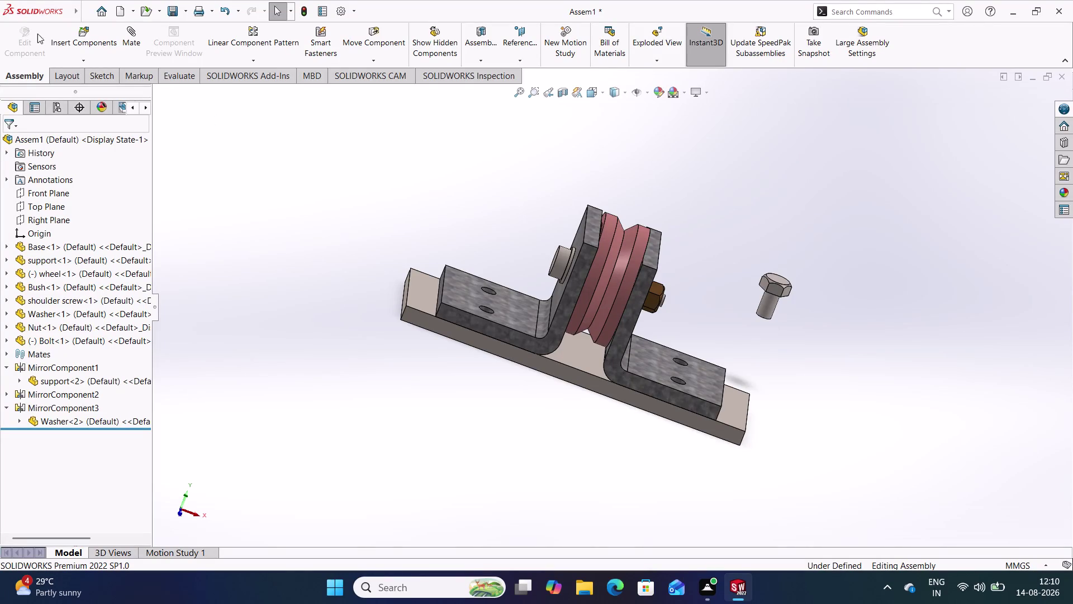
Mate the bolt shank concentric with the support flange hole.
click(142, 36)
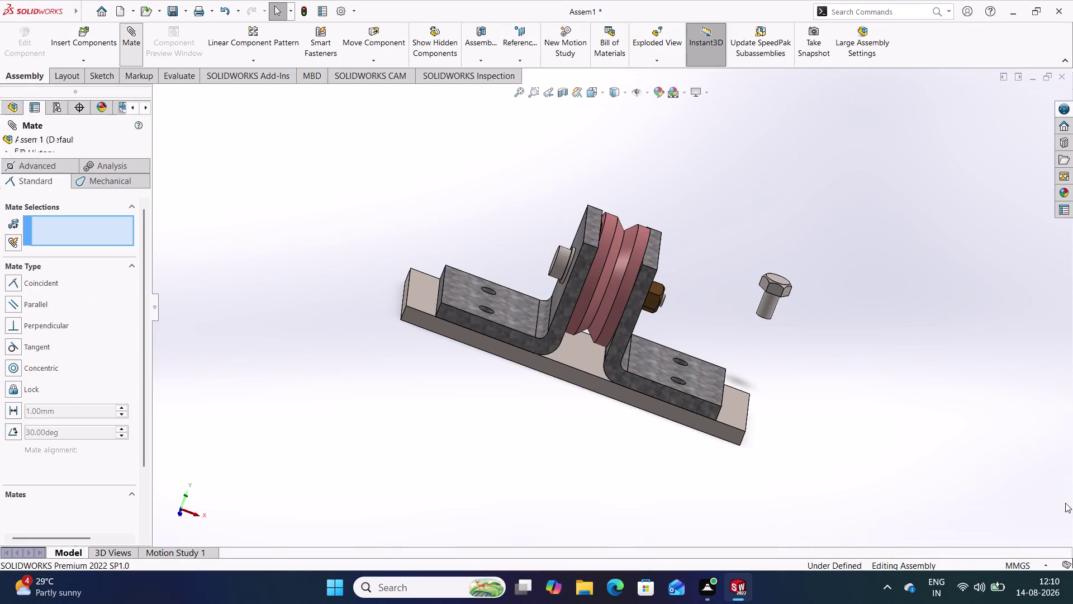
click(769, 309)
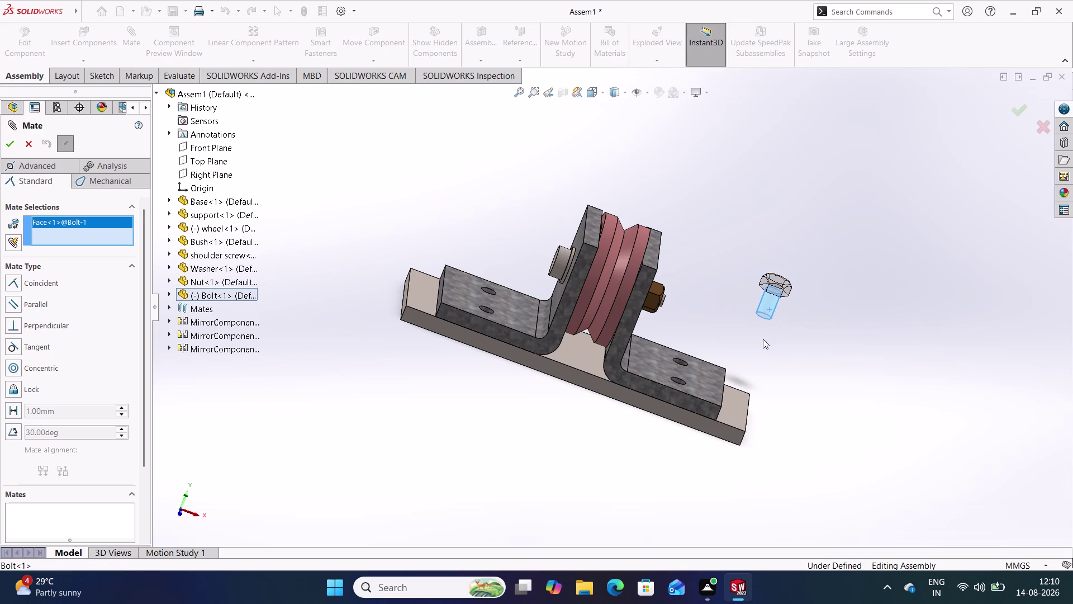
middle_drag(767, 373, 704, 418)
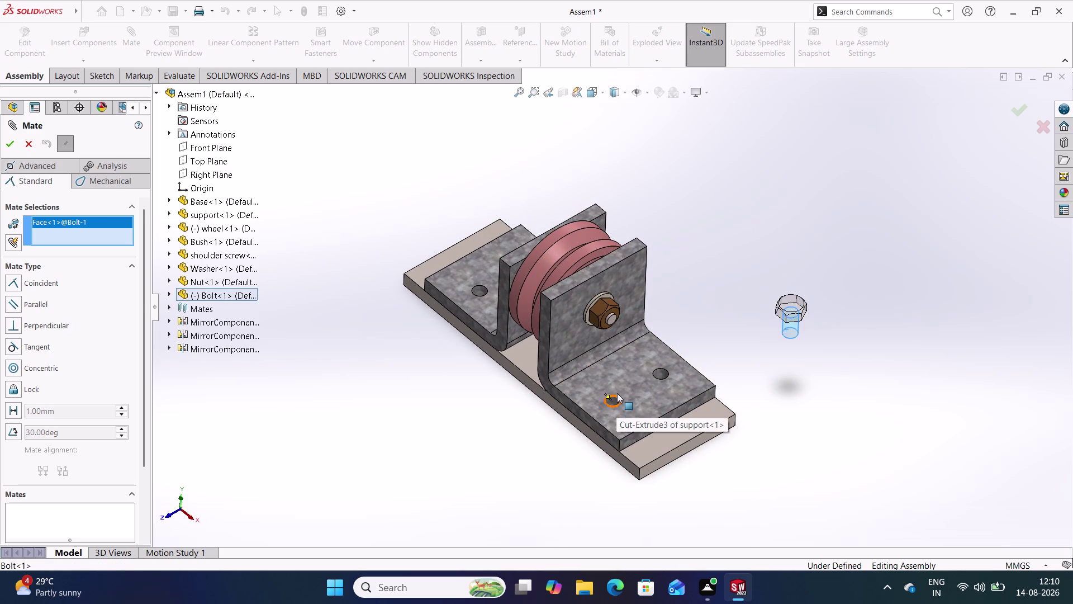
click(616, 401)
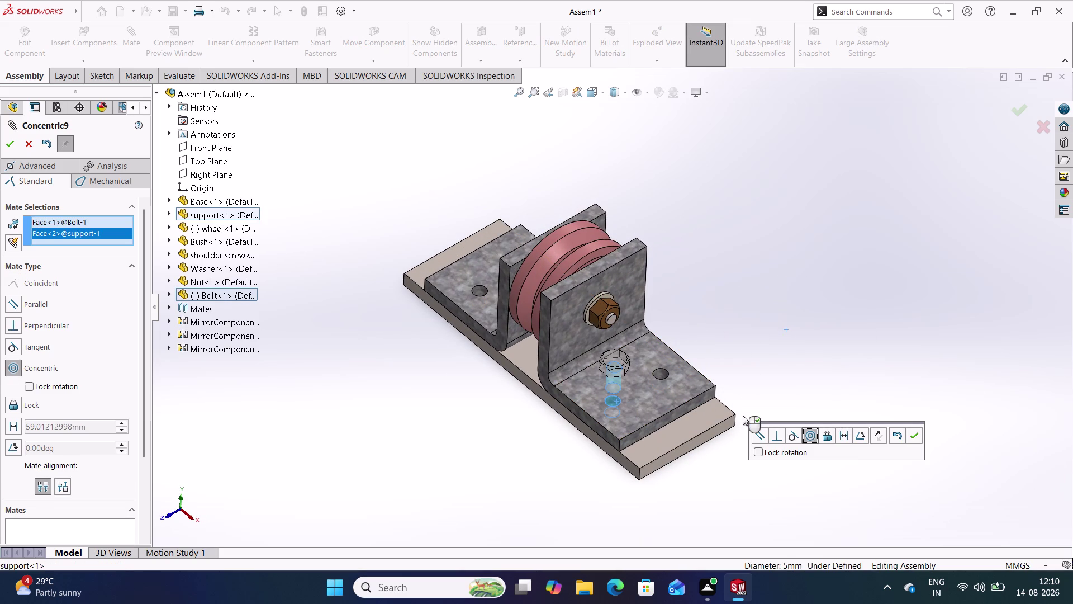
click(918, 437)
Mate the bolt head underside coincident with the flange top face.
middle_drag(567, 442, 633, 256)
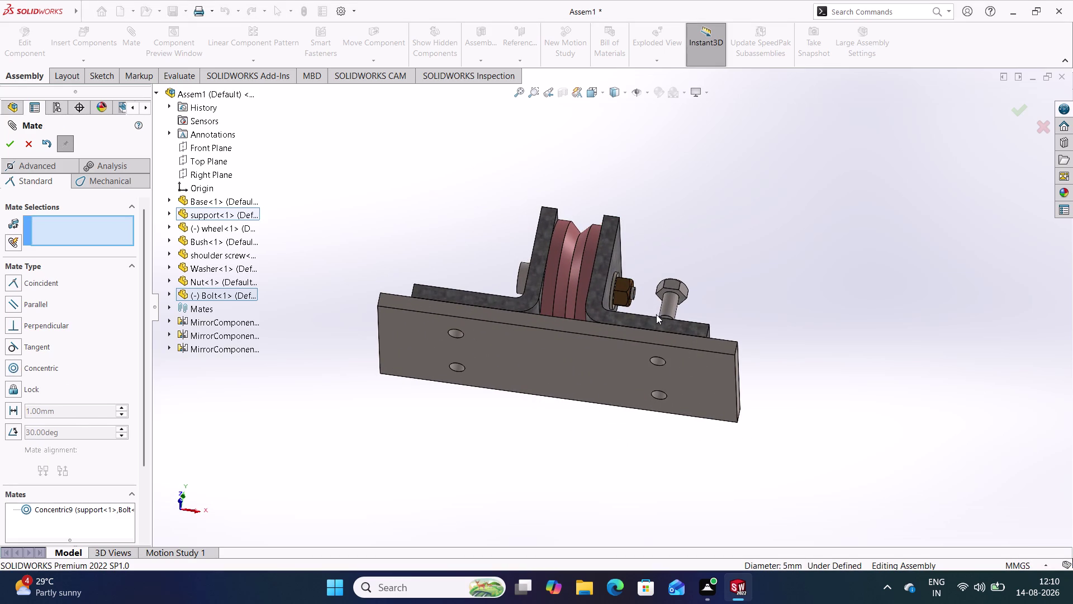
click(683, 297)
middle_drag(761, 280, 697, 432)
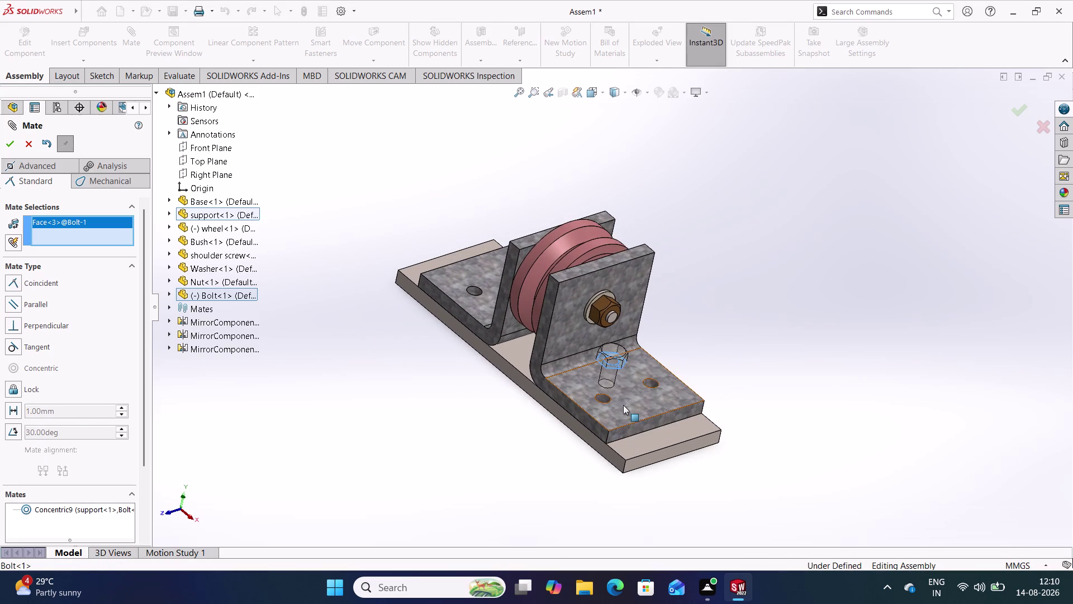
click(626, 405)
click(861, 385)
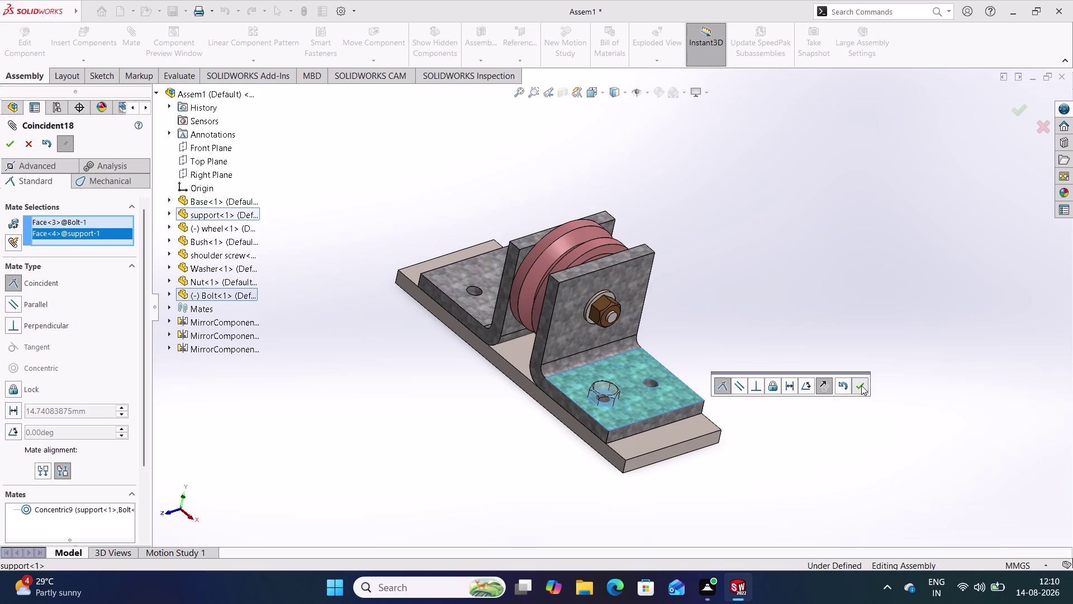
Make the bolt's Front Plane parallel to the assembly Front Plane and close Mate.
middle_drag(488, 454, 512, 461)
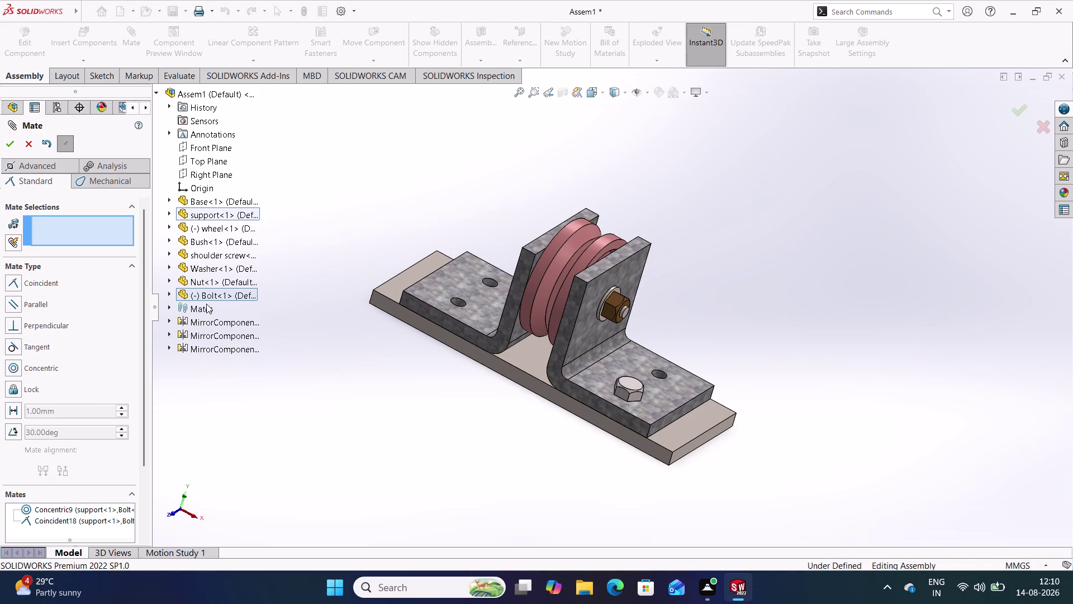
click(167, 291)
click(169, 294)
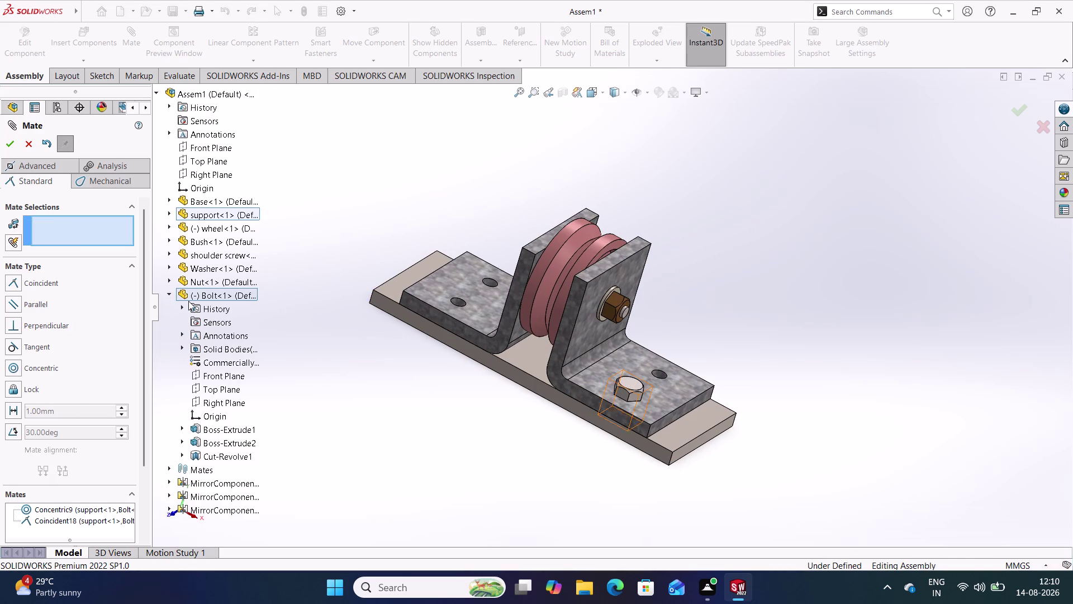
click(227, 376)
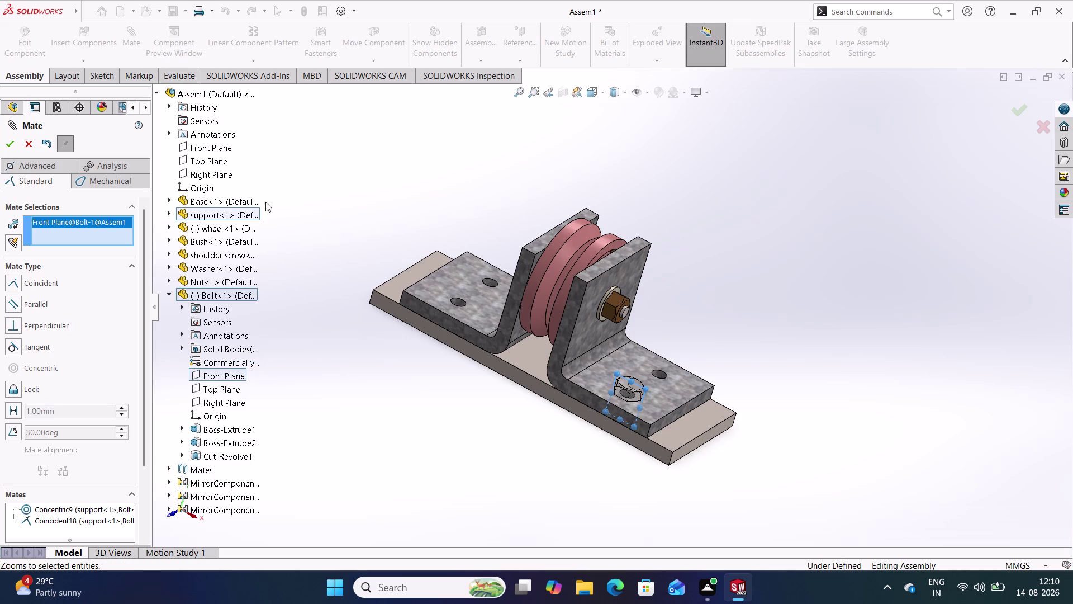
click(225, 150)
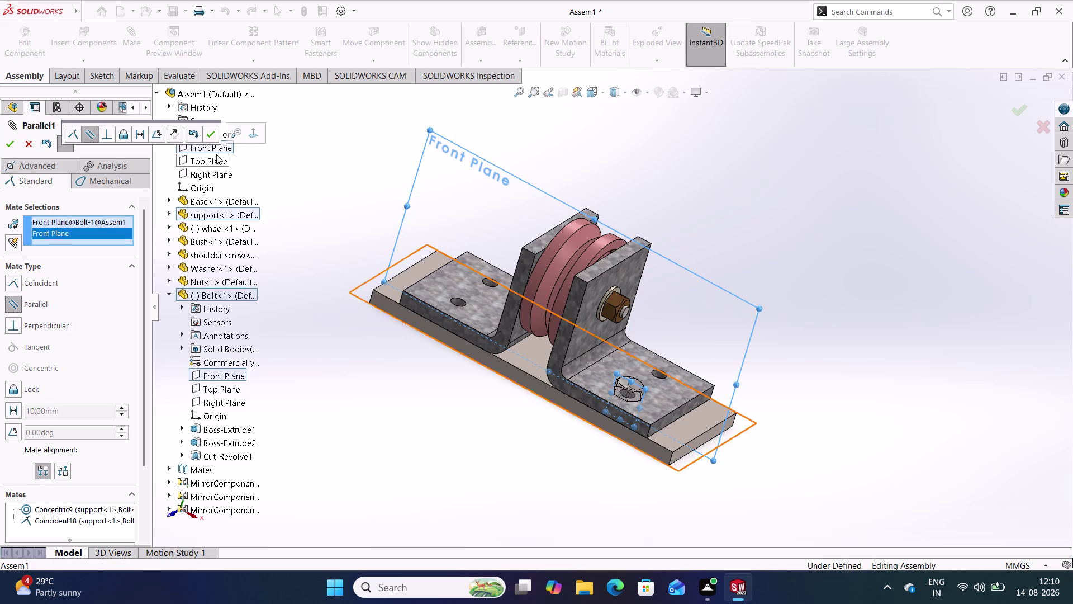
click(210, 129)
click(209, 133)
click(306, 162)
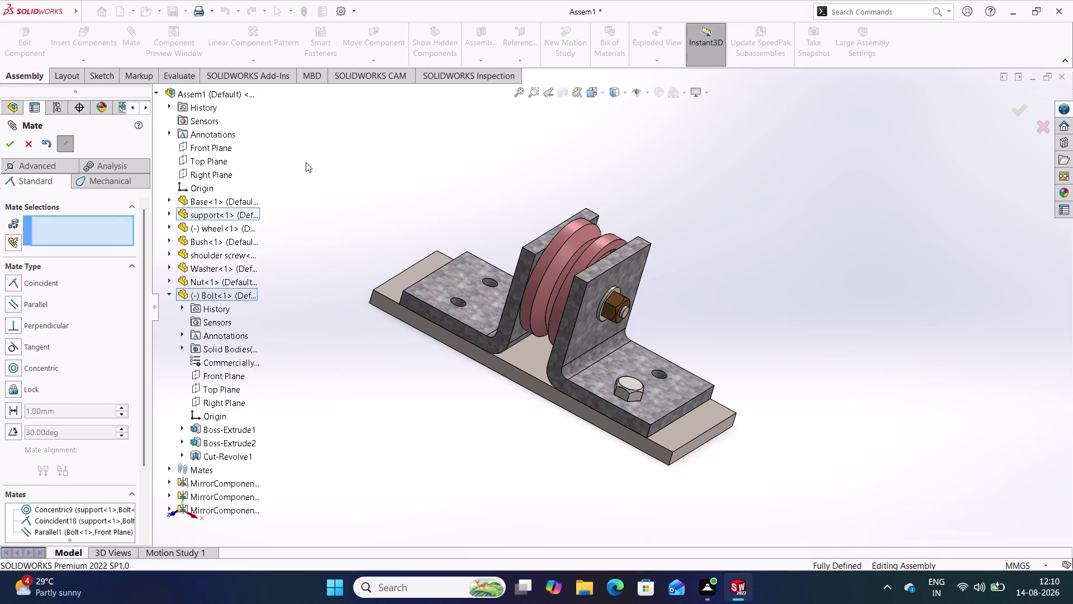
click(170, 297)
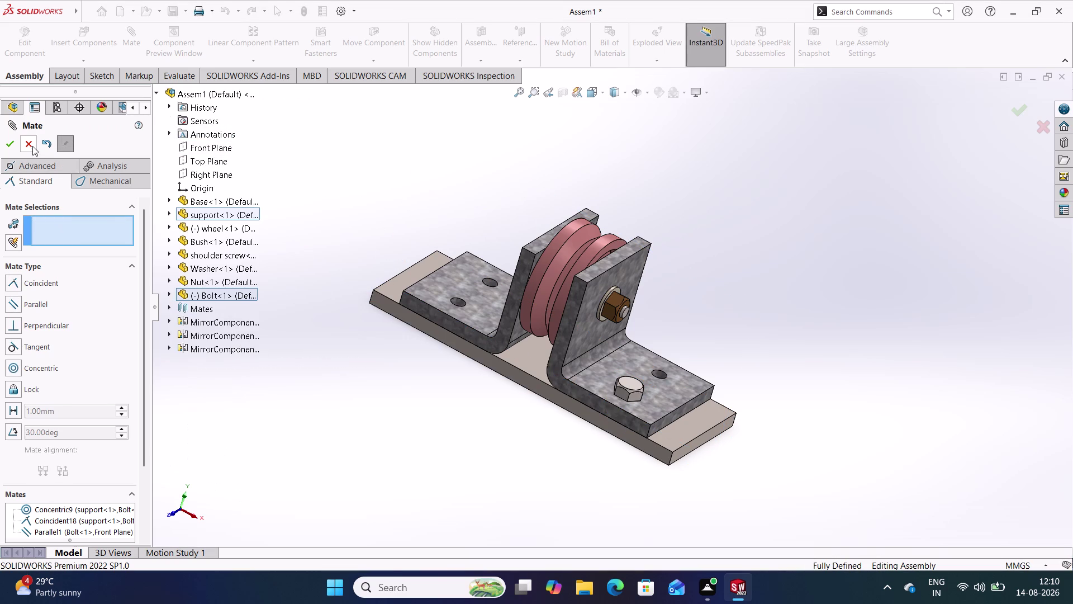
click(33, 146)
click(250, 298)
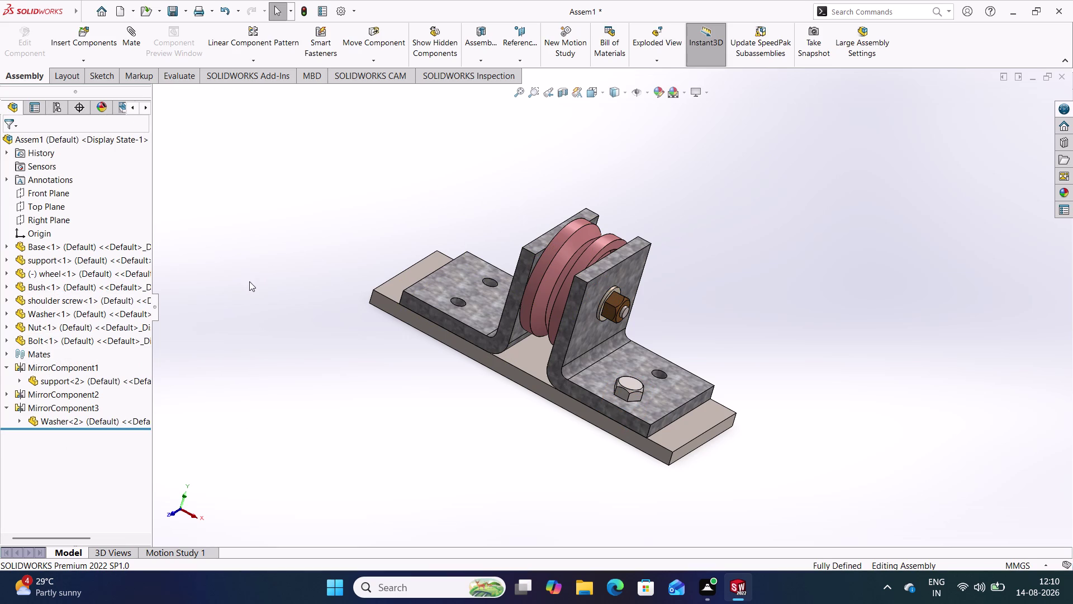
Collapse MirrorComponent1 and MirrorComponent3, then start Insert Components > Copy with Mates.
click(8, 365)
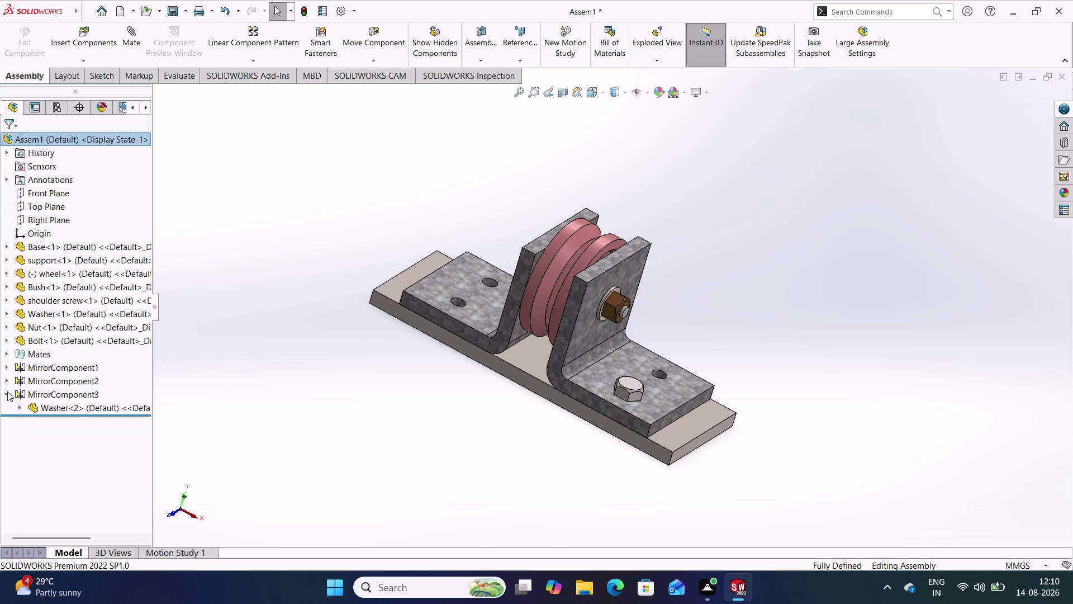
click(8, 391)
middle_drag(293, 222, 284, 256)
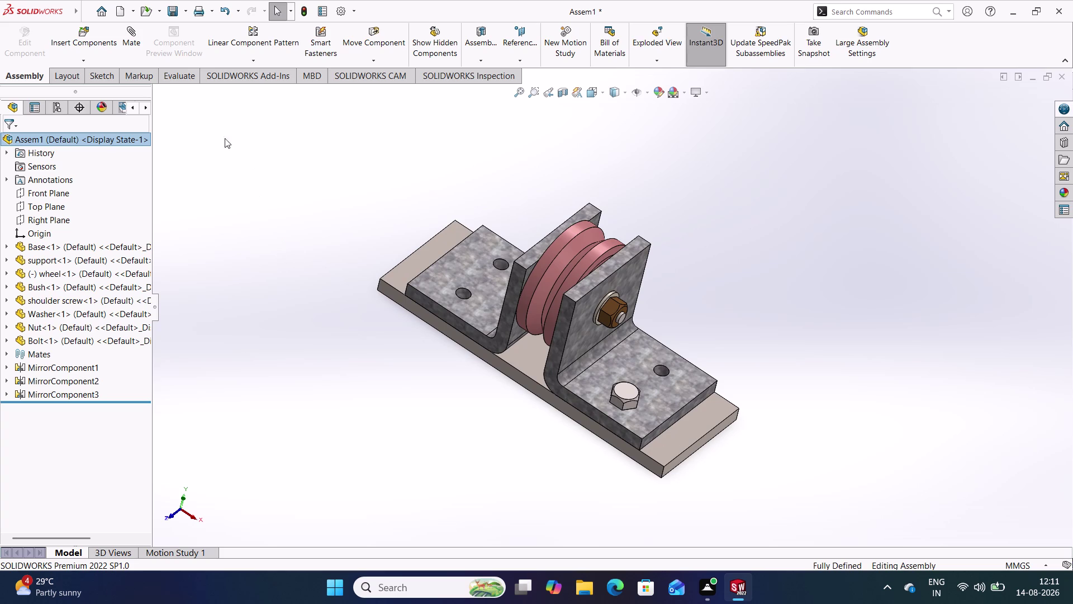
click(91, 64)
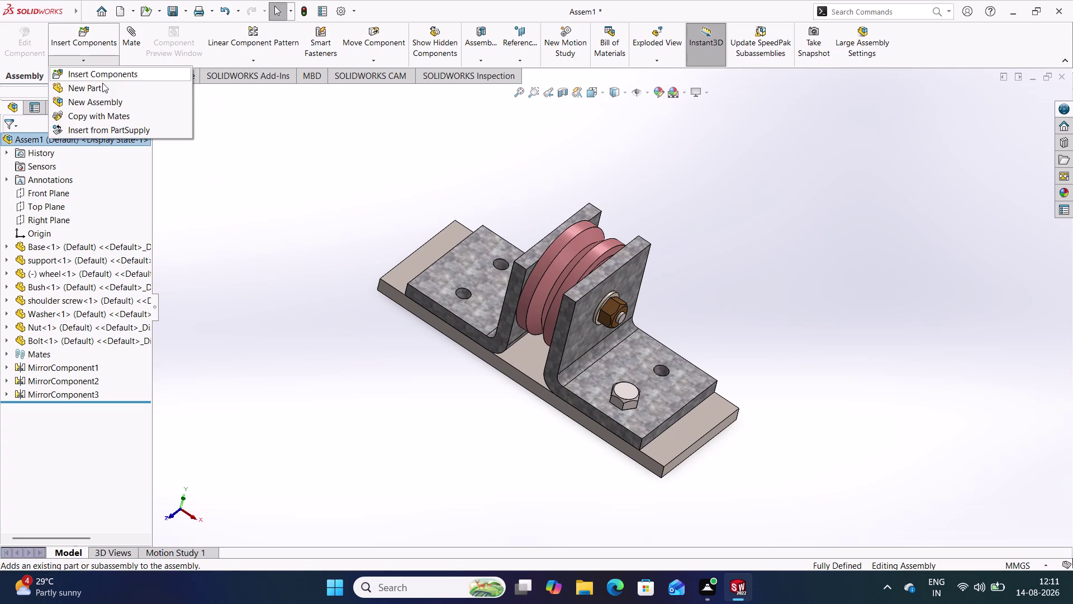
click(105, 118)
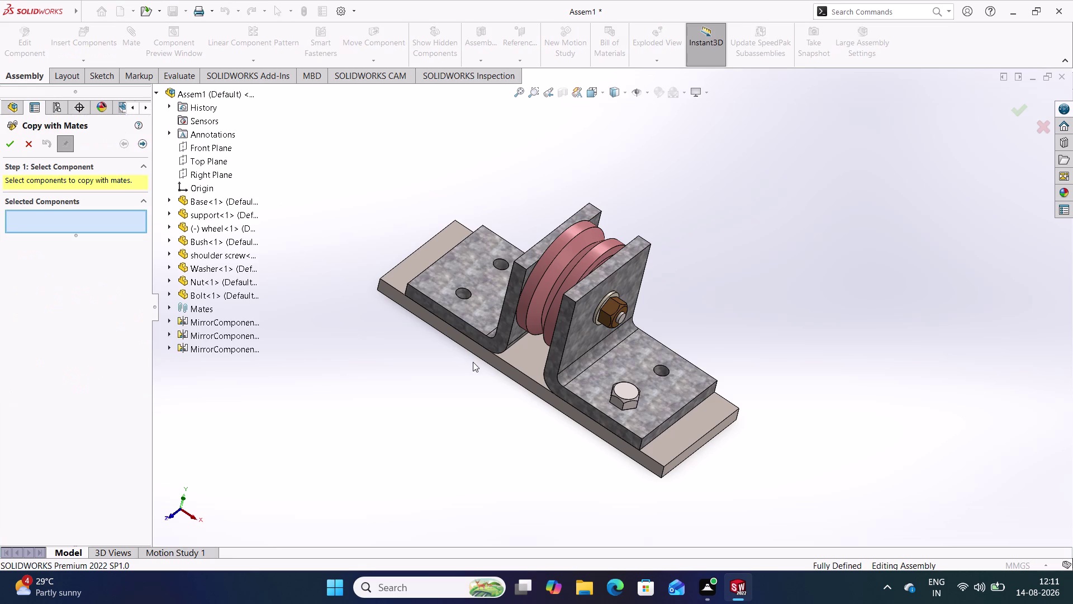
Copy Bolt<1> into the second hole, re-referencing hole, flange top face and Front Plane.
click(622, 390)
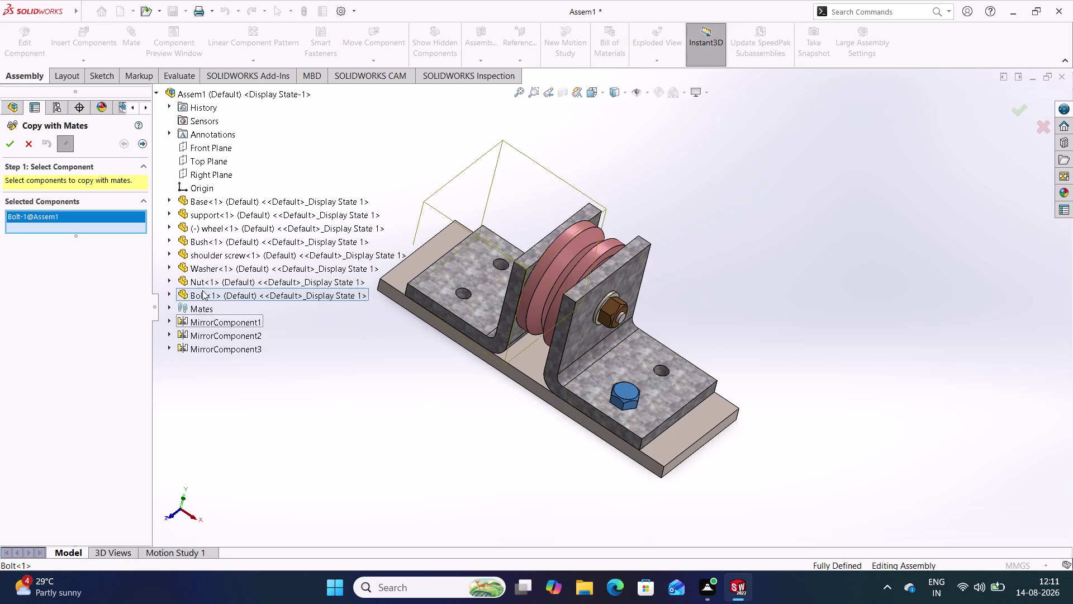
click(141, 143)
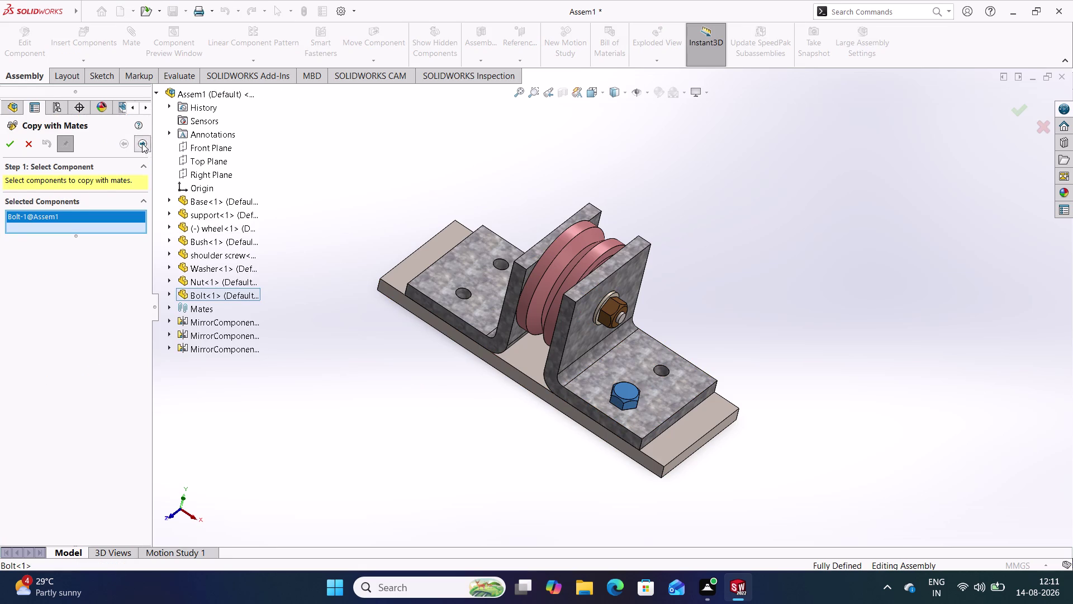
click(663, 373)
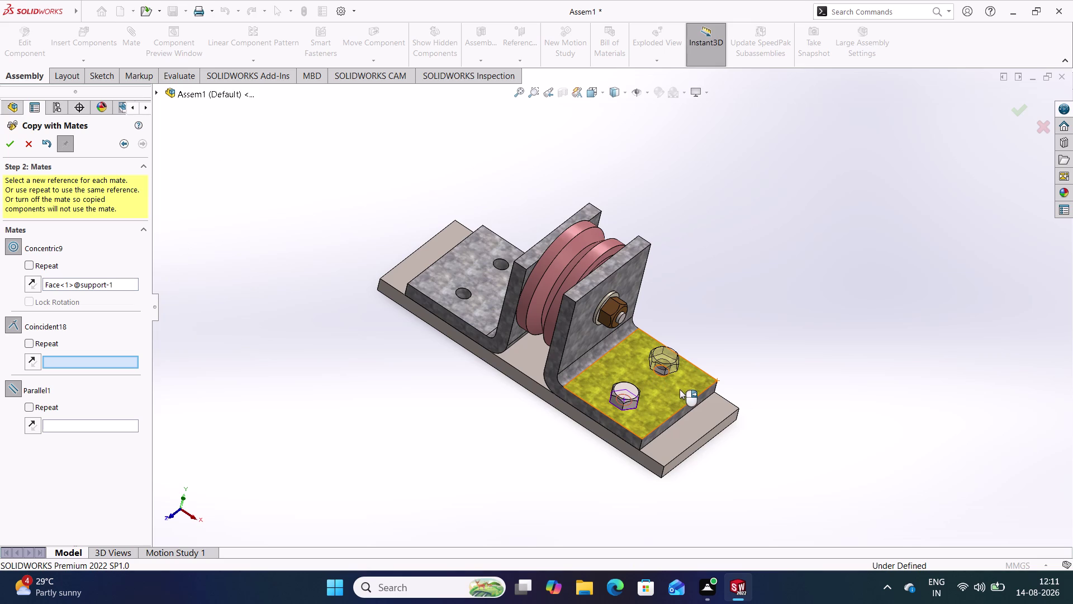
click(661, 393)
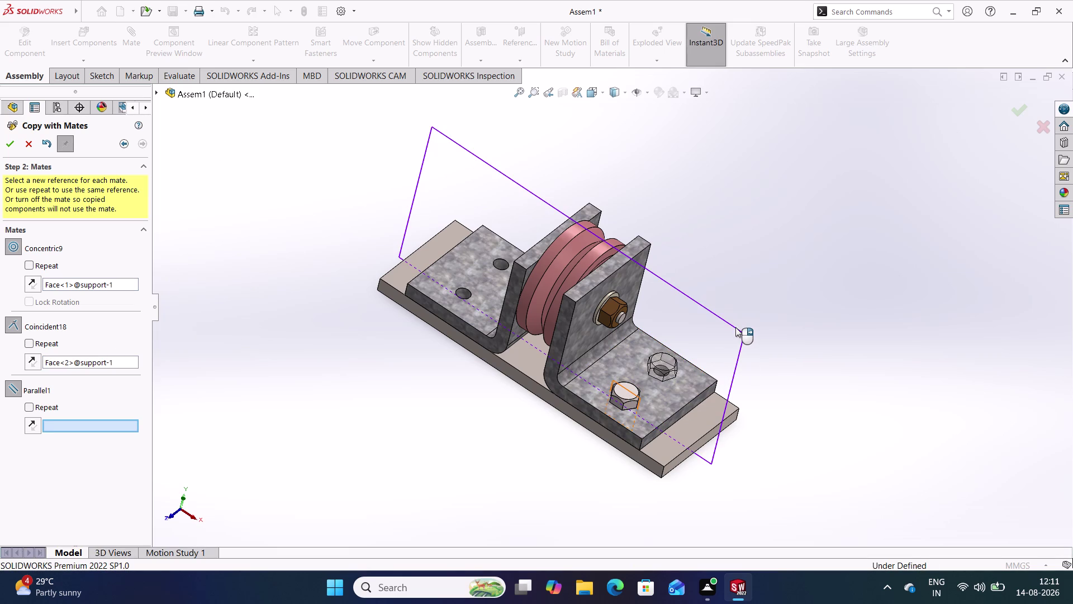
click(736, 327)
click(738, 352)
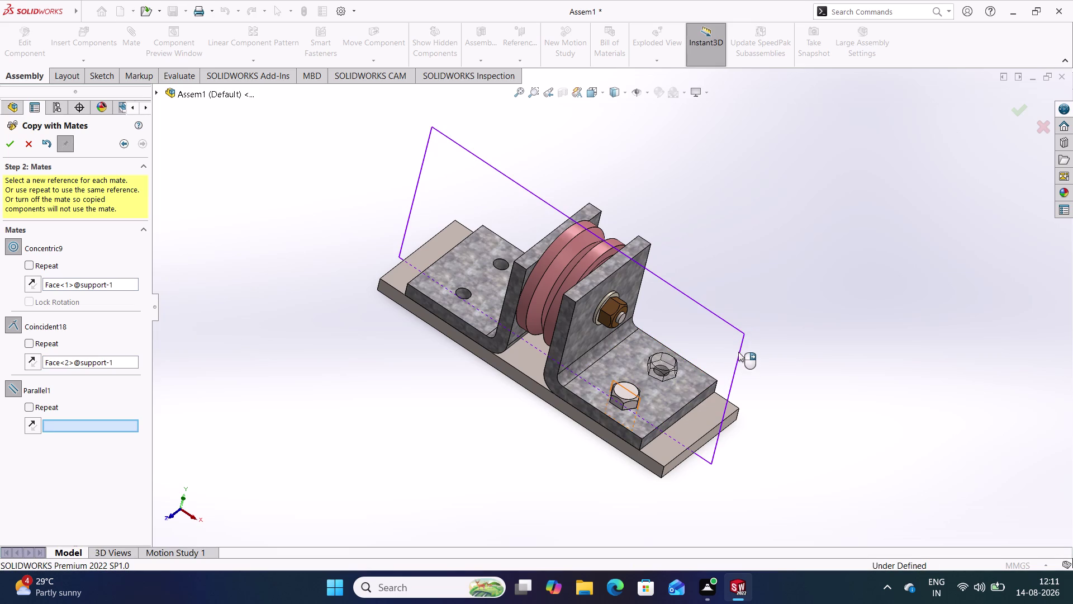
click(640, 398)
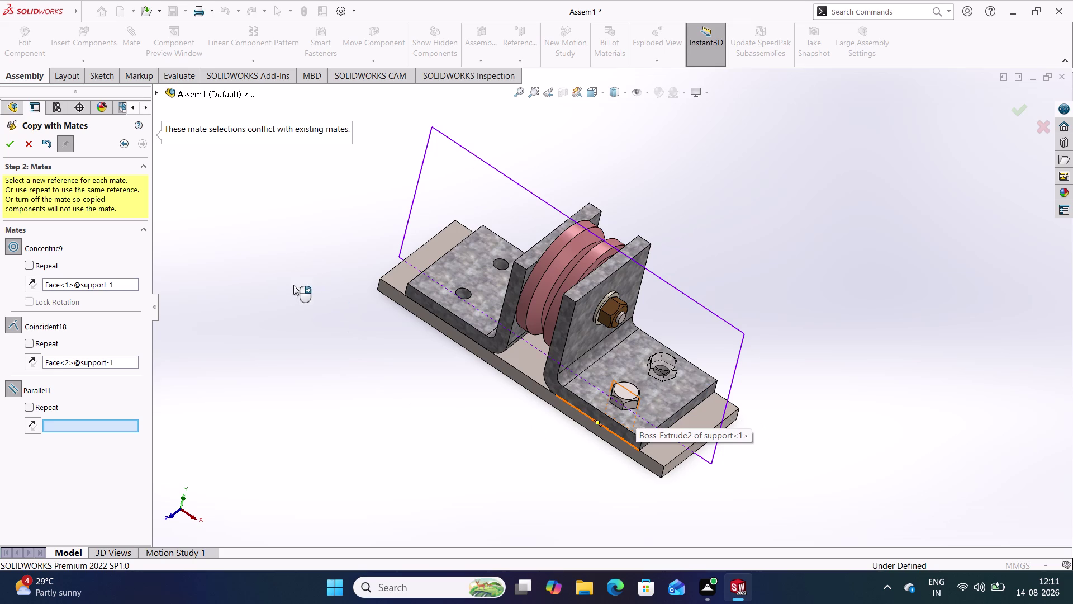
click(157, 94)
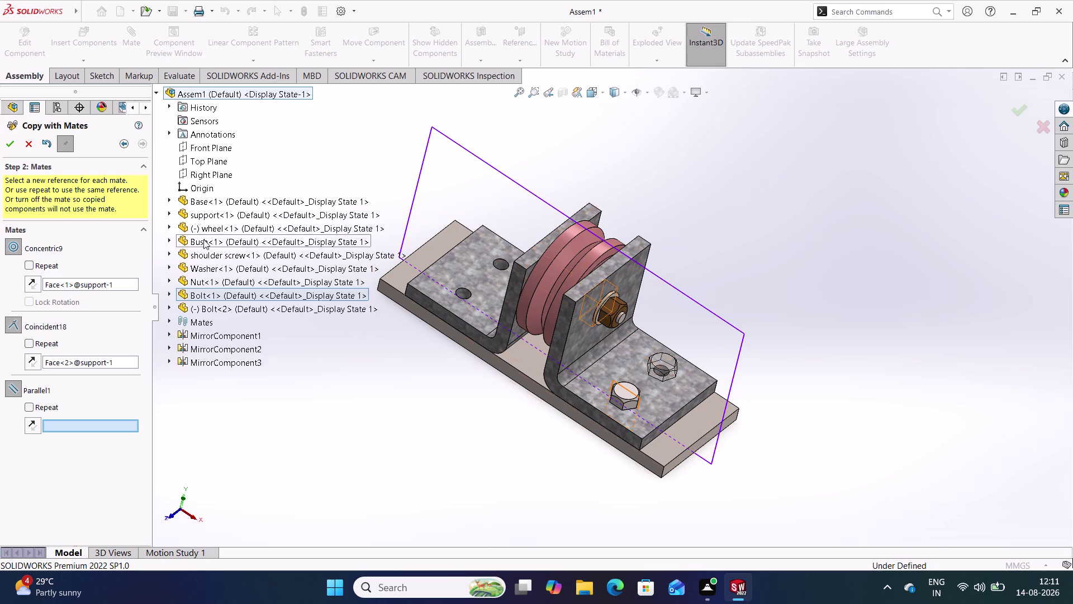
click(215, 147)
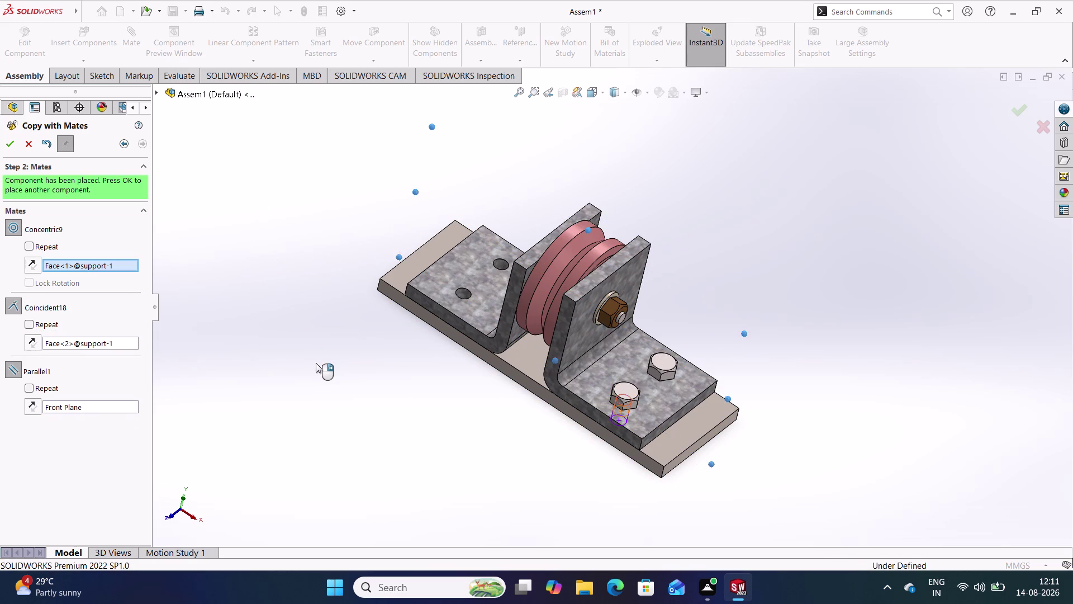
middle_drag(316, 363, 332, 309)
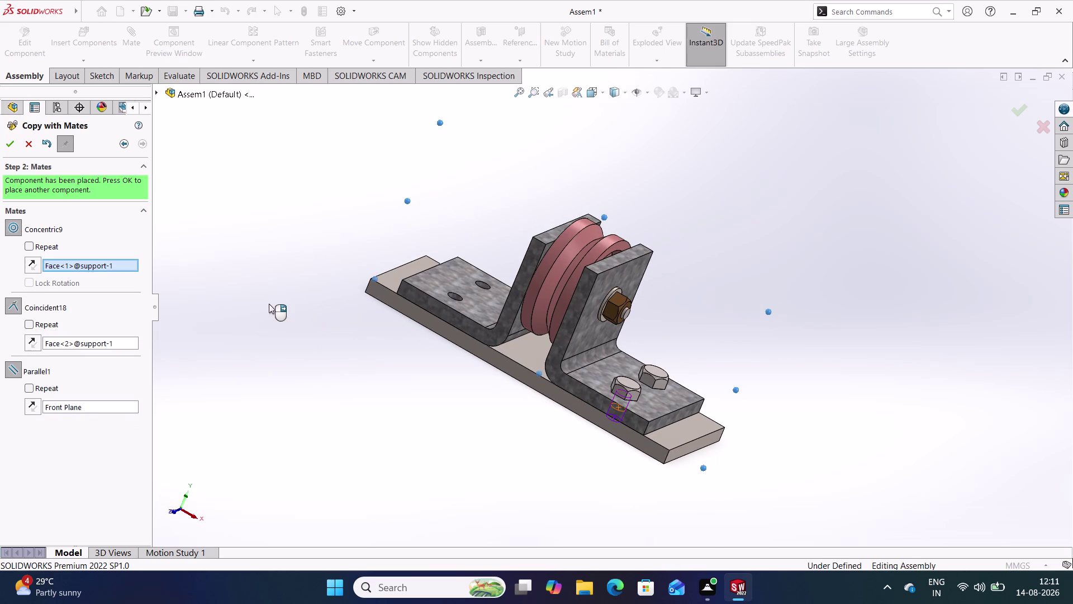
click(11, 149)
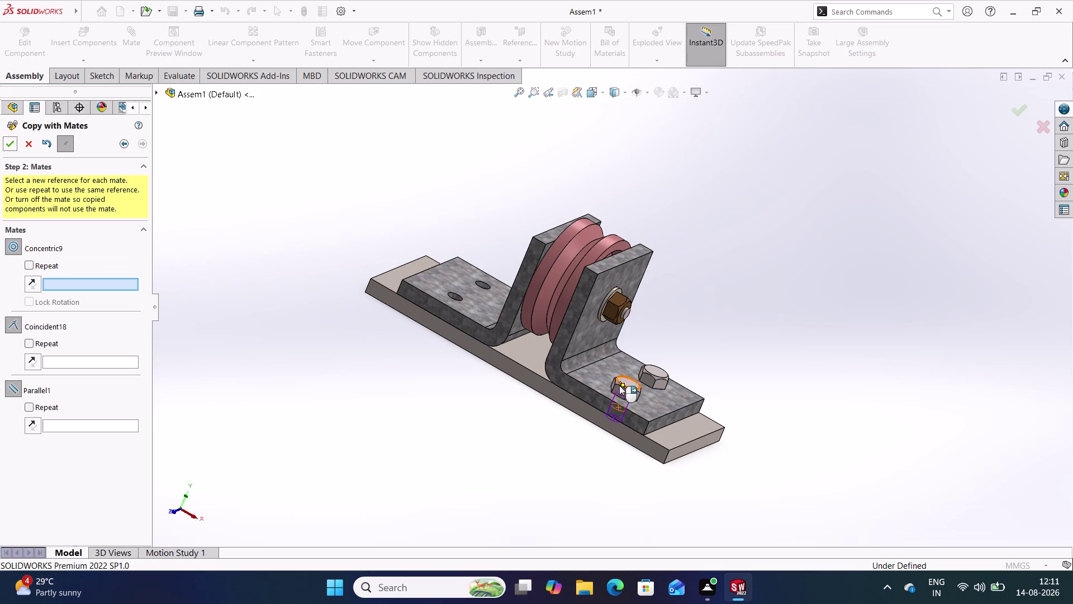
Place a copied bolt in another hole, mated to its hole, support face and Front Plane.
middle_drag(367, 348, 365, 447)
scroll(down, 3)
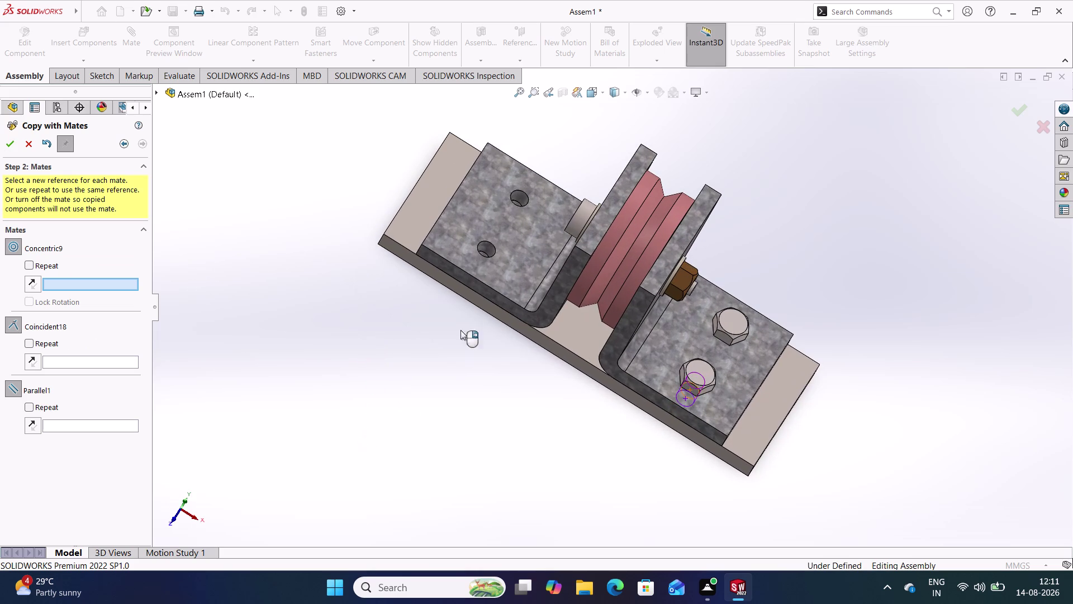
click(488, 248)
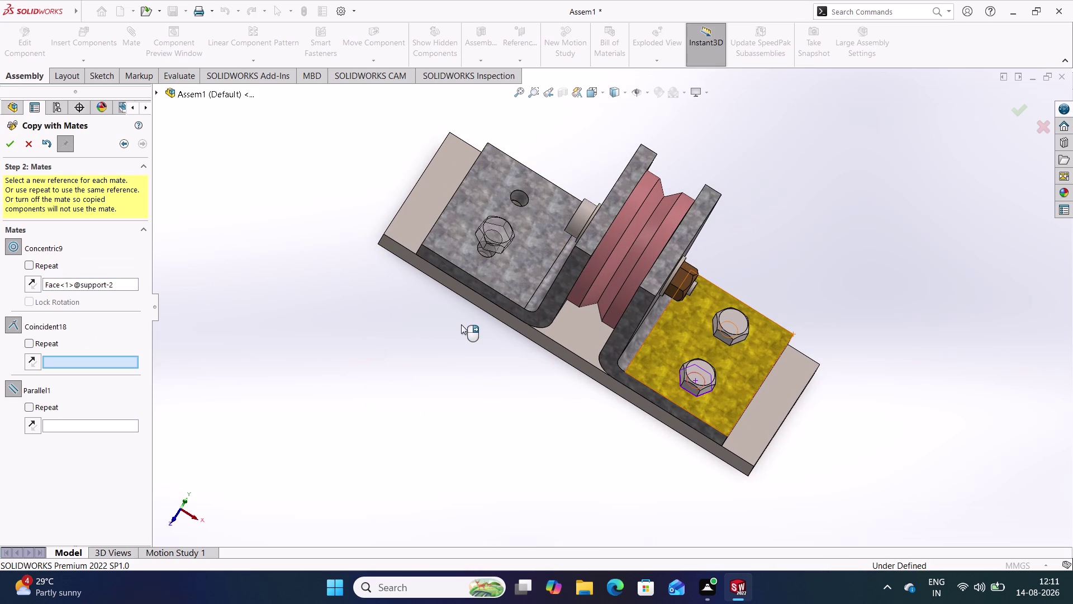
click(524, 264)
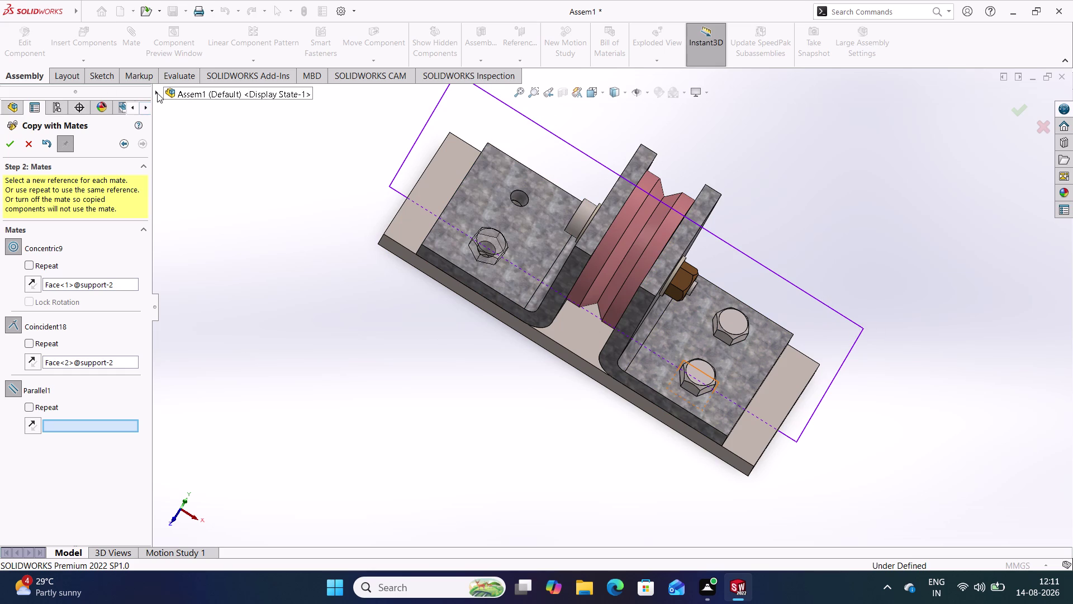
click(426, 123)
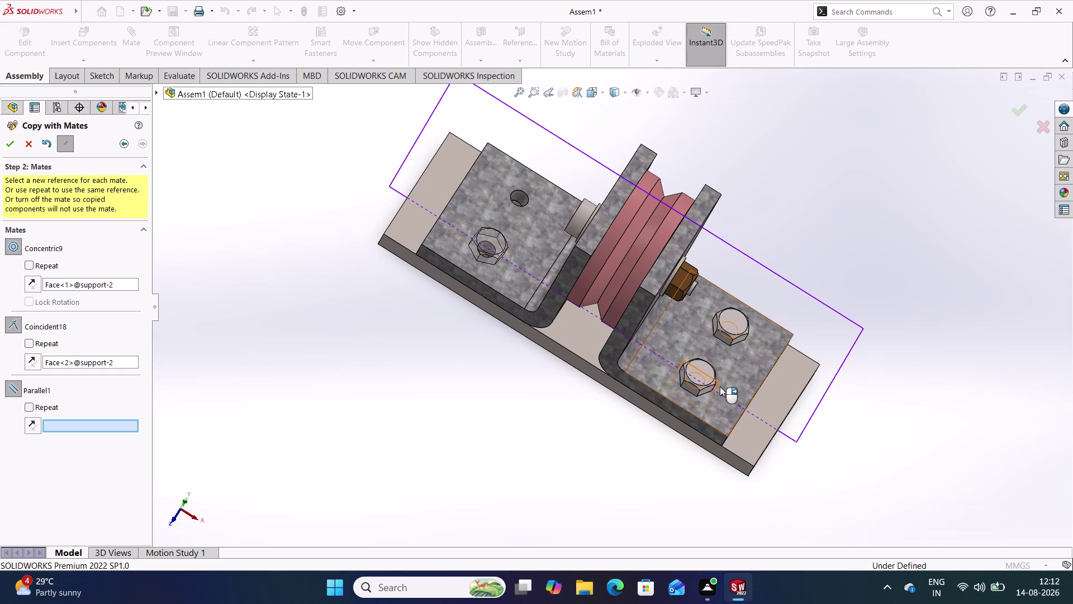
click(157, 92)
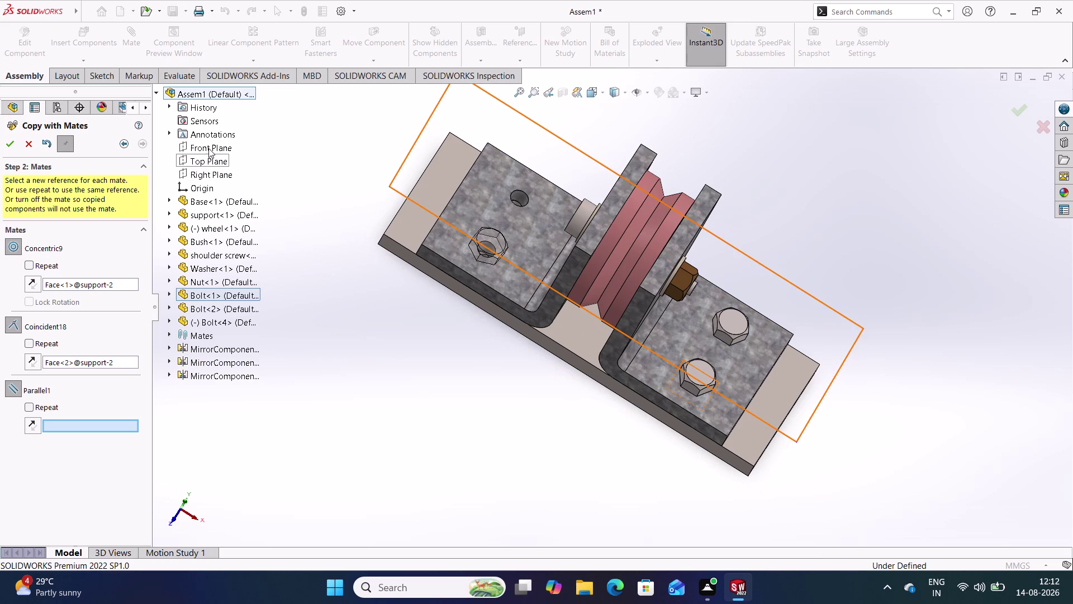
click(208, 149)
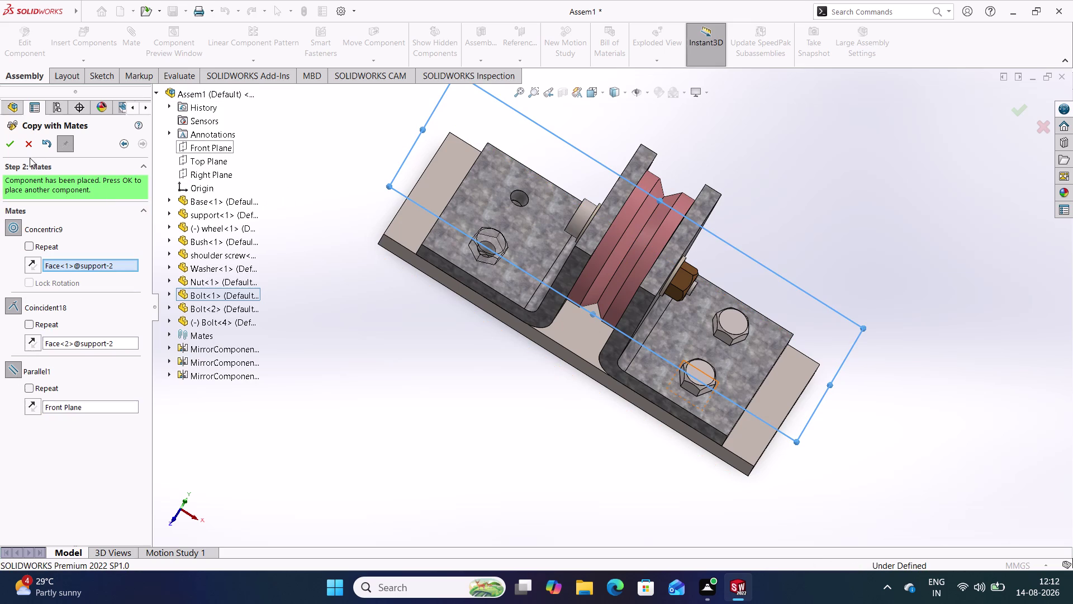
click(11, 144)
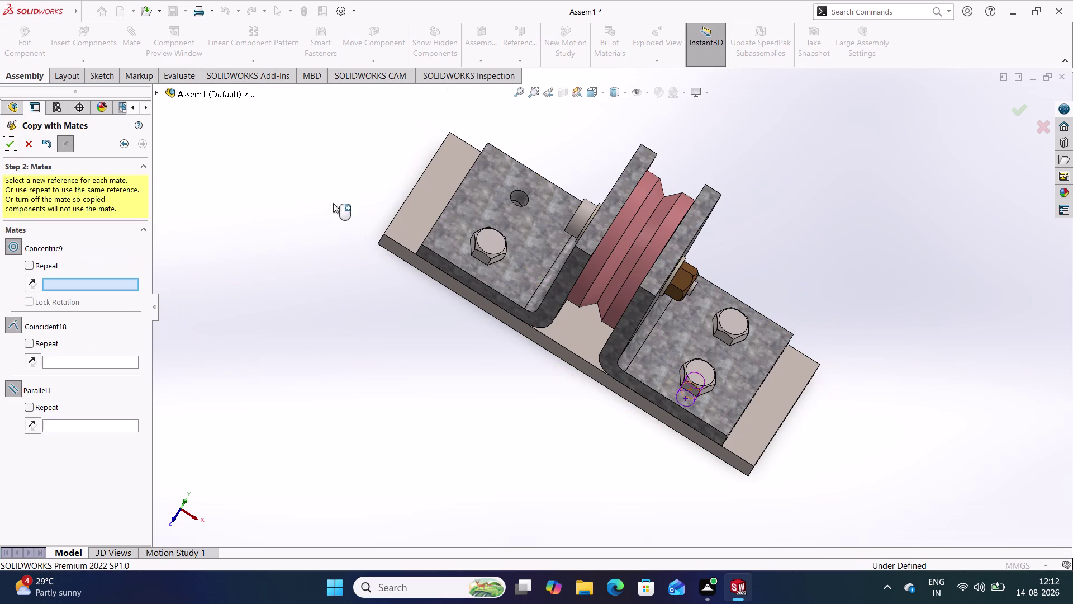
Place another copied bolt in the empty left-support hole with the same references.
click(521, 197)
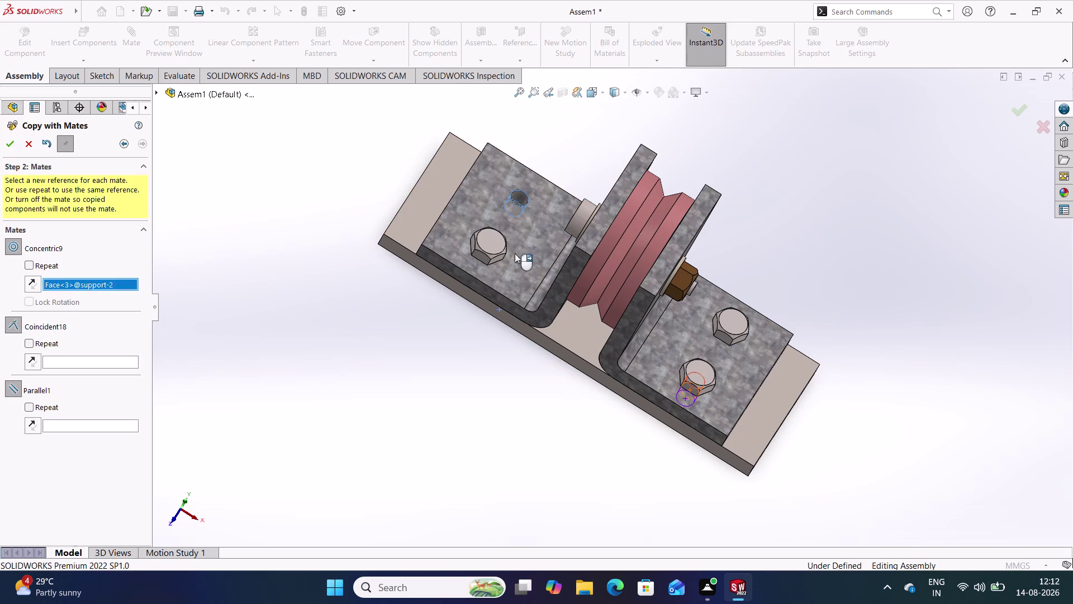
click(533, 236)
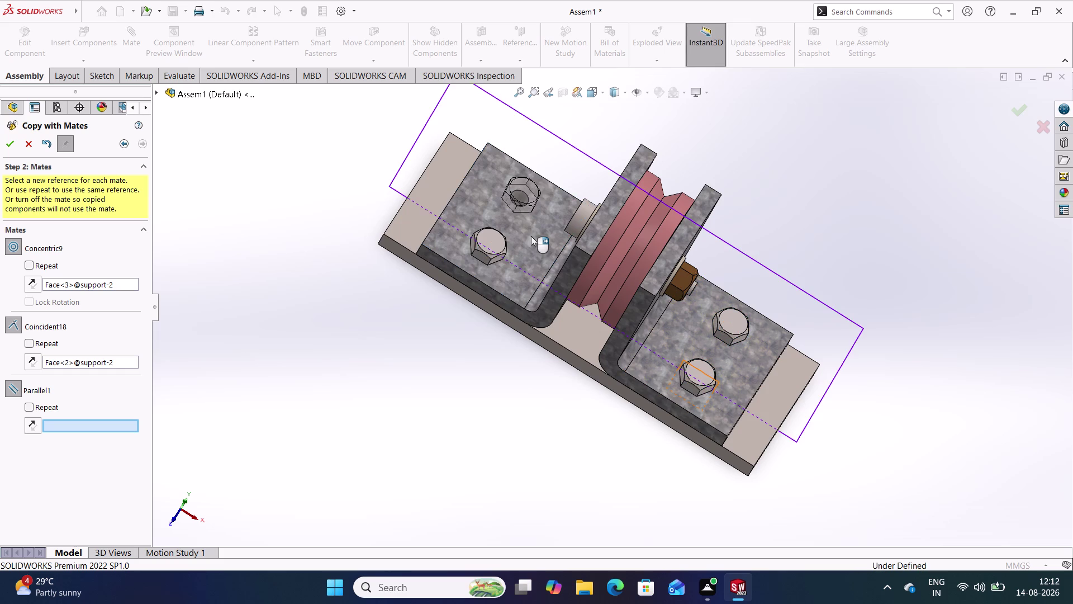
click(156, 92)
click(215, 148)
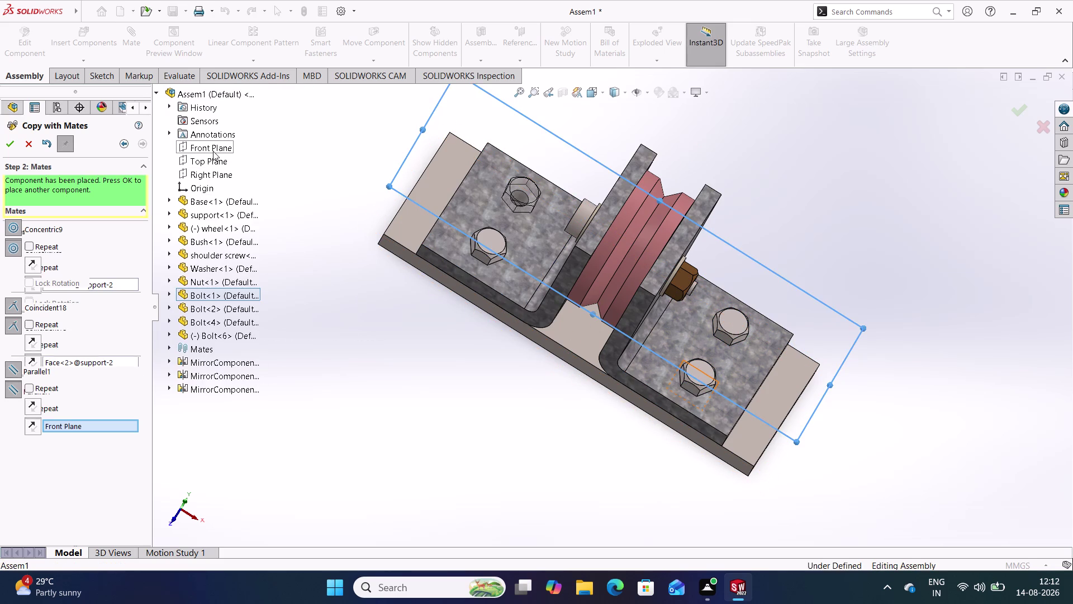
click(11, 145)
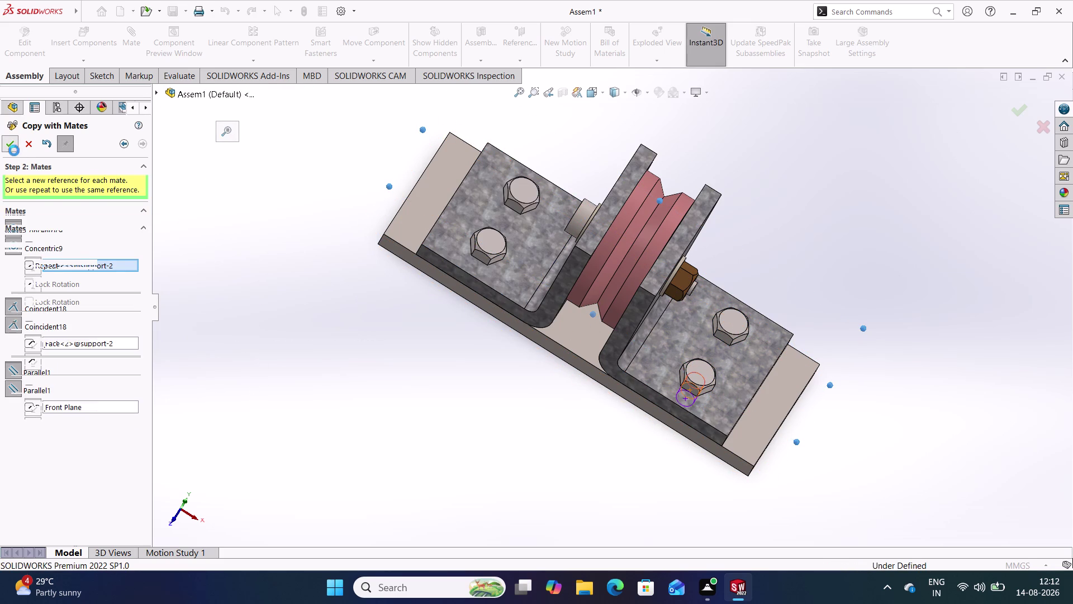
click(32, 145)
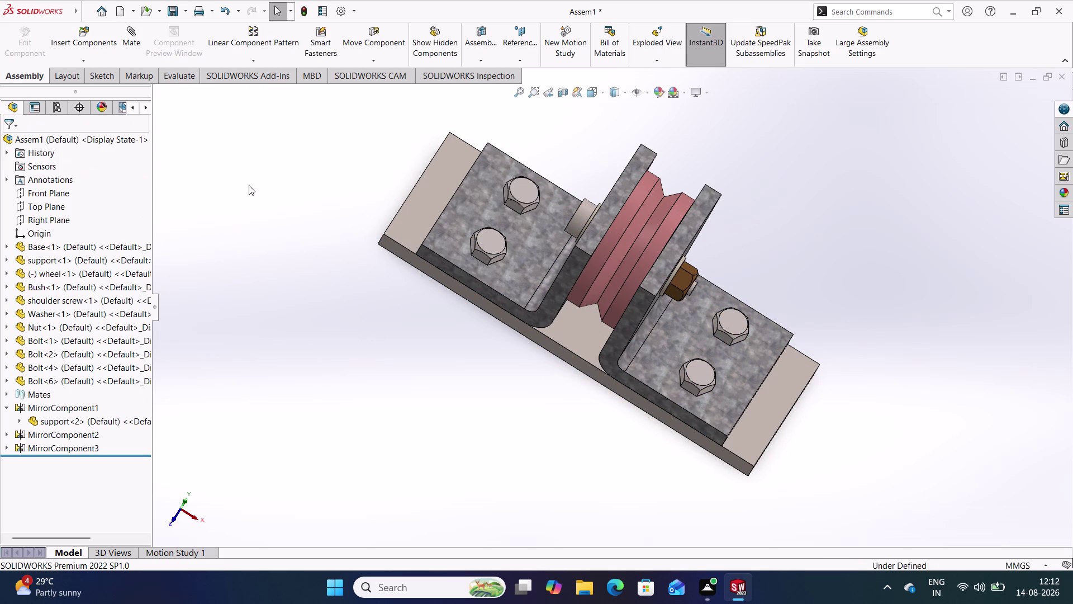
Expand and collapse the mirrored support components in the feature tree.
click(249, 185)
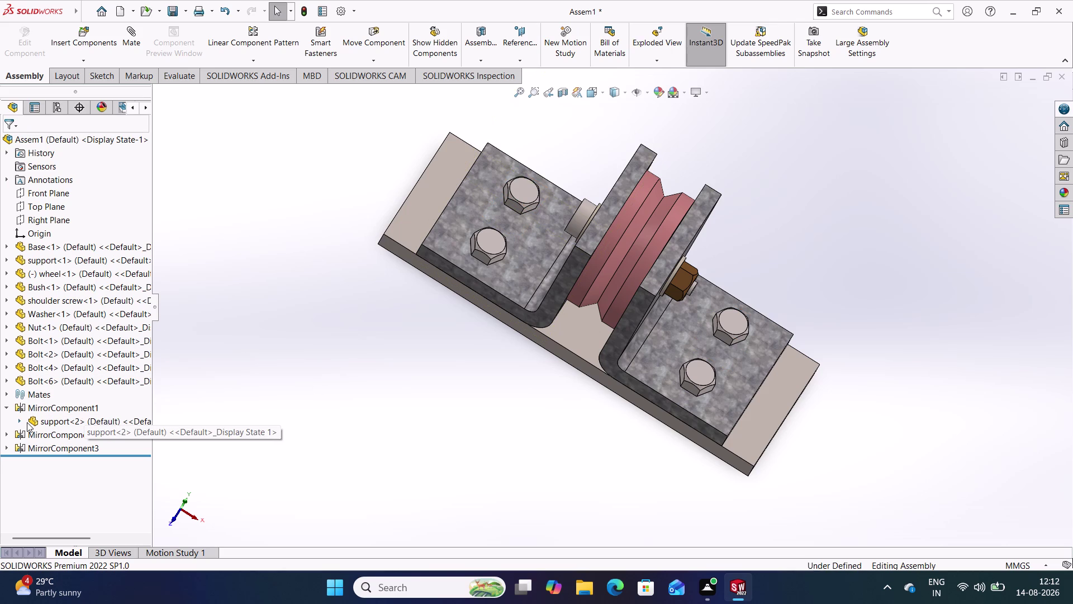
click(19, 415)
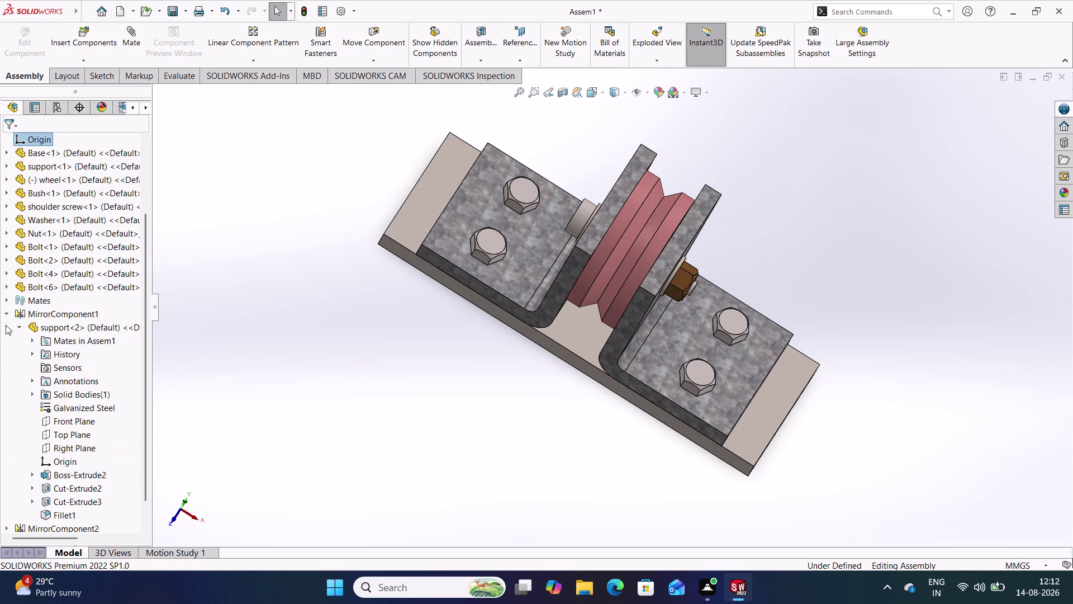
click(8, 312)
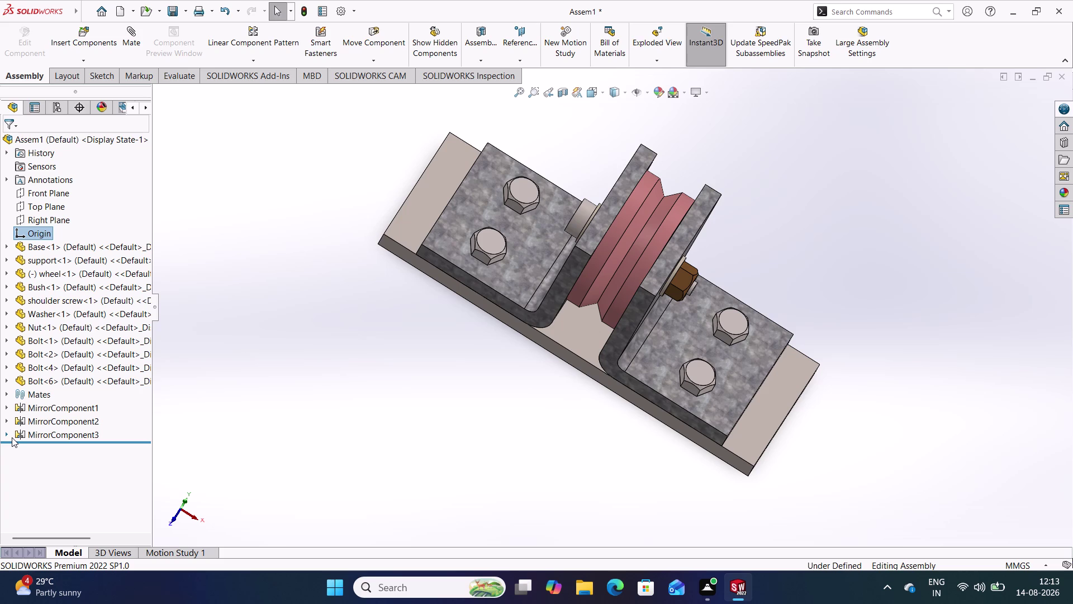
Orbit to inspect the bolts and base, snap to isometric, and open Save As.
middle_drag(543, 402, 582, 202)
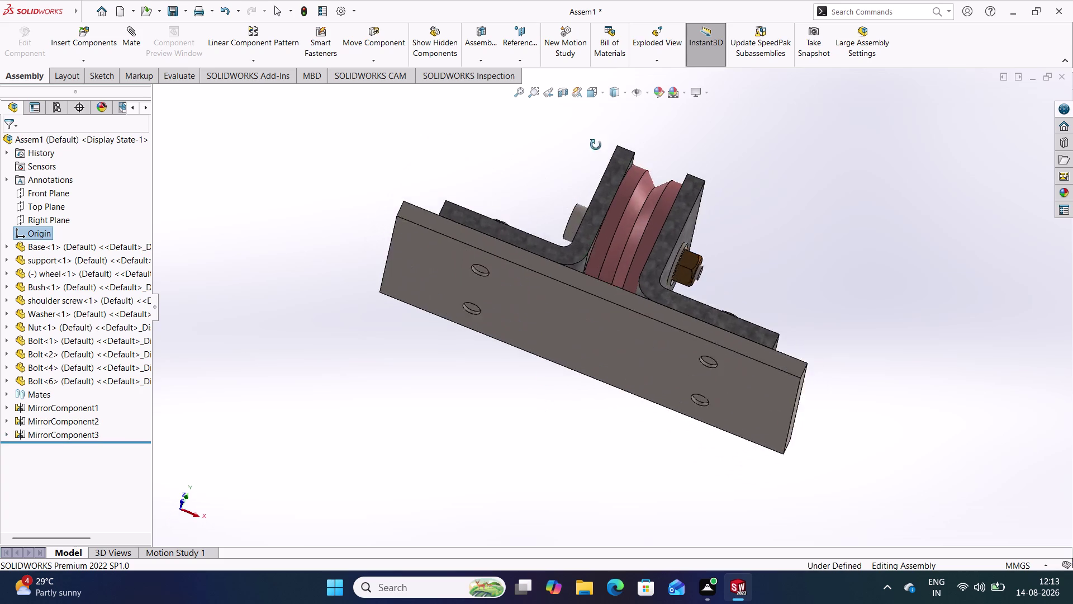
middle_drag(582, 203, 590, 253)
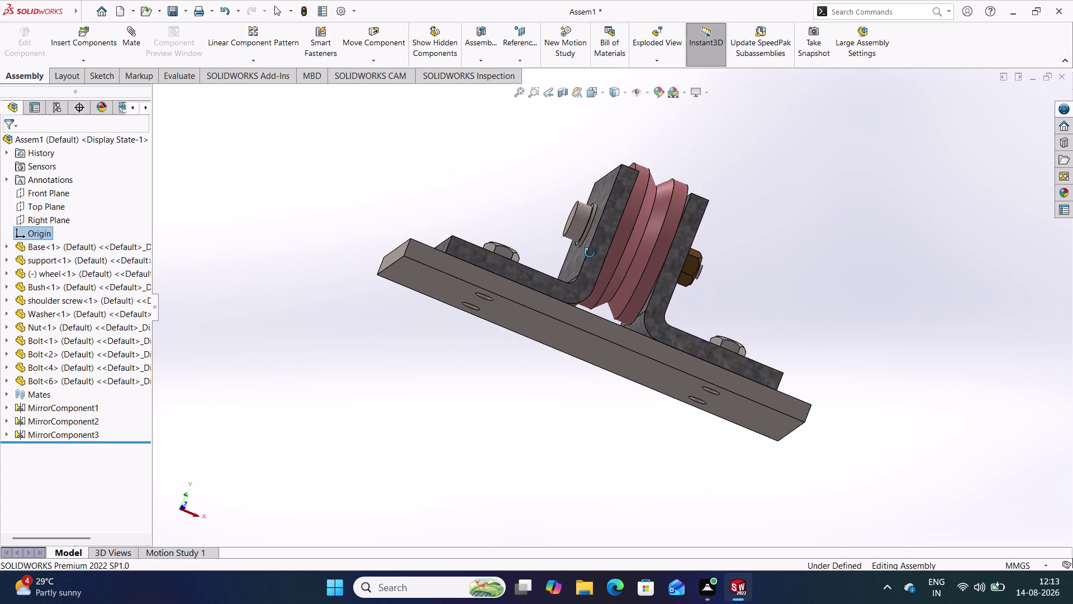
middle_drag(590, 253, 560, 271)
middle_click(503, 380)
scroll(up, 3)
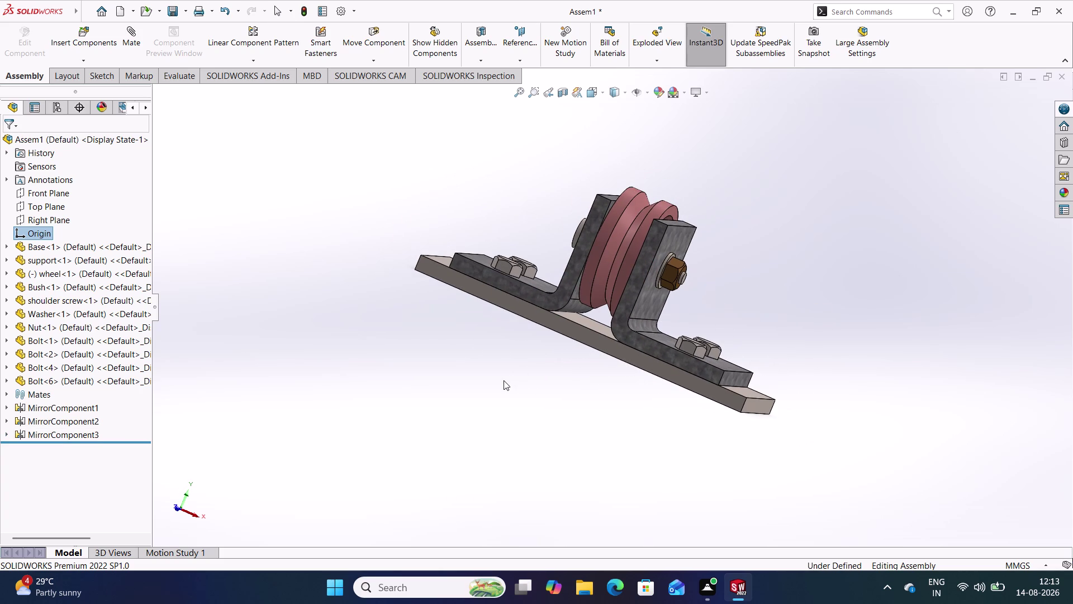
scroll(down, 3)
middle_drag(489, 357, 524, 288)
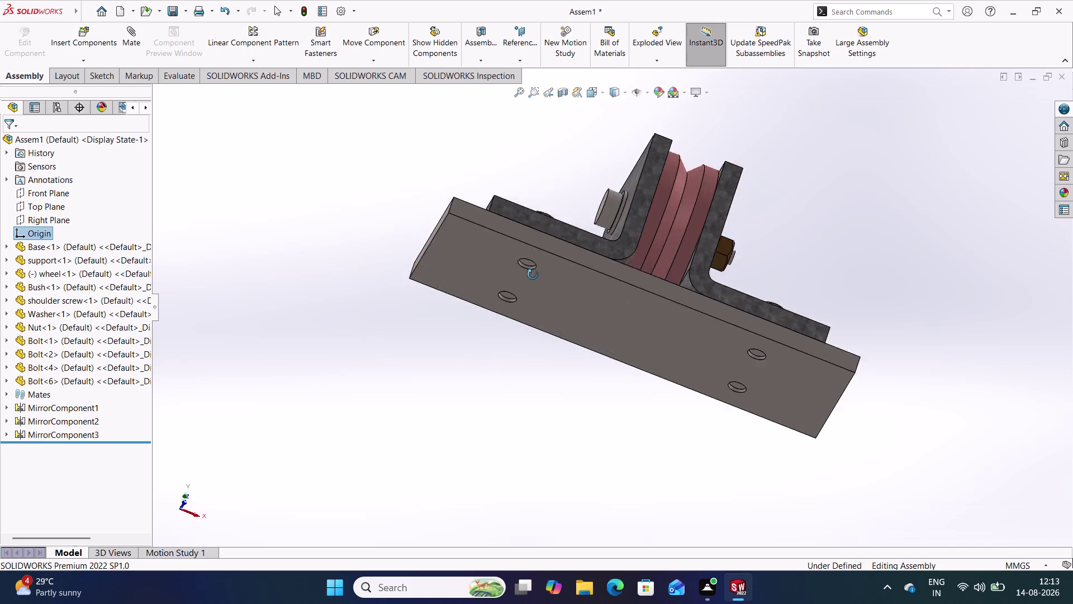
middle_drag(525, 289, 464, 332)
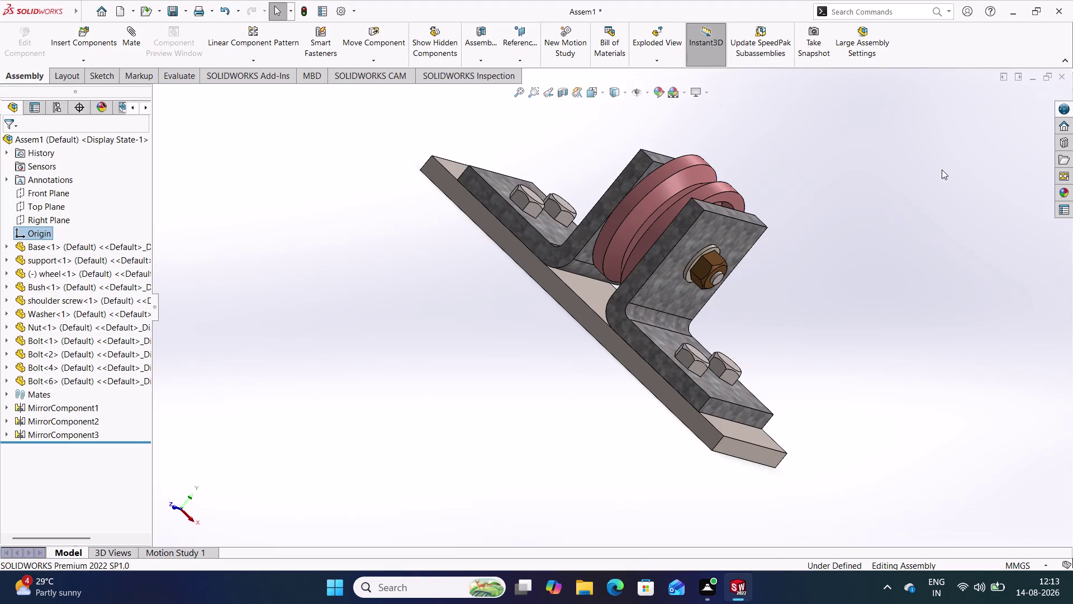
middle_drag(850, 234, 772, 157)
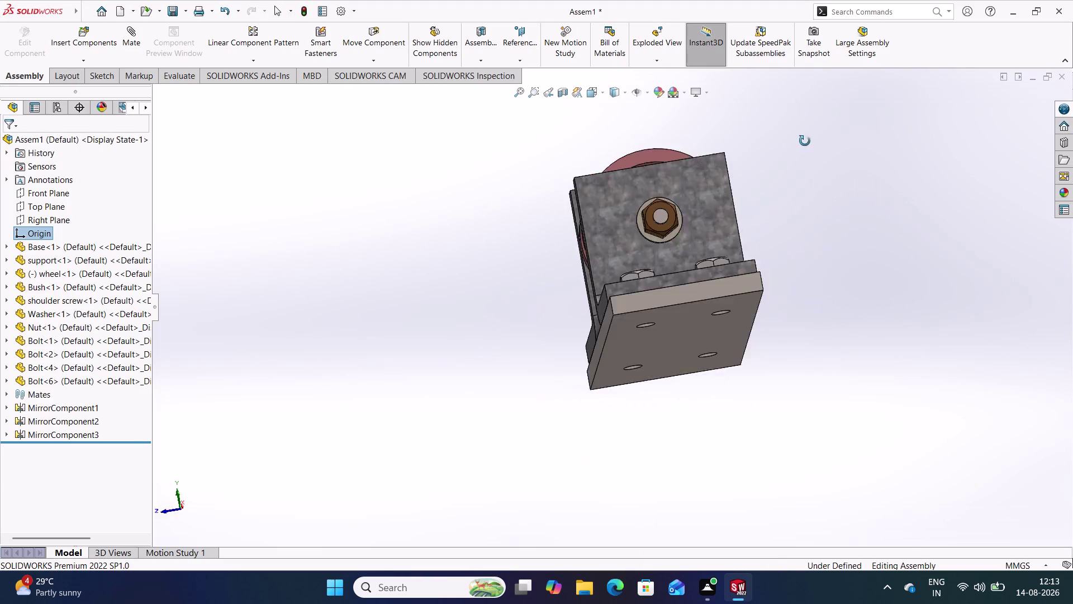
middle_drag(772, 158, 850, 216)
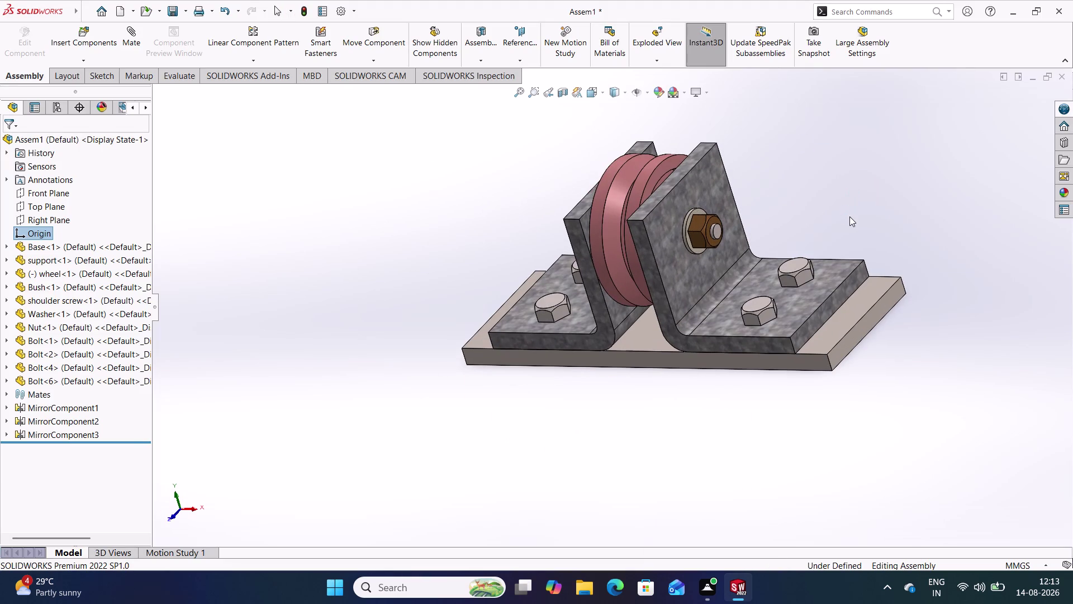
key(ctrl+7)
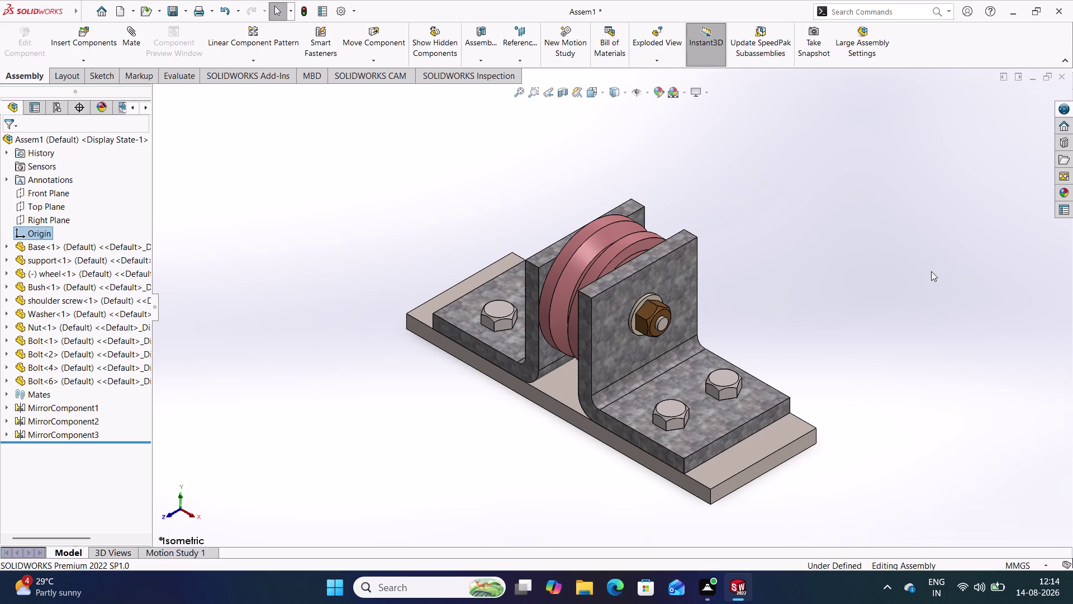
key(ctrl+s)
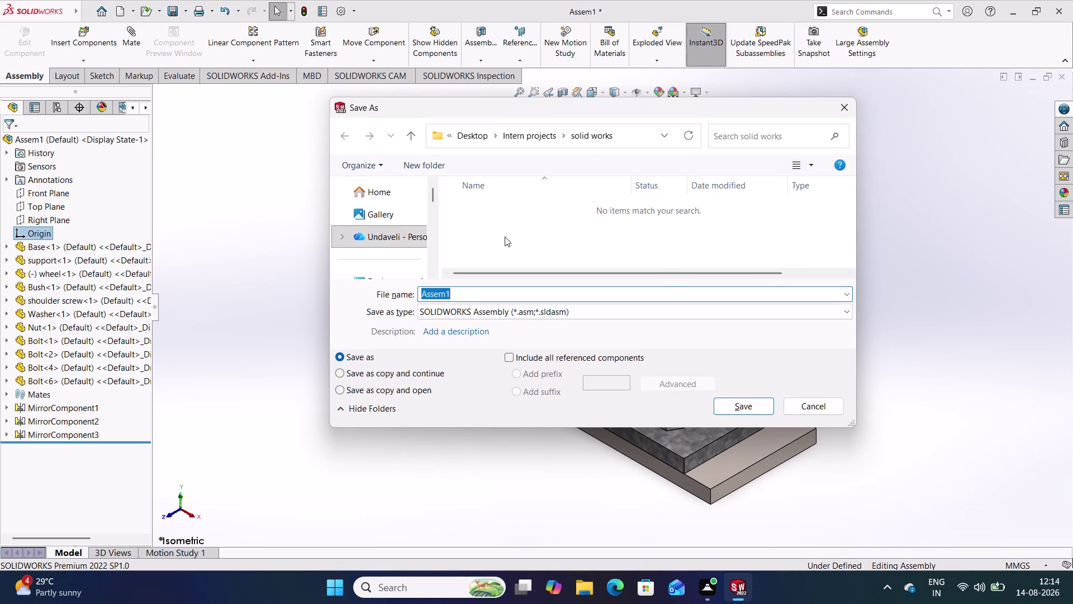
Browse to the Desktop > Intern projects > solid works folder.
scroll(down, 3)
click(389, 233)
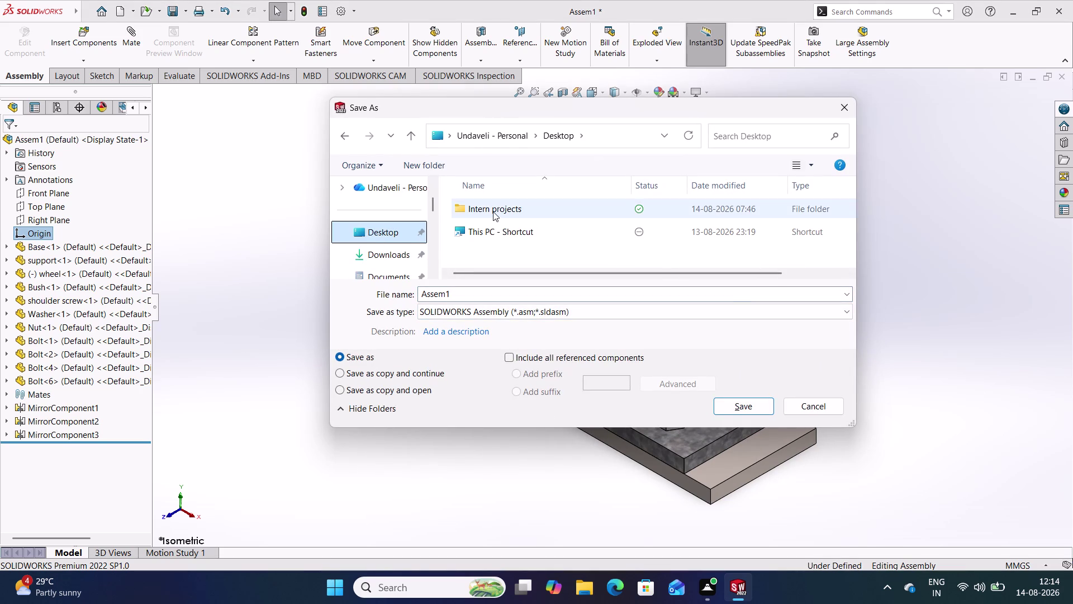
double_click(492, 211)
double_click(490, 231)
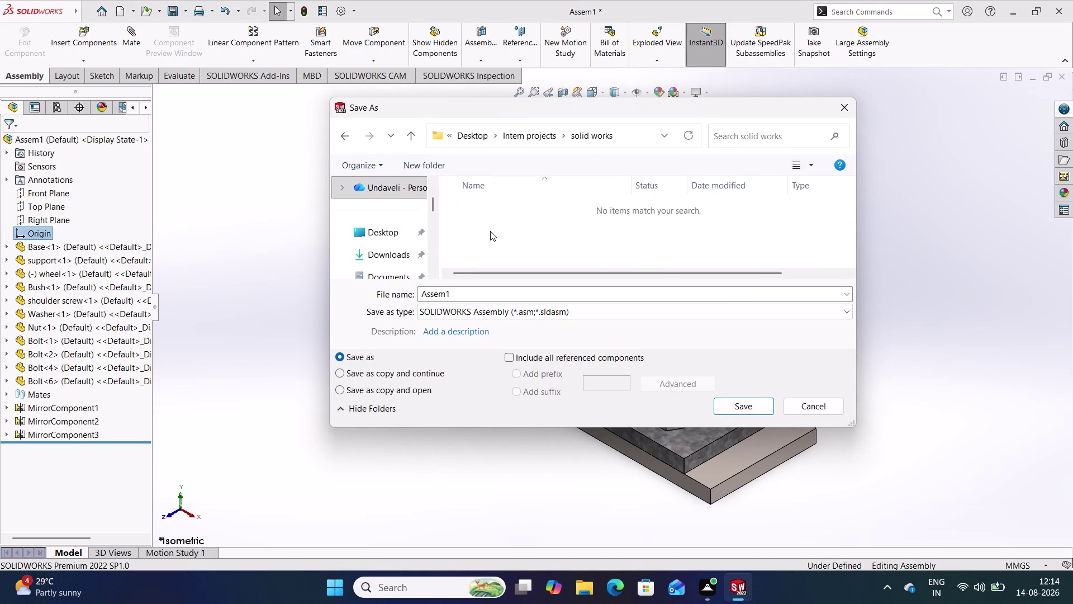
Name the file 'Wheel support Assembly' and save it.
click(468, 295)
click(468, 294)
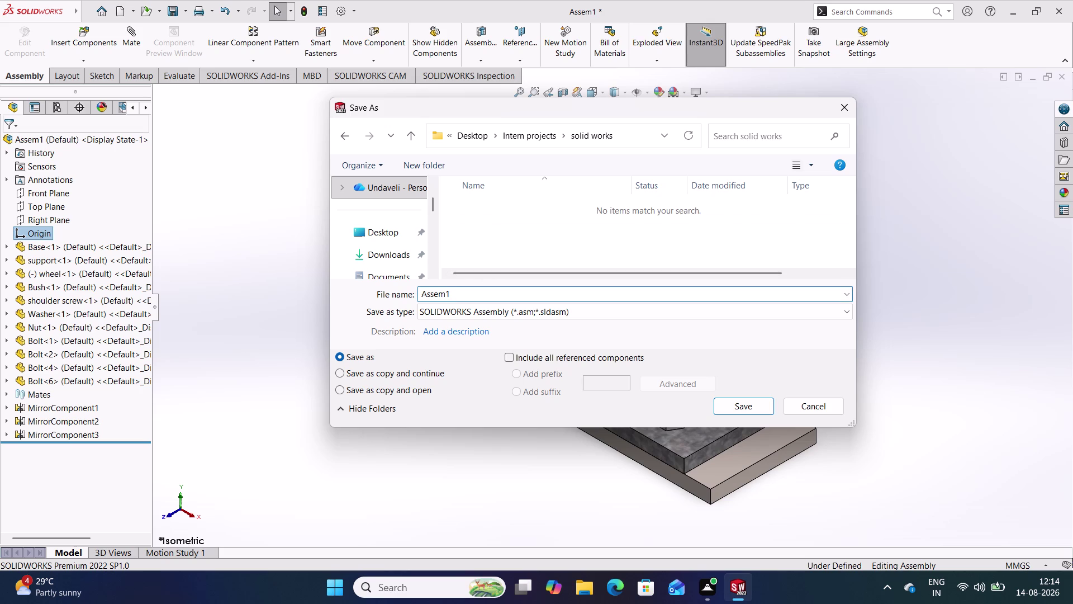
key(BackSpace)
drag(450, 287, 413, 289)
click(419, 291)
key(space)
text(Wh)
text(ee)
text(l supp)
text(ort)
key(space)
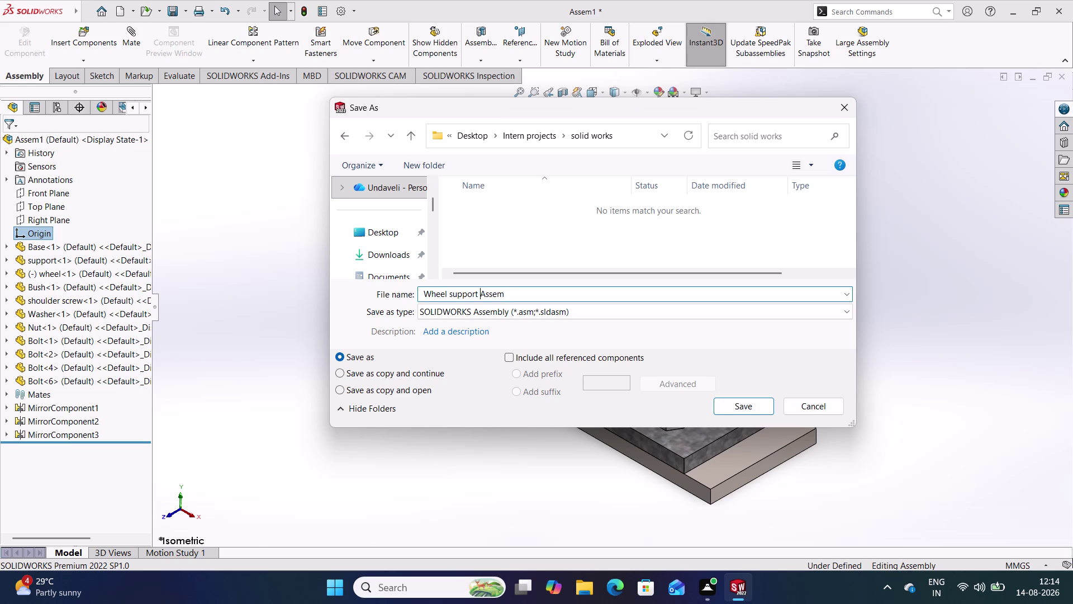
click(503, 292)
text(bl)
text(y)
click(749, 404)
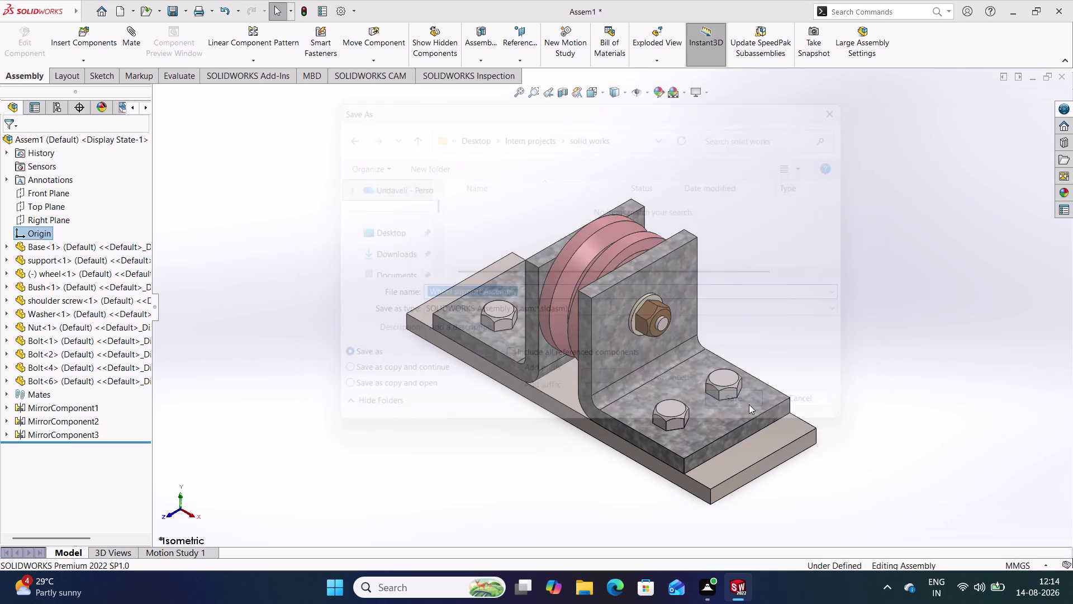
Orbit the wheel support assembly to inspect every side, then return to isometric.
middle_drag(544, 236, 648, 171)
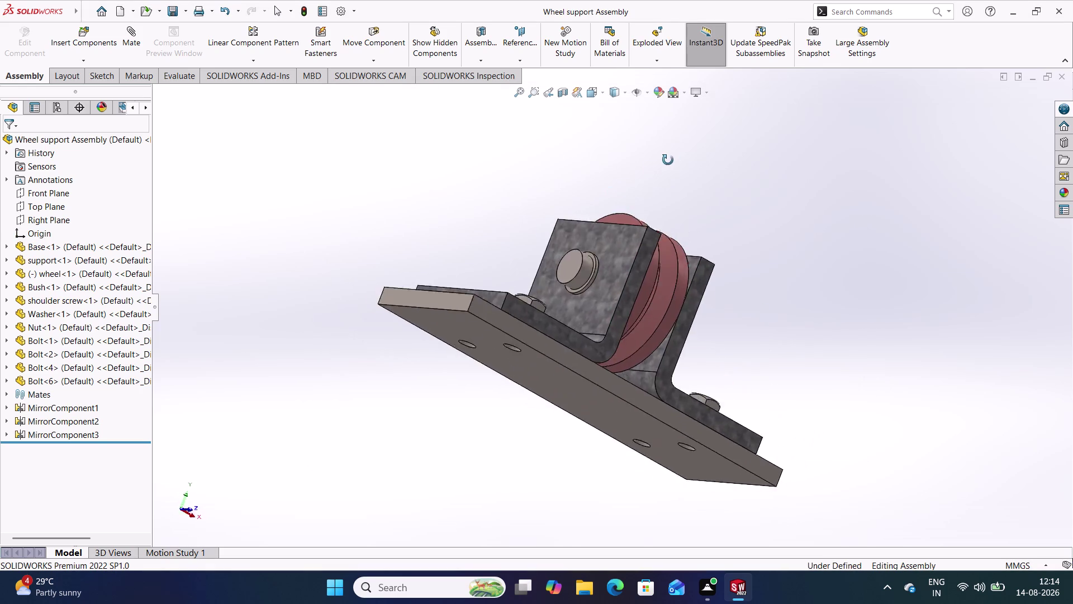
middle_drag(649, 171, 573, 250)
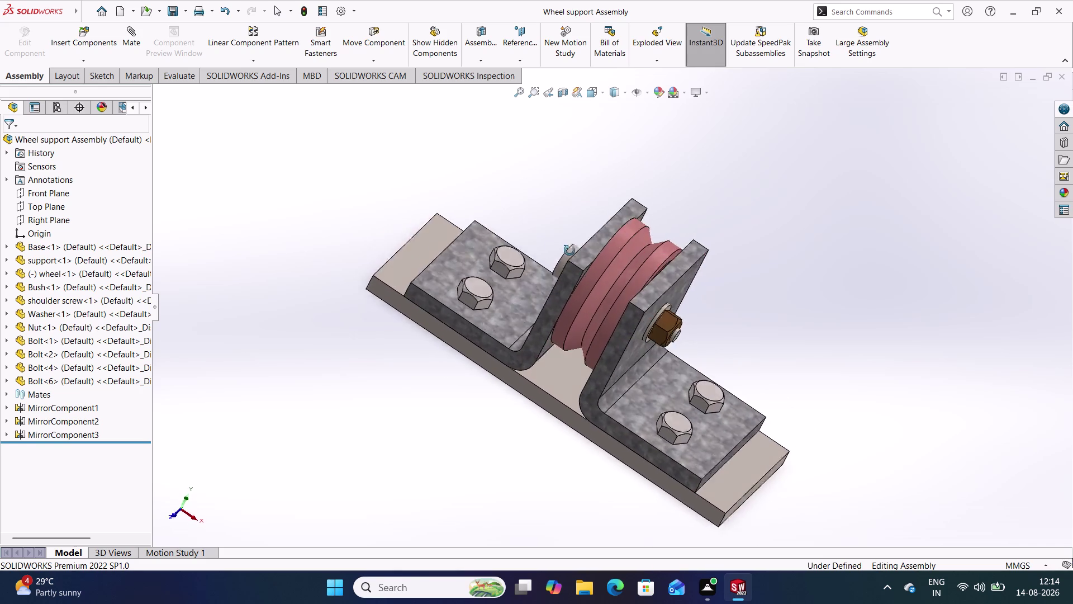
middle_drag(573, 250, 510, 259)
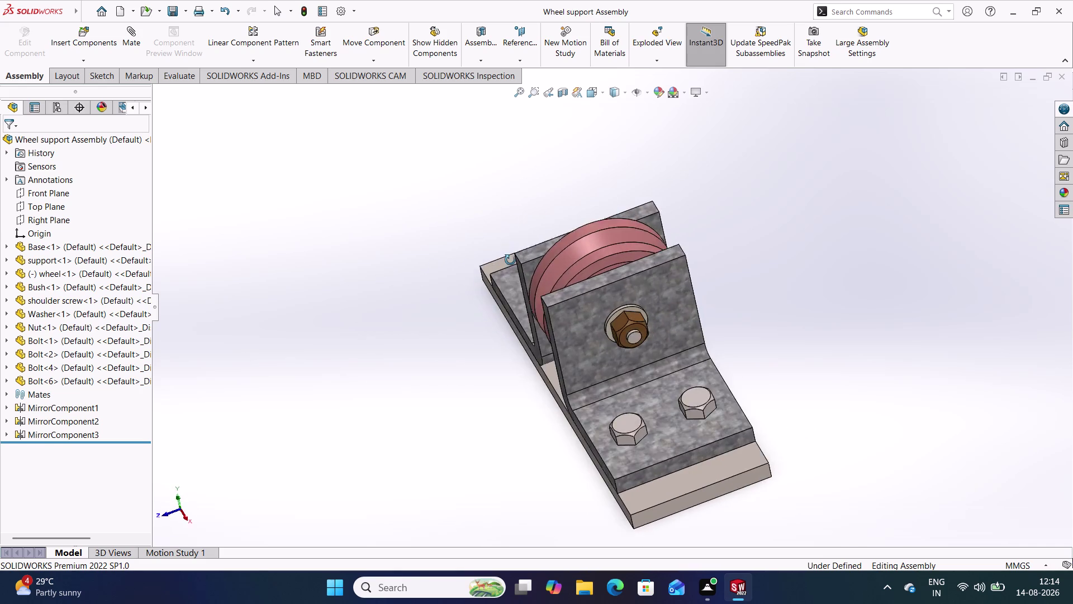
middle_drag(510, 259, 577, 159)
middle_drag(693, 203, 685, 335)
scroll(down, 3)
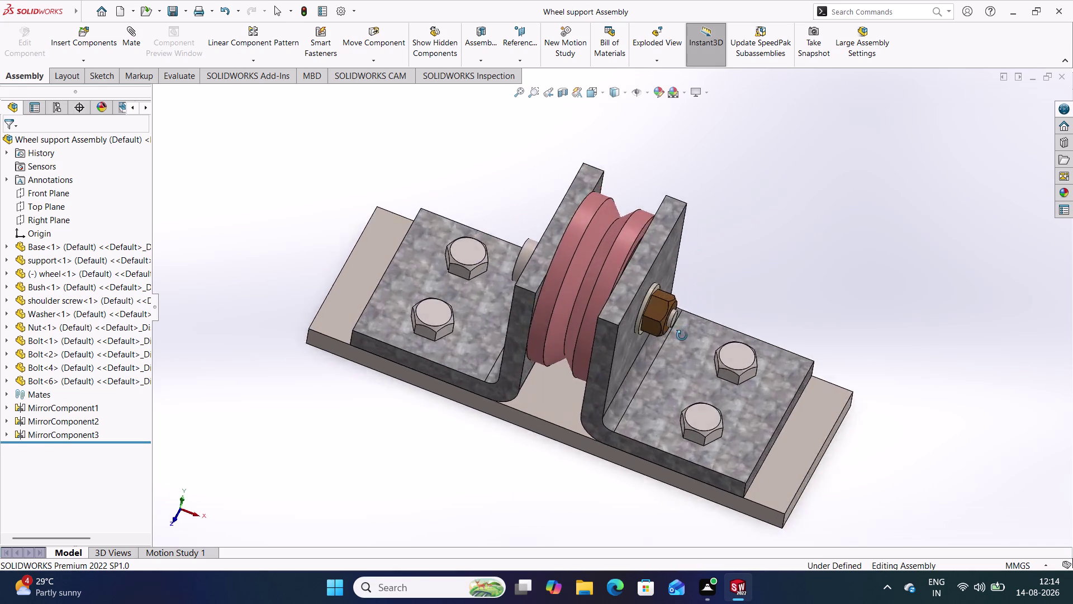
middle_drag(685, 336, 610, 344)
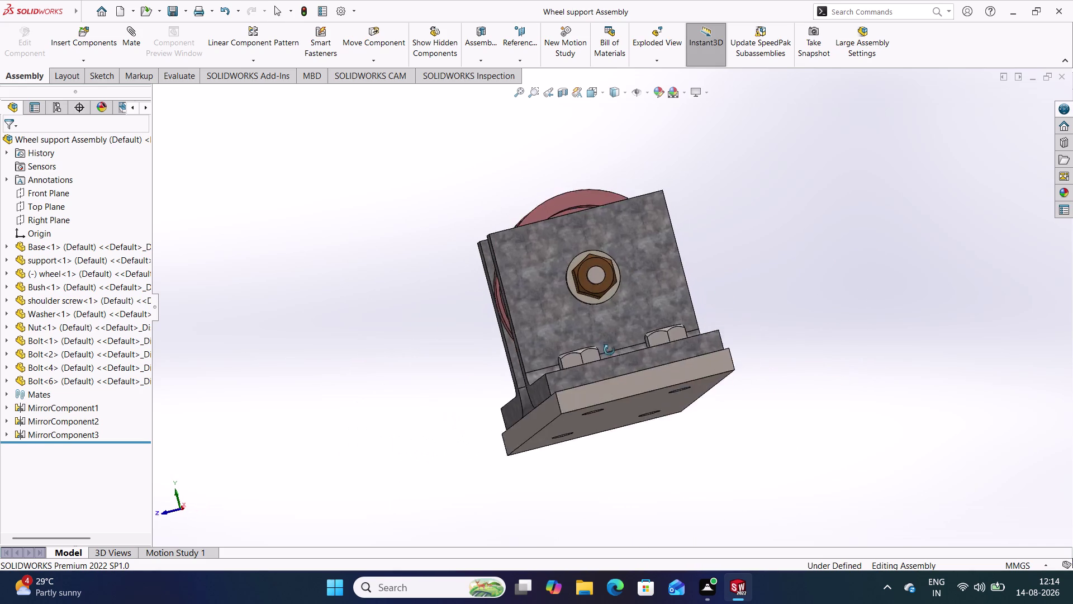
middle_drag(610, 345, 627, 383)
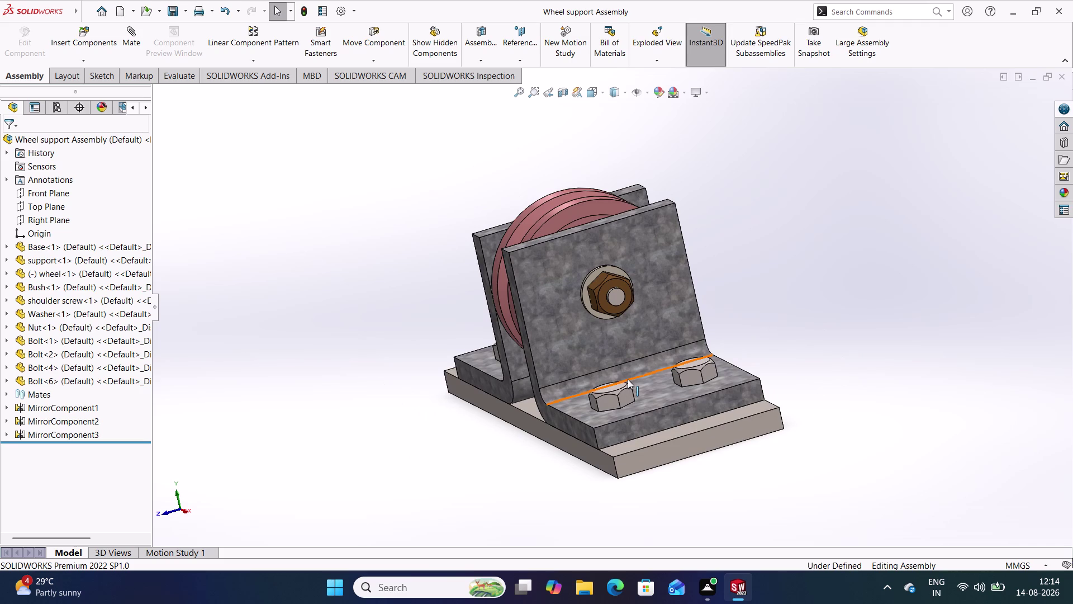
key(ctrl+7)
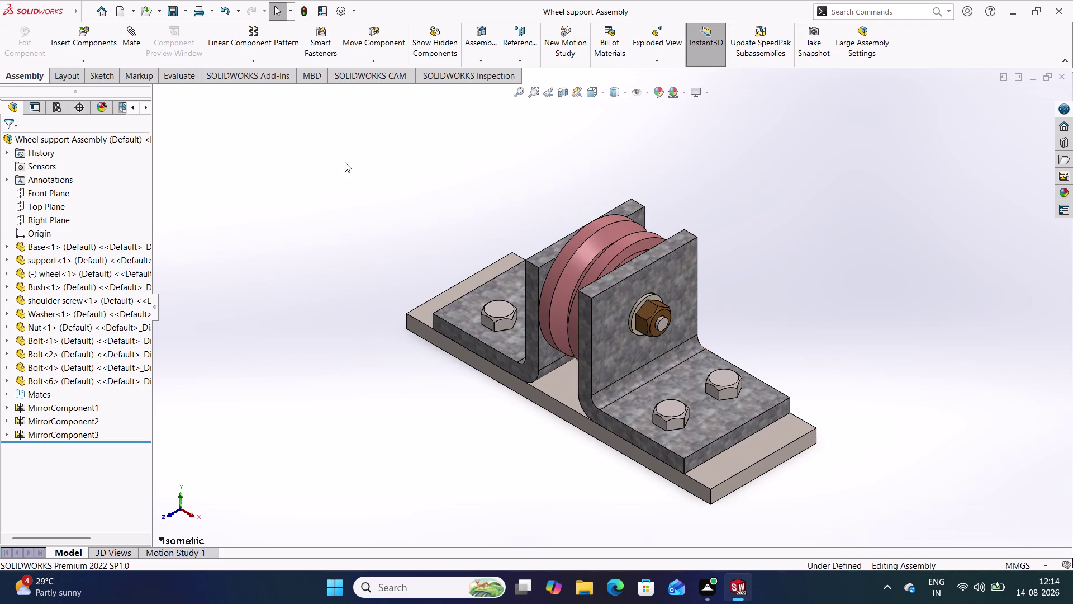
Save the assembly again and start a new SOLIDWORKS document.
drag(344, 162, 347, 427)
drag(388, 142, 256, 407)
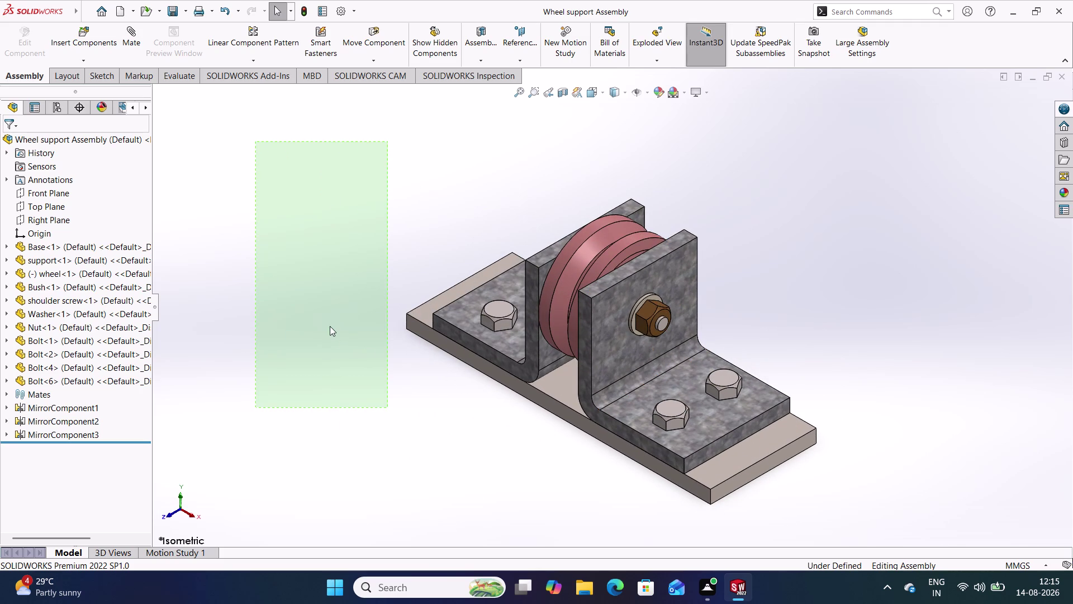
key(ctrl+s)
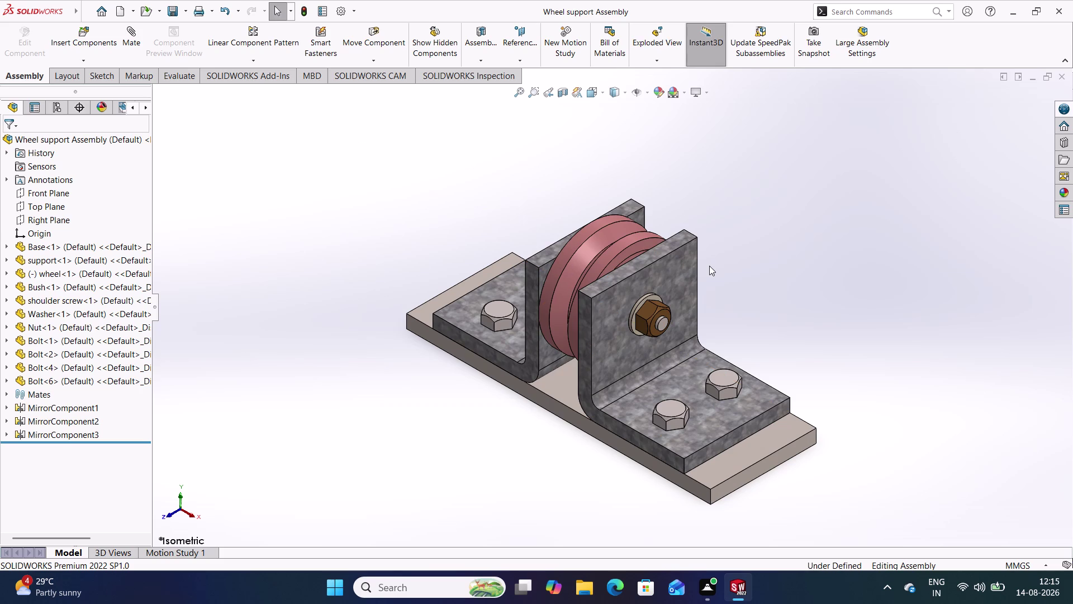
key(ctrl+n)
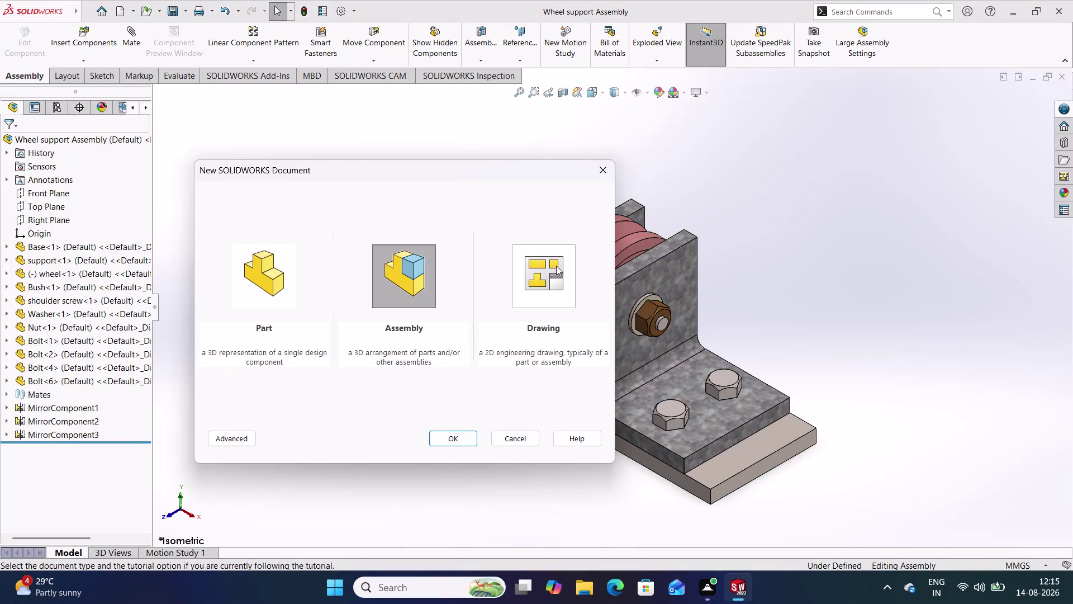
Create a new drawing on an A0 (ISO) sheet, after previewing A1 and A2.
click(545, 271)
click(455, 439)
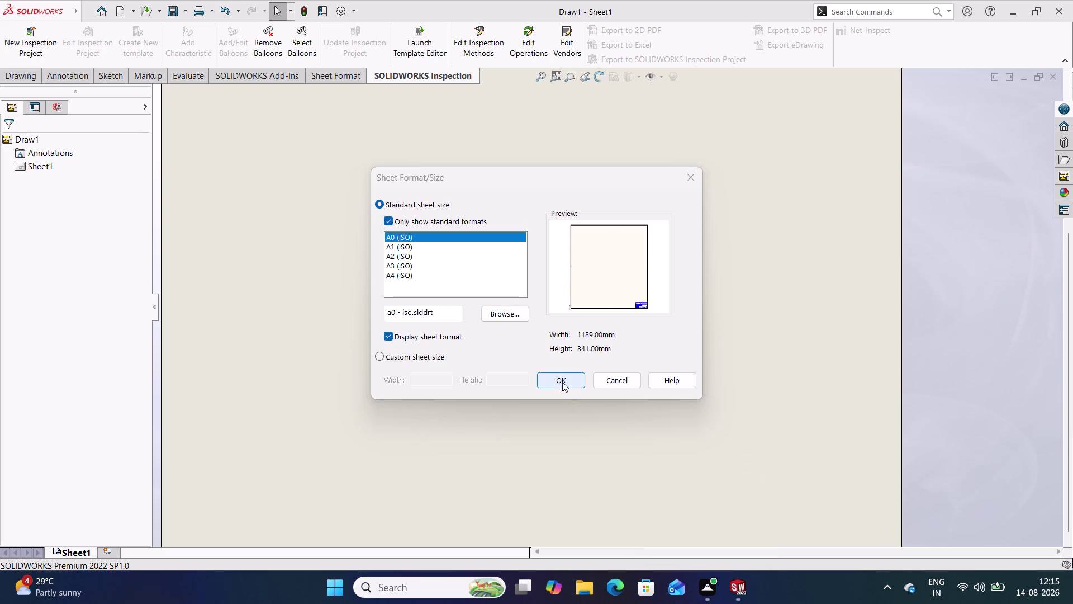
click(434, 252)
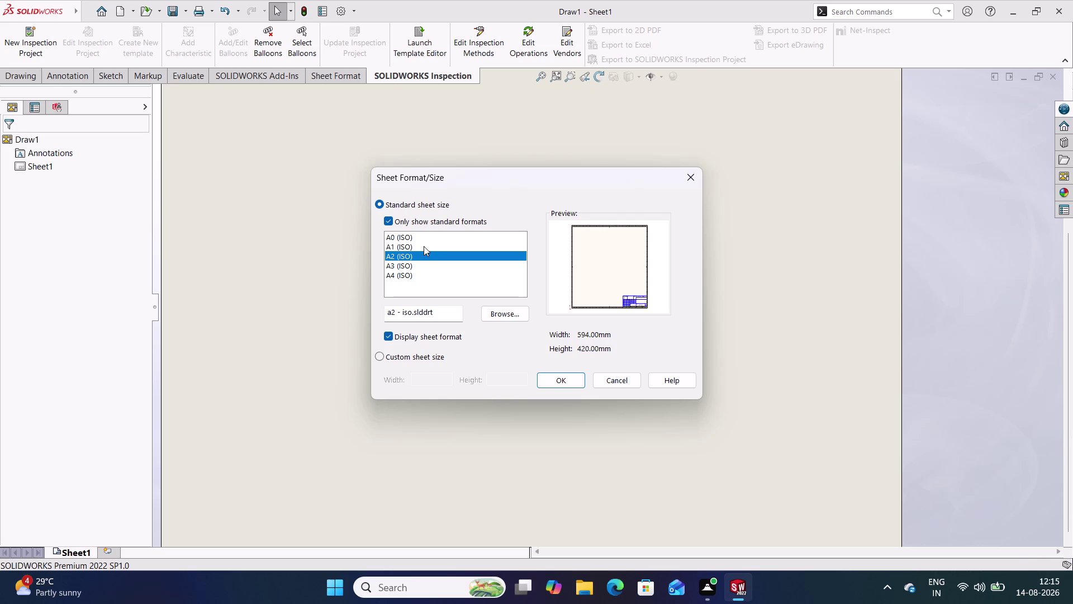
click(422, 246)
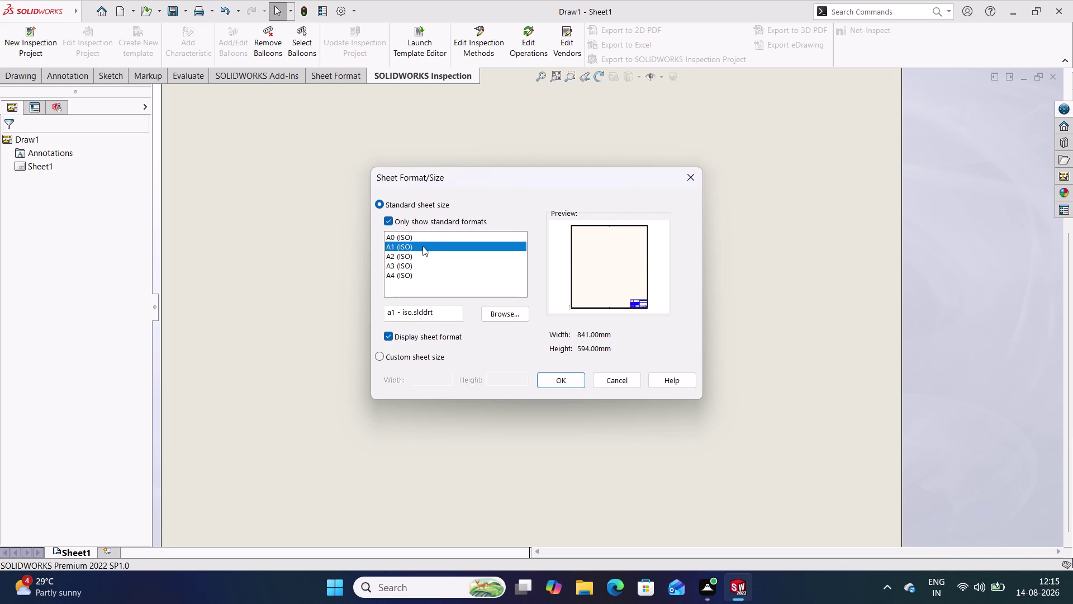
click(420, 255)
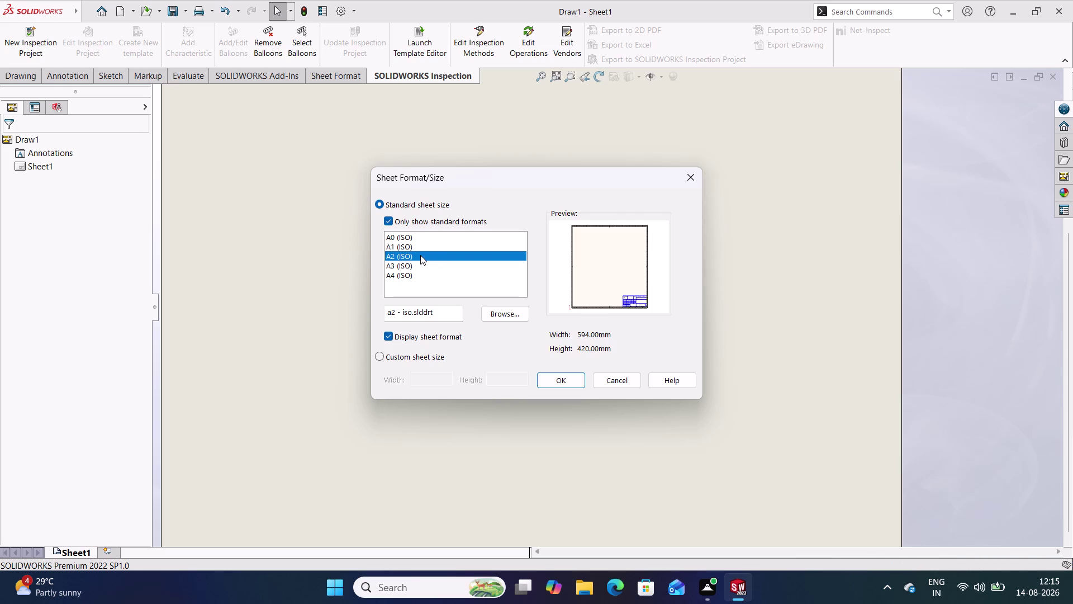
click(422, 244)
click(422, 239)
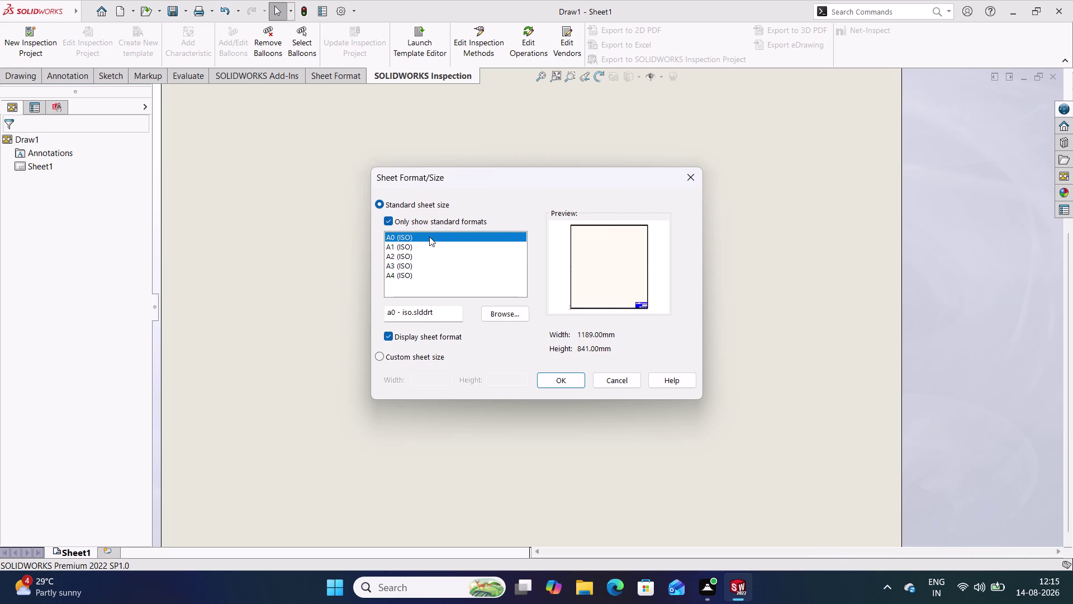
click(556, 375)
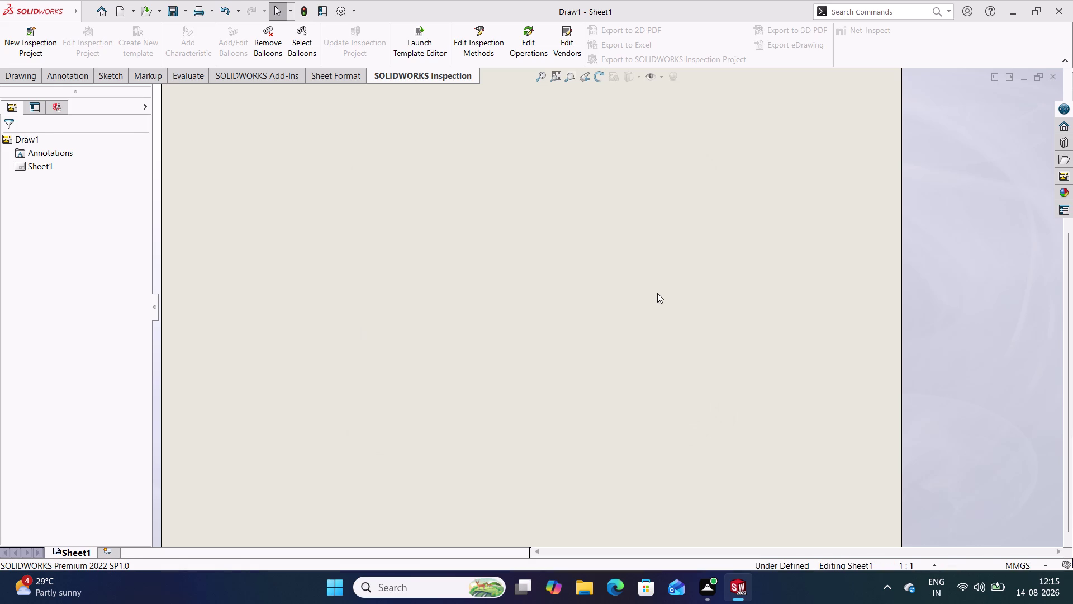
Zoom in and out on the empty A0 sheet.
scroll(up, 3)
scroll(up, 3)
scroll(up, 3)
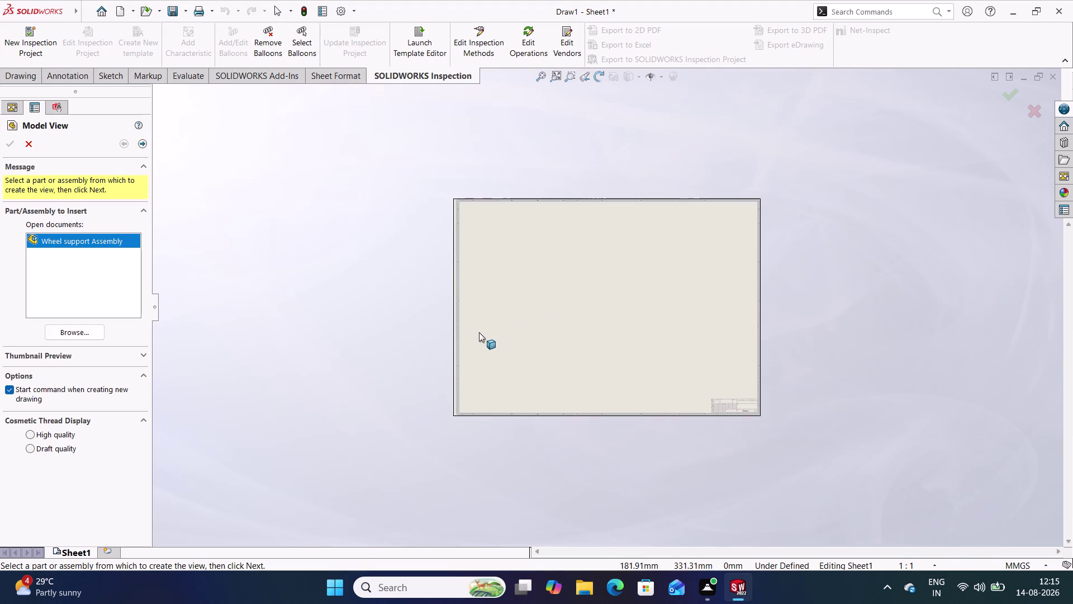
scroll(down, 3)
scroll(down, 3)
scroll(down, 3)
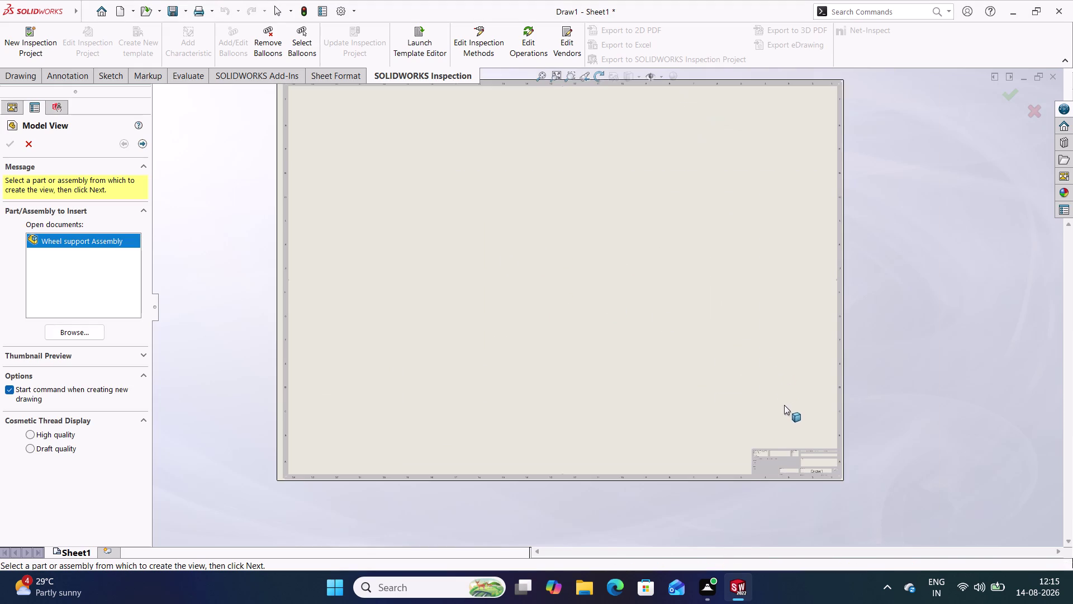
scroll(down, 3)
scroll(up, 3)
scroll(down, 3)
scroll(down, 3)
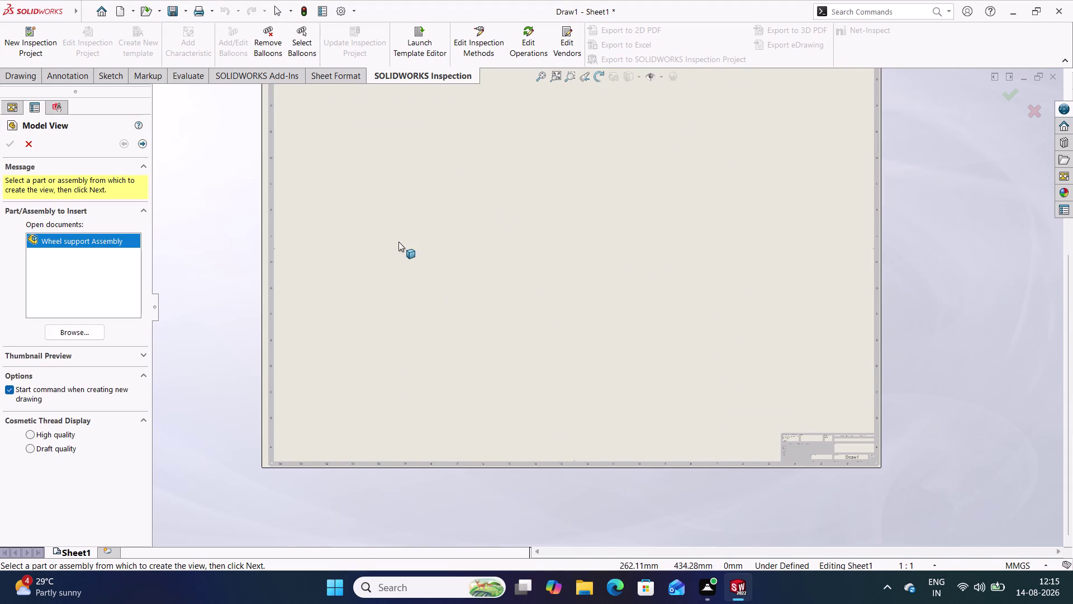
Cancel the Model View panel and open File > Save As for Draw1.
click(211, 10)
click(199, 11)
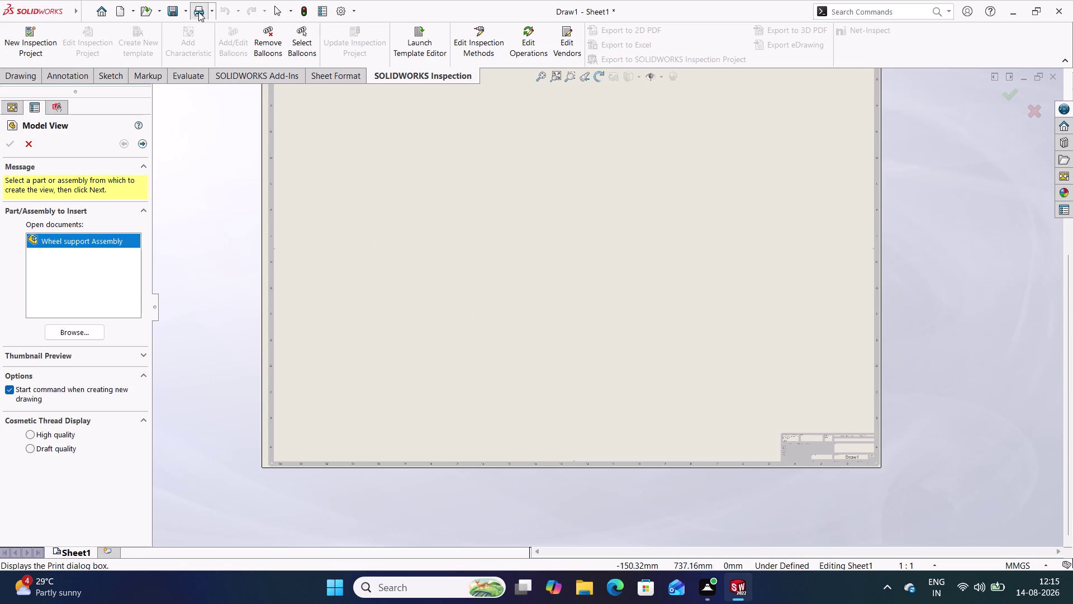
click(663, 118)
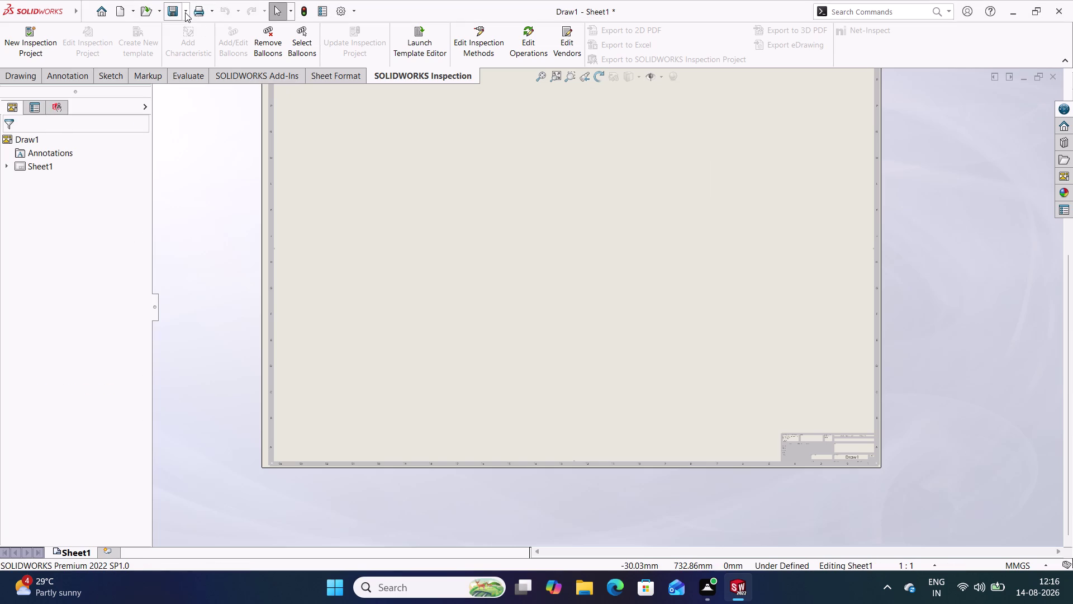
click(185, 12)
click(188, 41)
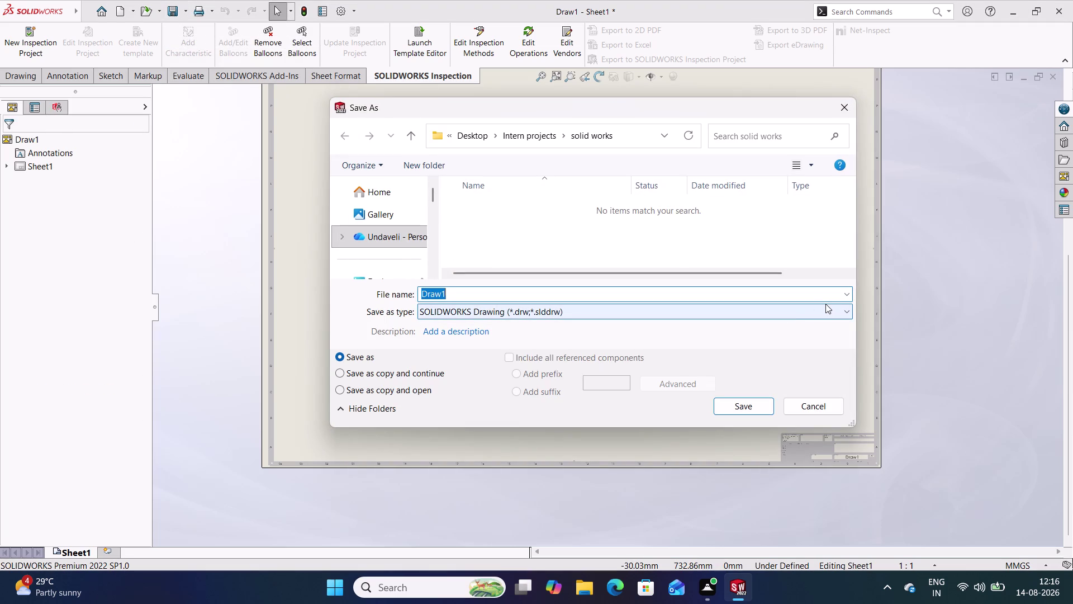
click(845, 308)
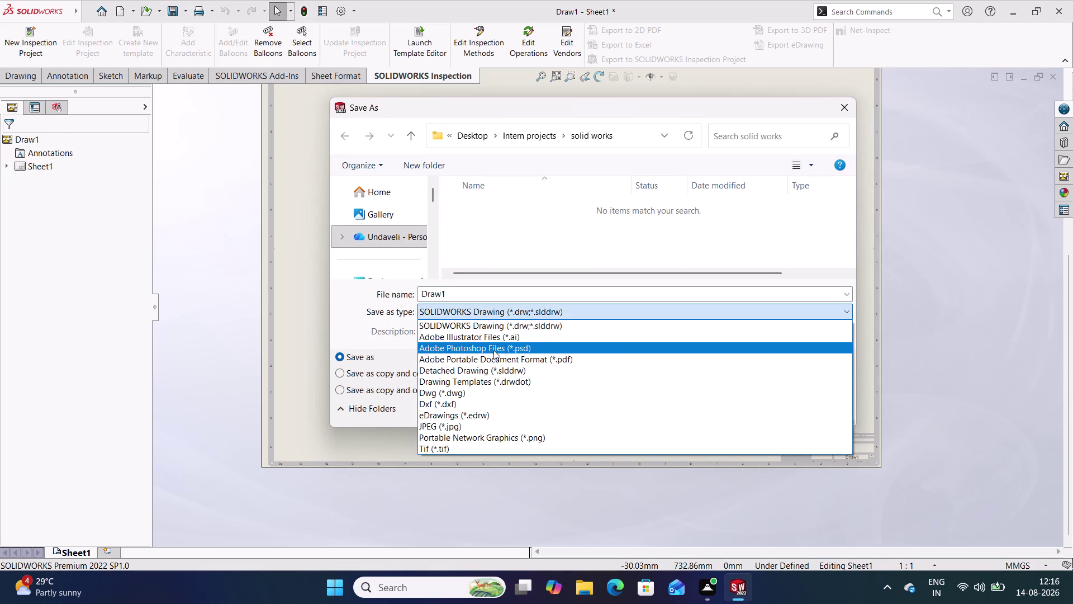
click(520, 358)
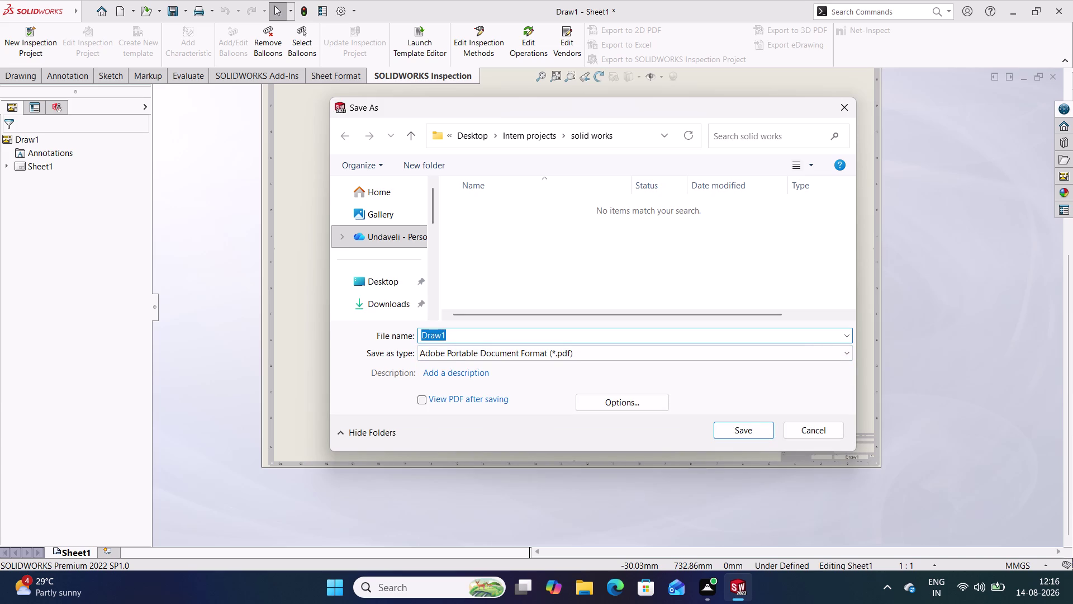
text(Wh)
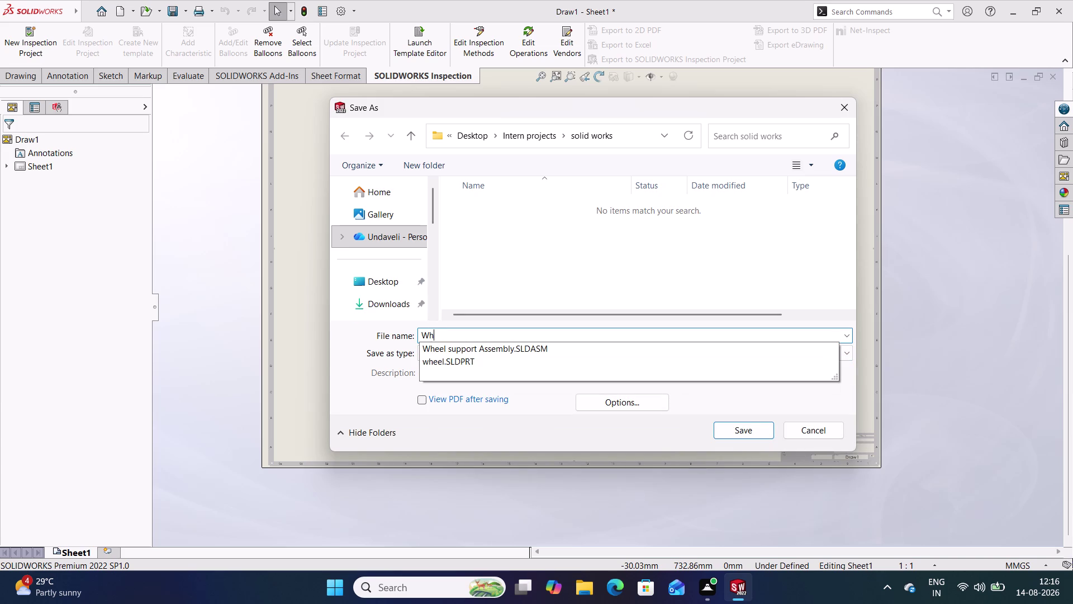
text(eel su)
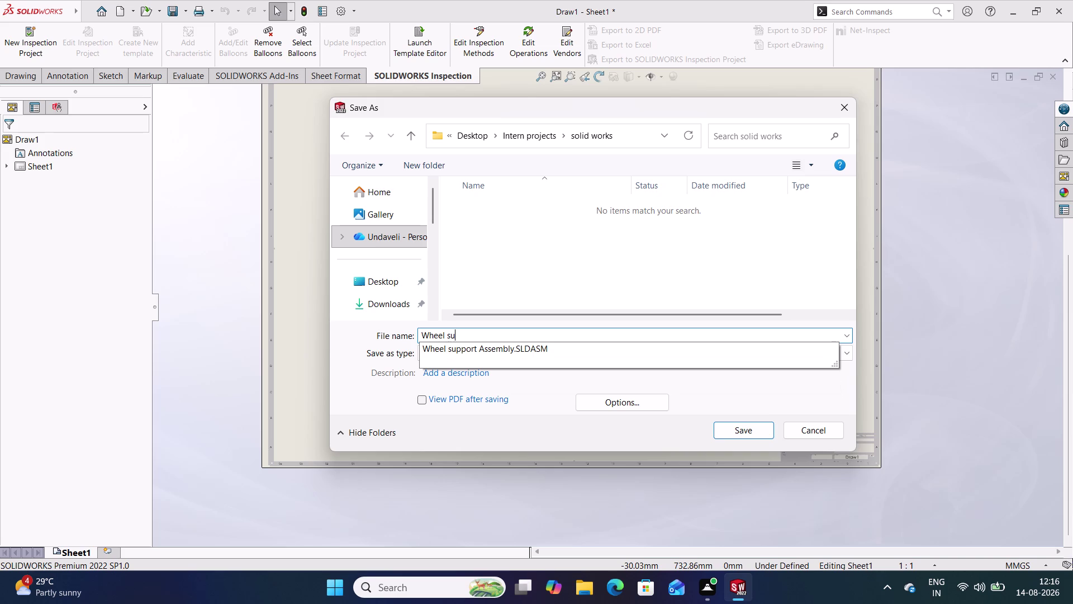
text(port)
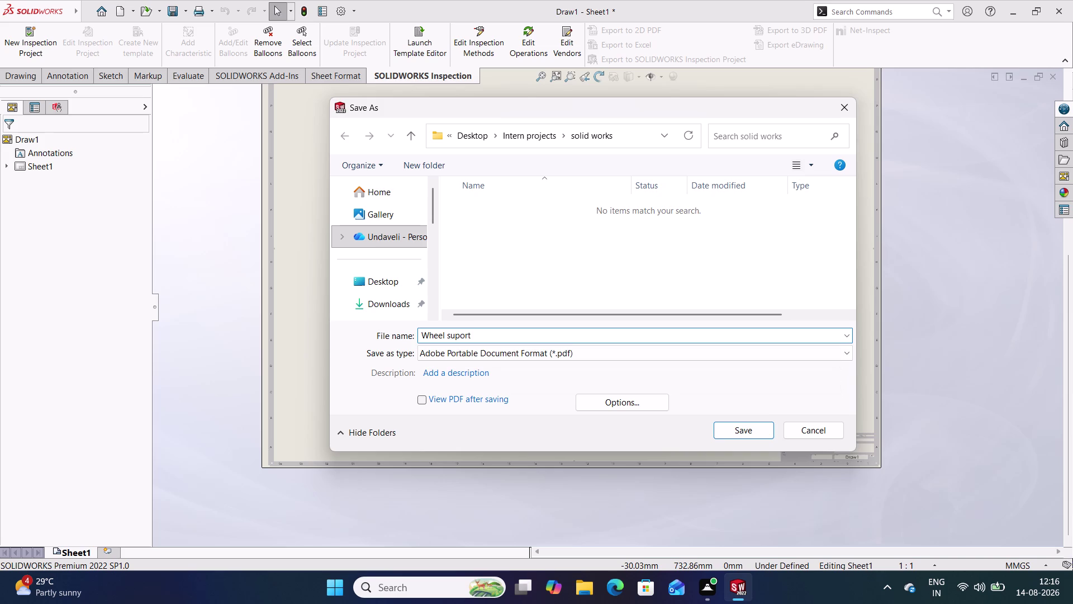
key(BackSpace)
key(BackSpace)
key(BackSpace)
text(por)
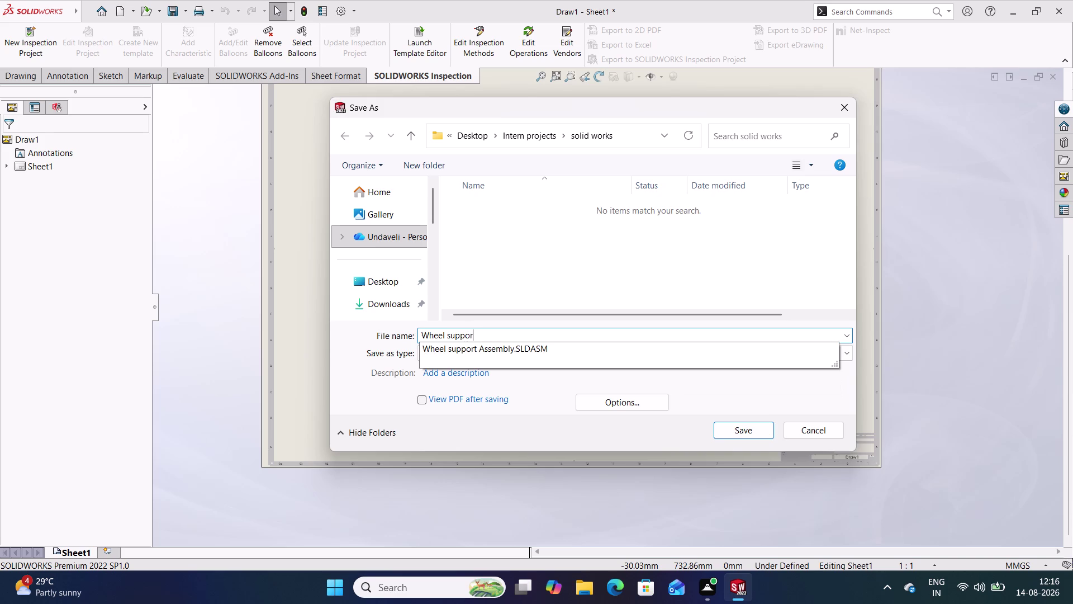
text(t)
key(space)
text(asse)
text(mblu)
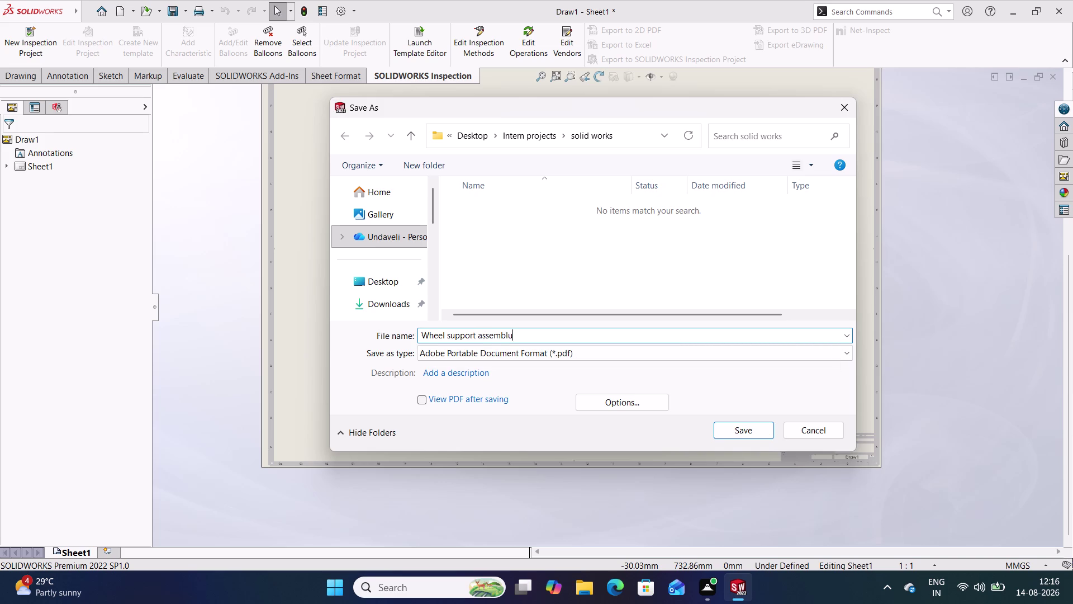
key(BackSpace)
key(y)
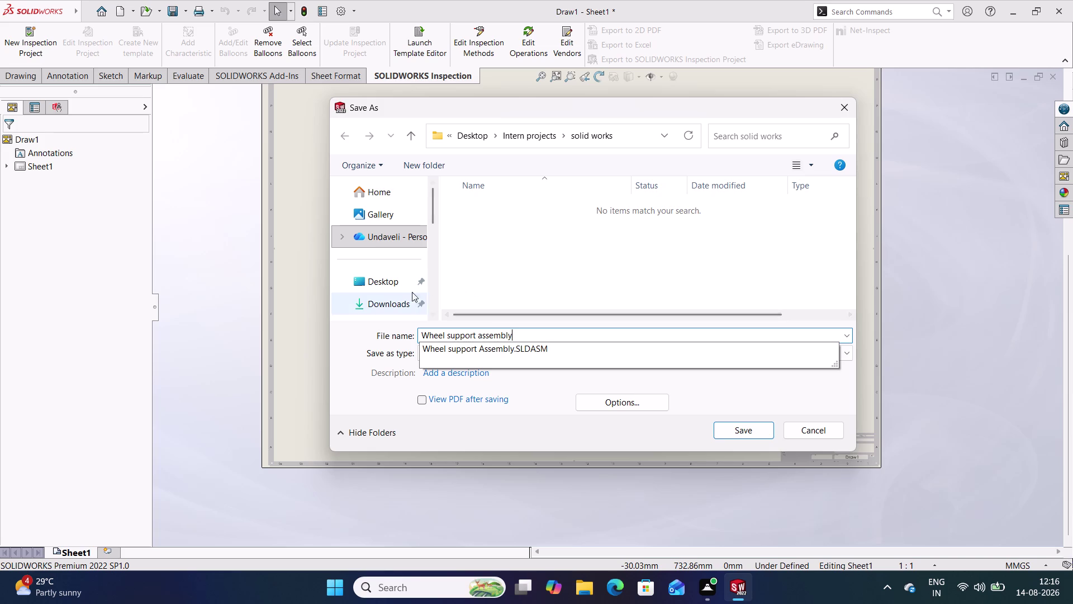
click(391, 282)
double_click(460, 208)
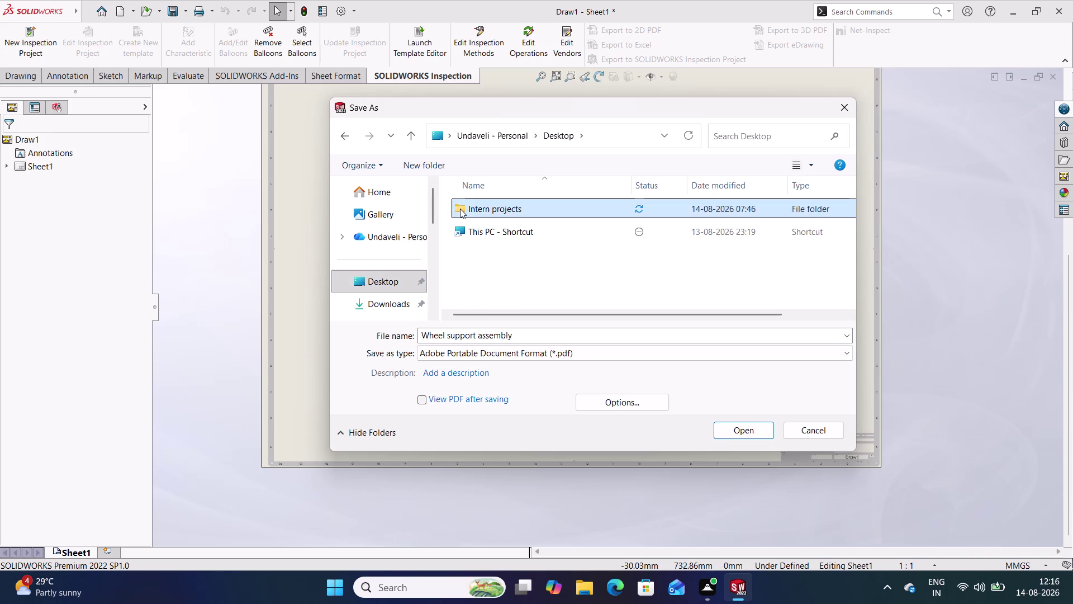
double_click(479, 235)
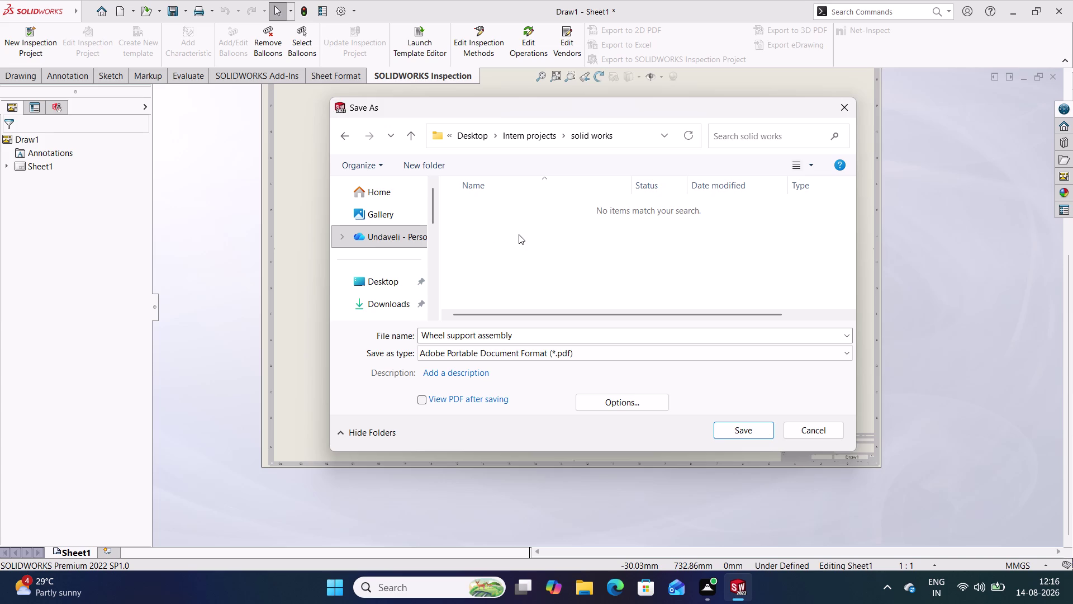
click(728, 429)
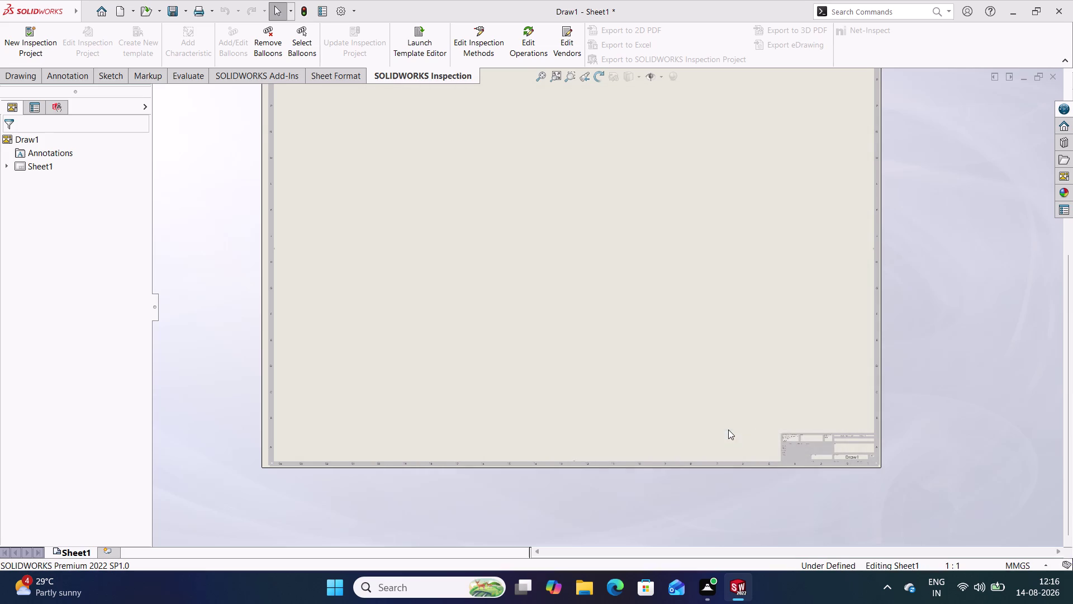
scroll(down, 3)
scroll(down, 3)
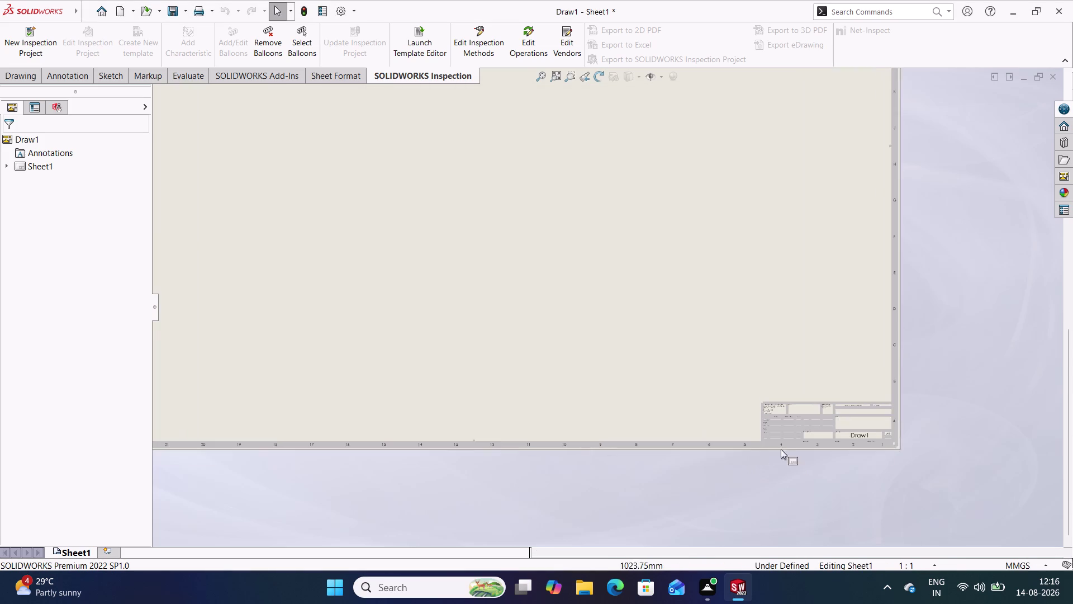
scroll(down, 3)
scroll(down, 3)
scroll(up, 3)
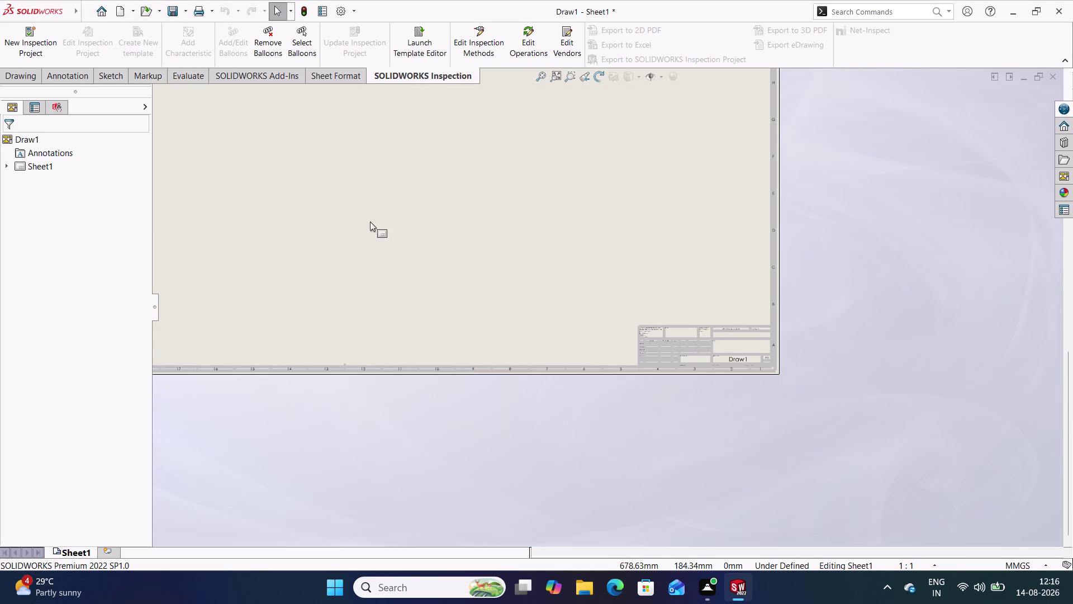
scroll(up, 3)
scroll(down, 3)
scroll(down, 3)
scroll(up, 3)
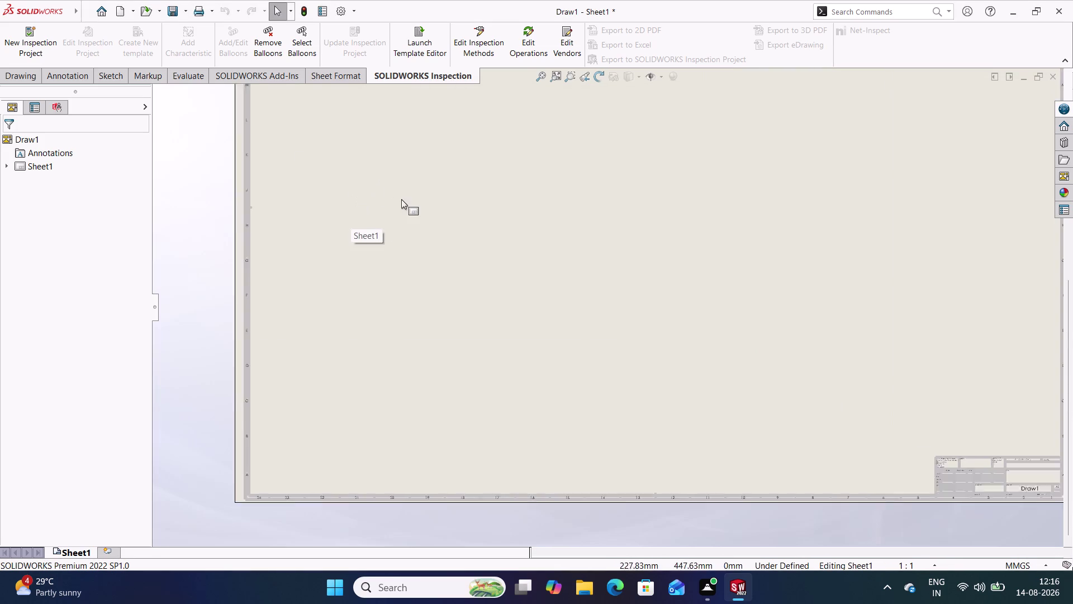
scroll(up, 3)
scroll(down, 3)
scroll(down, 3)
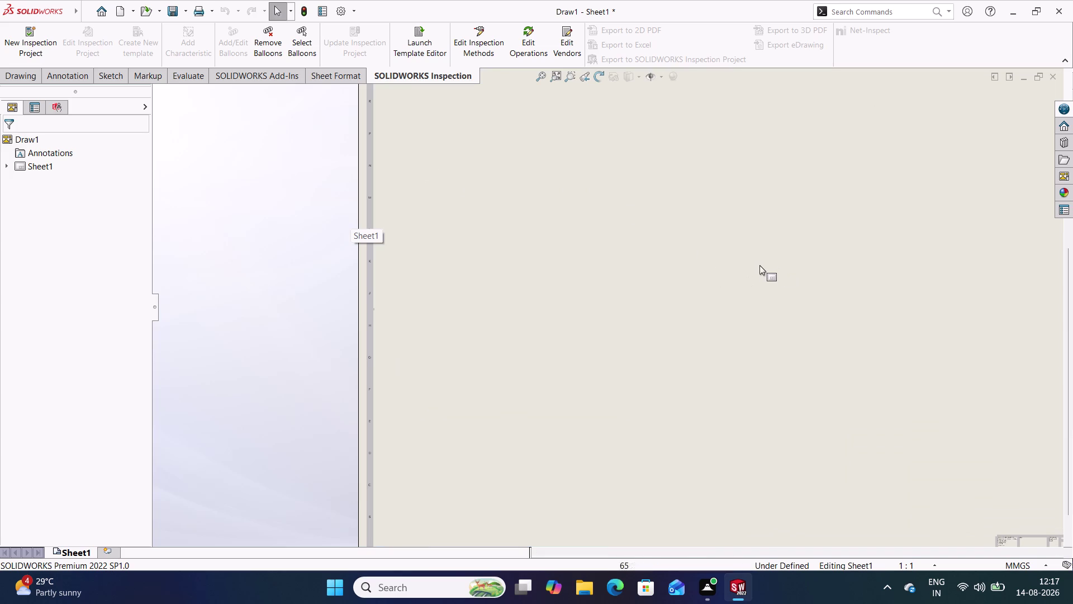
key(ctrl+s)
scroll(up, 3)
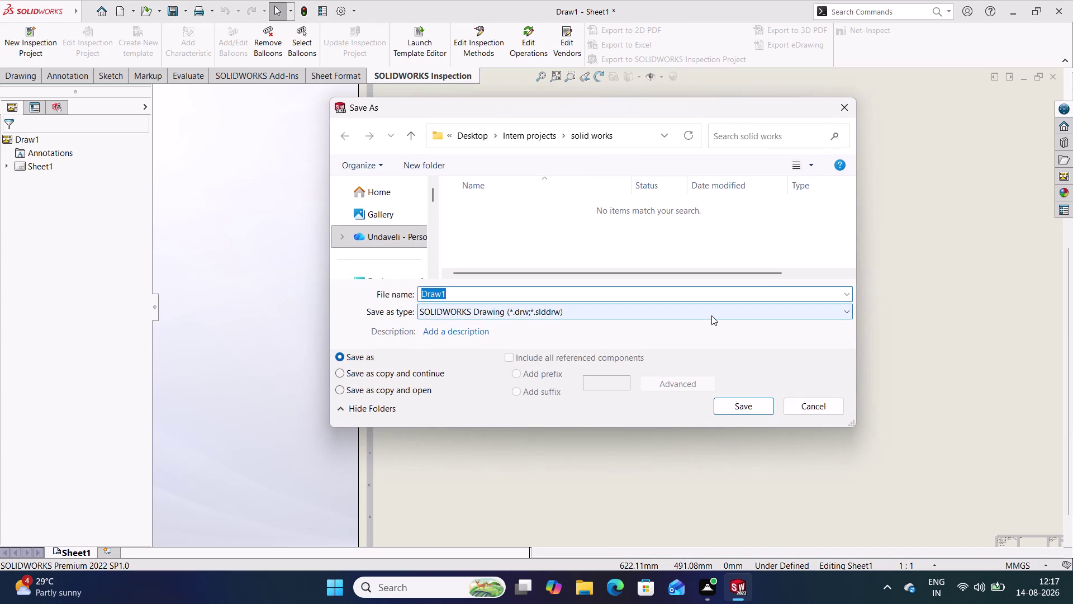
click(849, 105)
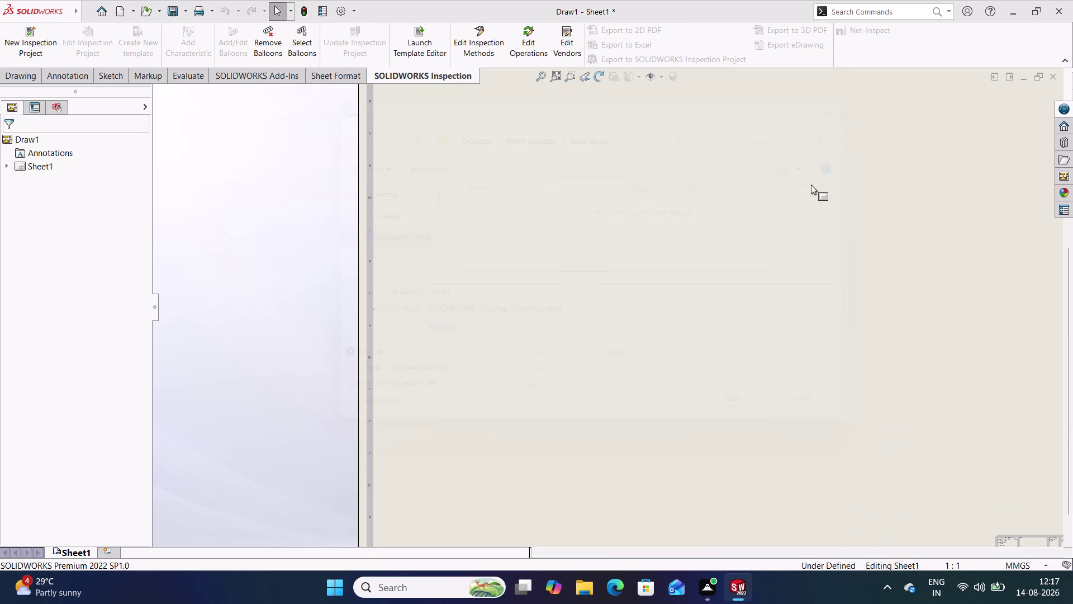
scroll(up, 3)
scroll(down, 3)
scroll(down, 3)
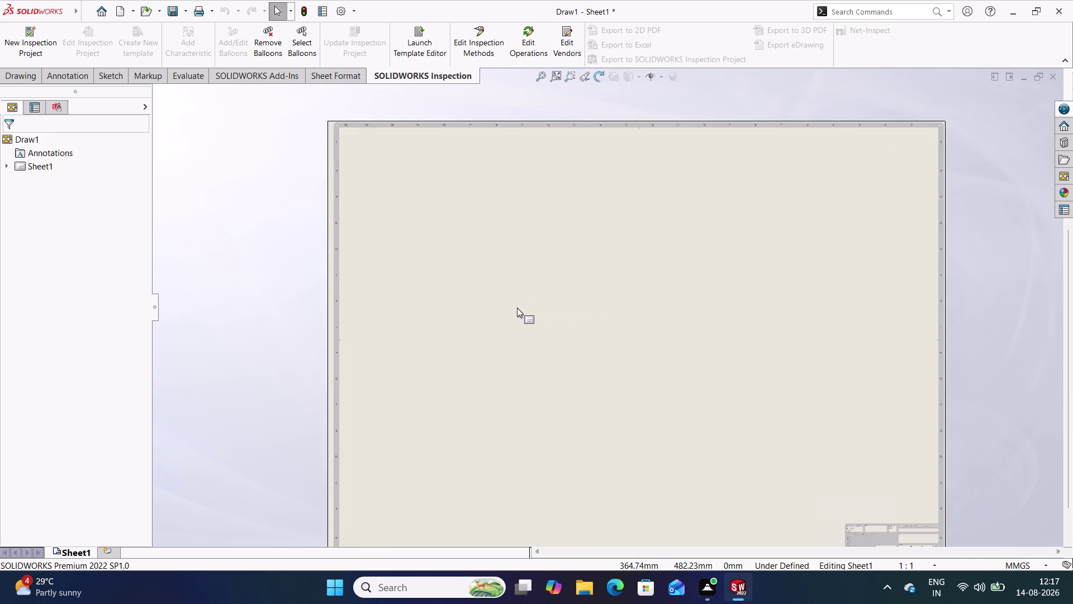
scroll(up, 3)
scroll(down, 3)
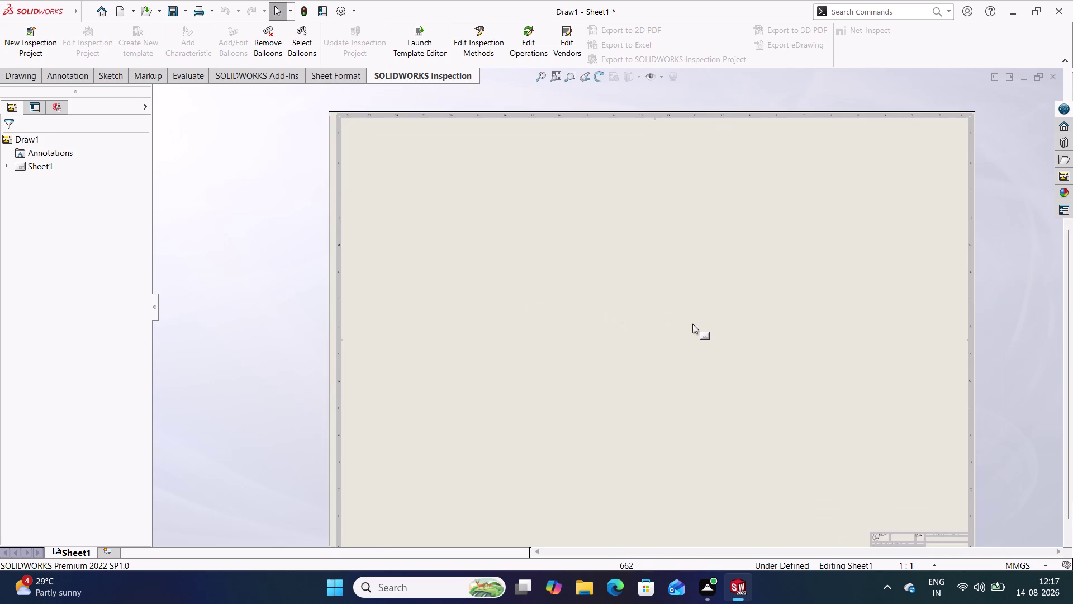
scroll(up, 3)
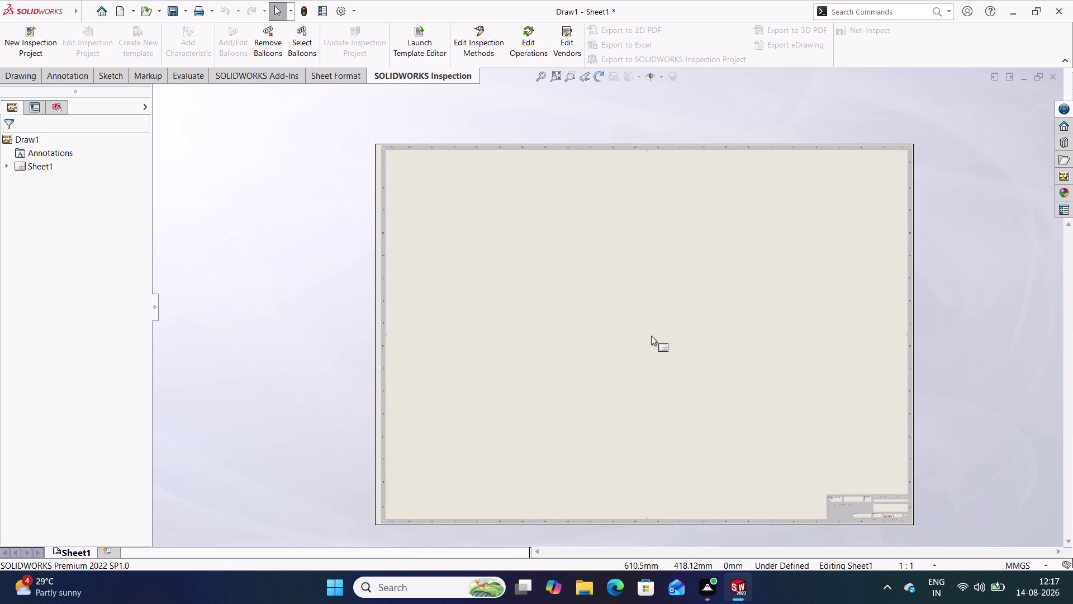
key(ctrl+s)
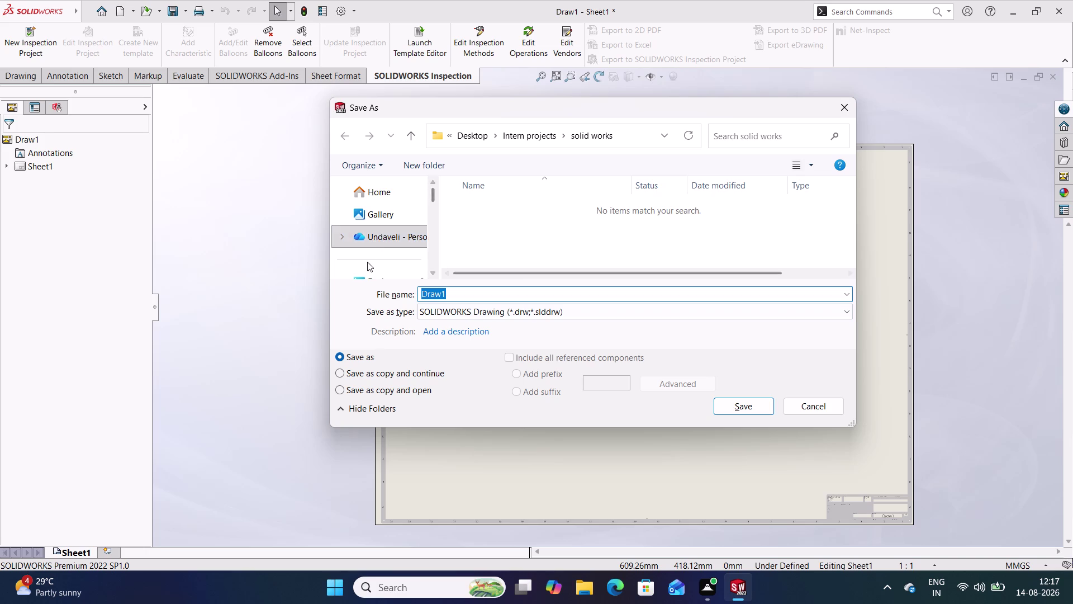
scroll(down, 3)
click(394, 236)
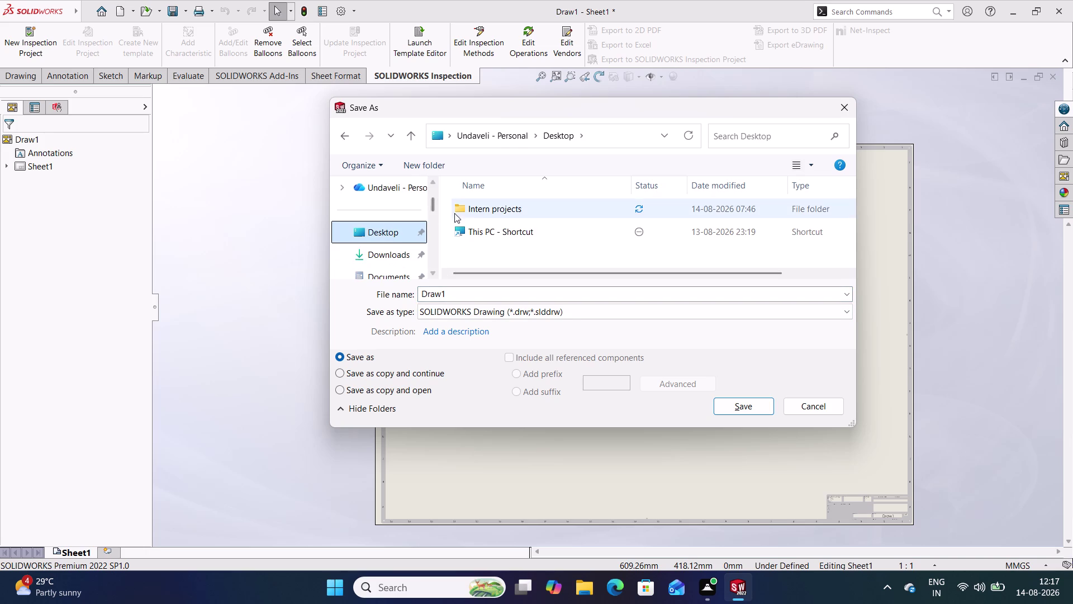
double_click(475, 215)
double_click(477, 230)
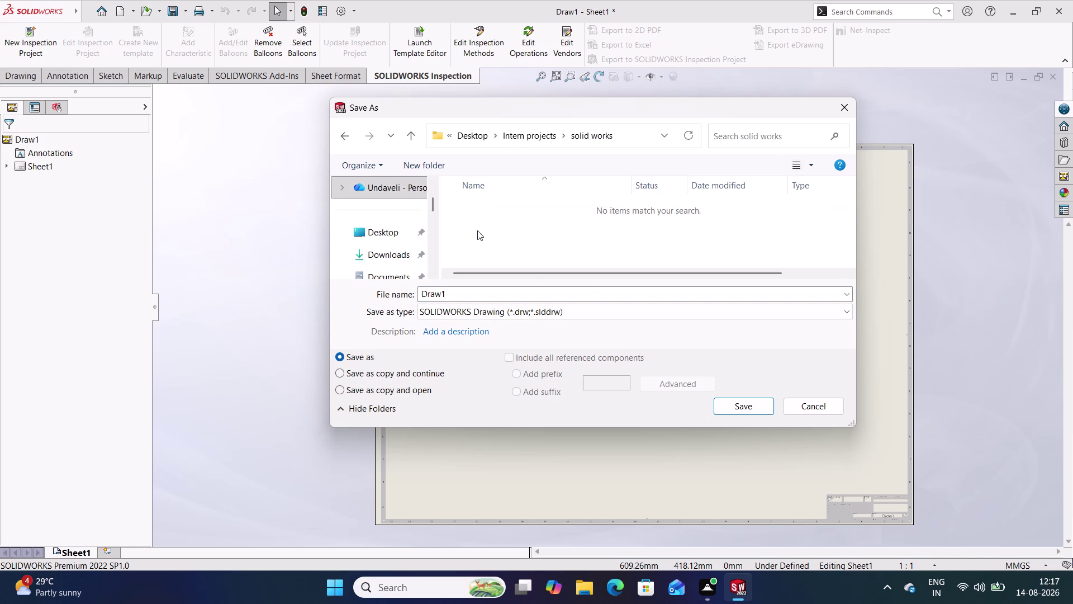
click(666, 317)
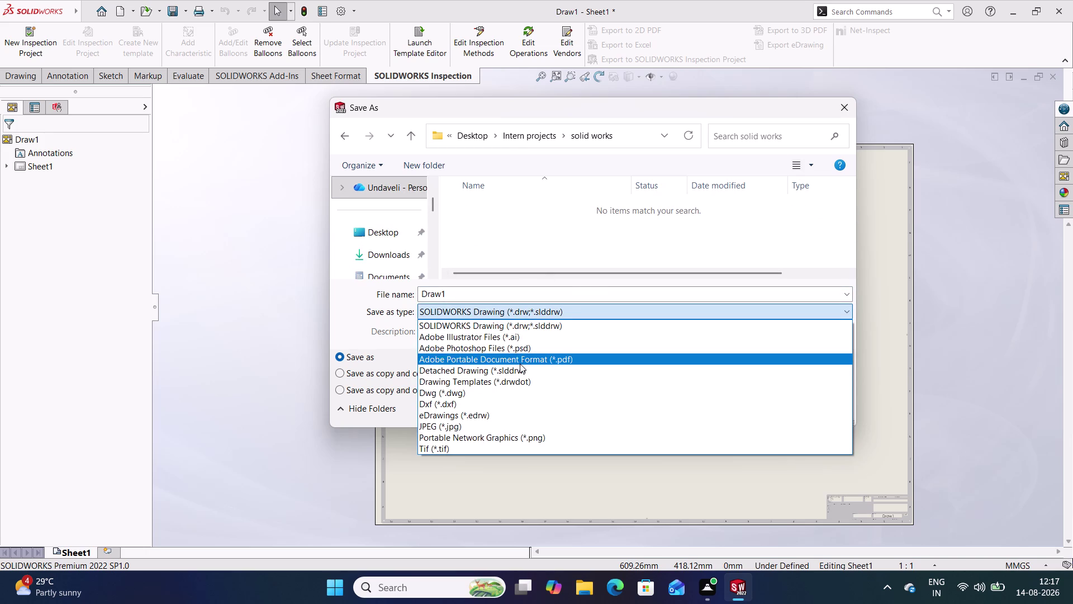
click(522, 363)
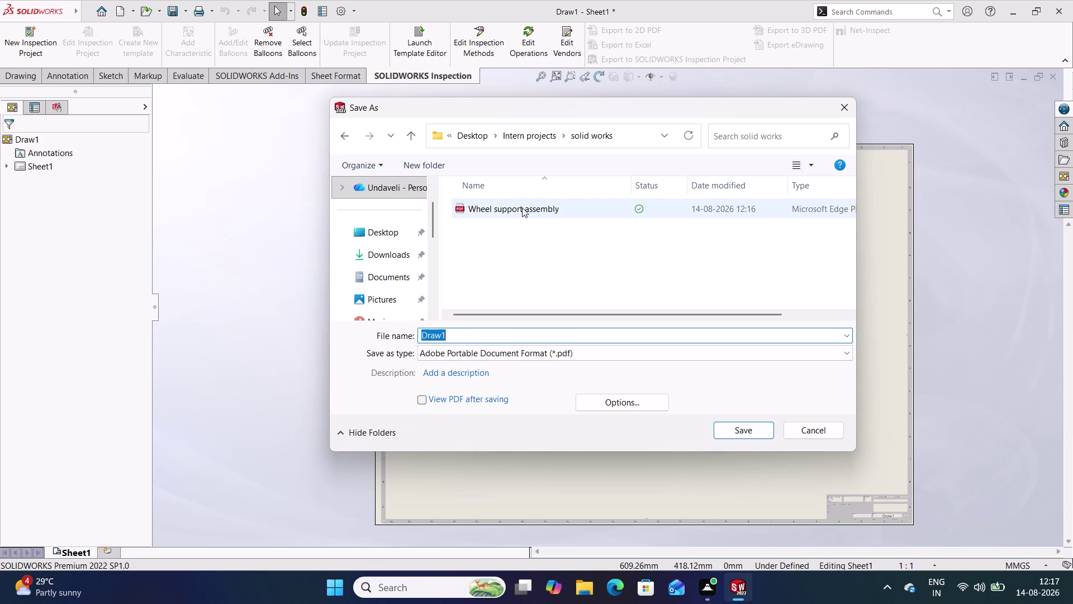
click(521, 209)
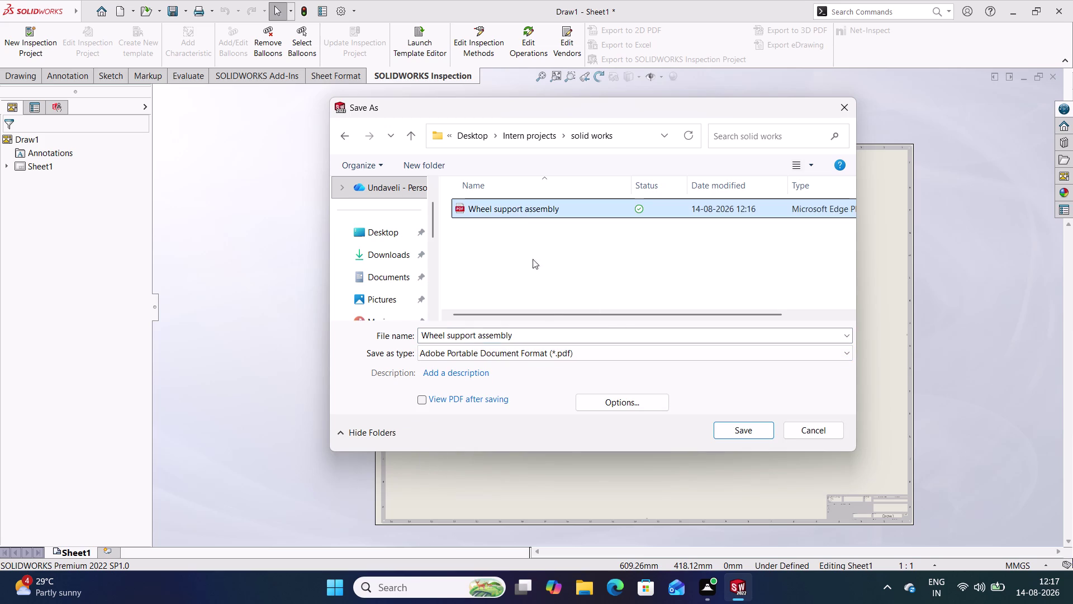
click(733, 429)
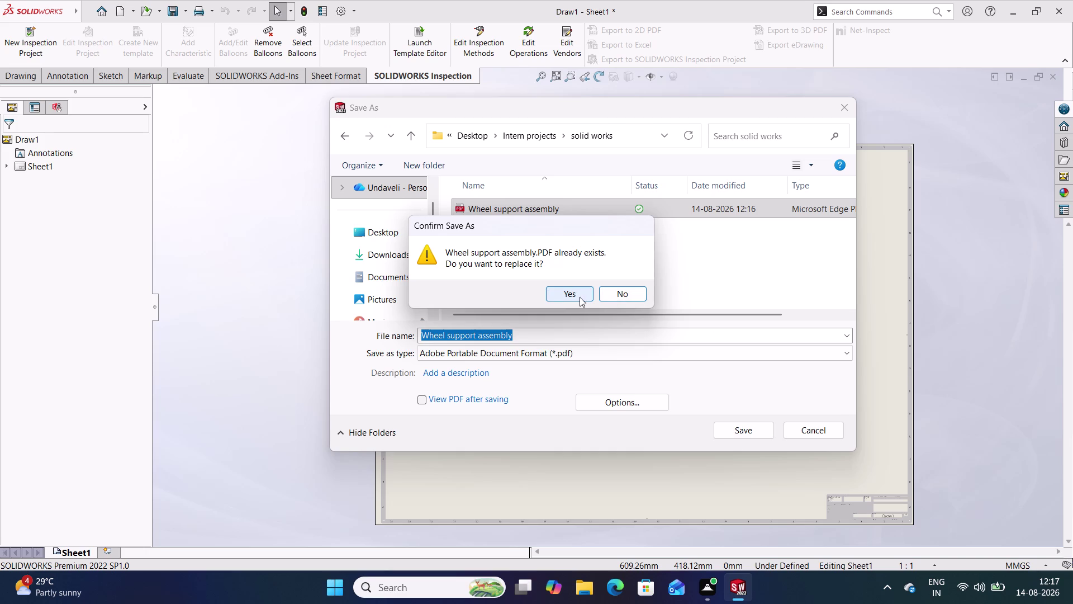
click(614, 295)
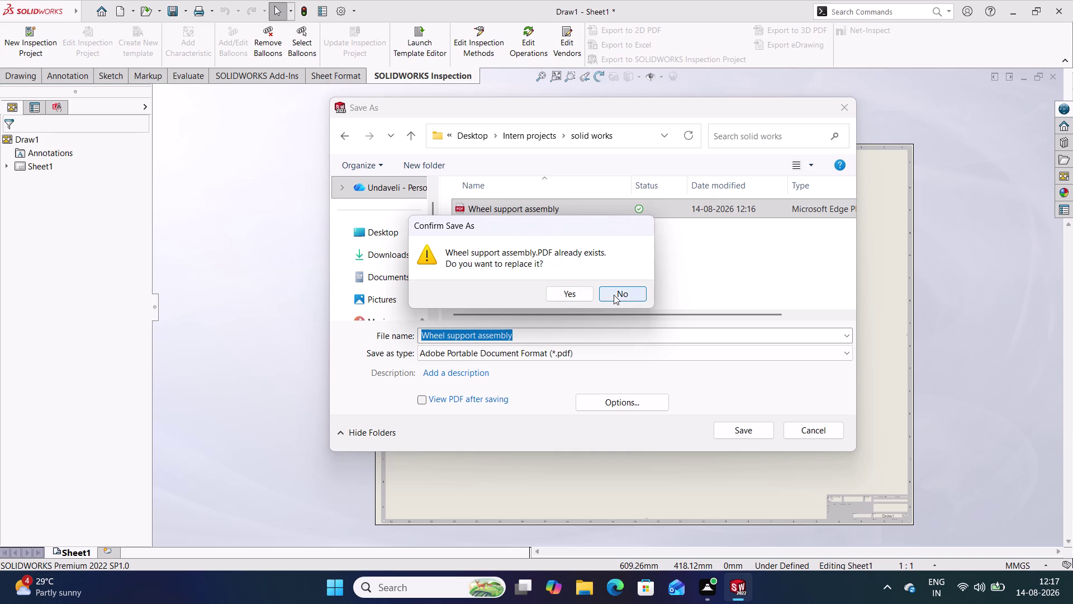
click(835, 109)
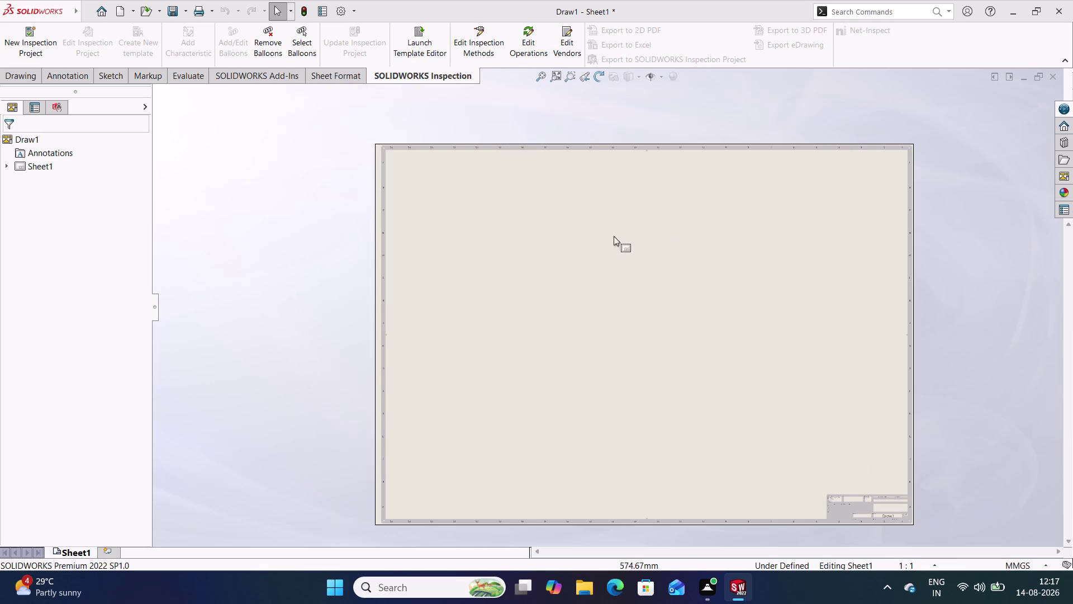
click(32, 79)
Place a Base part edge view and a projected face view on the sheet.
click(10, 30)
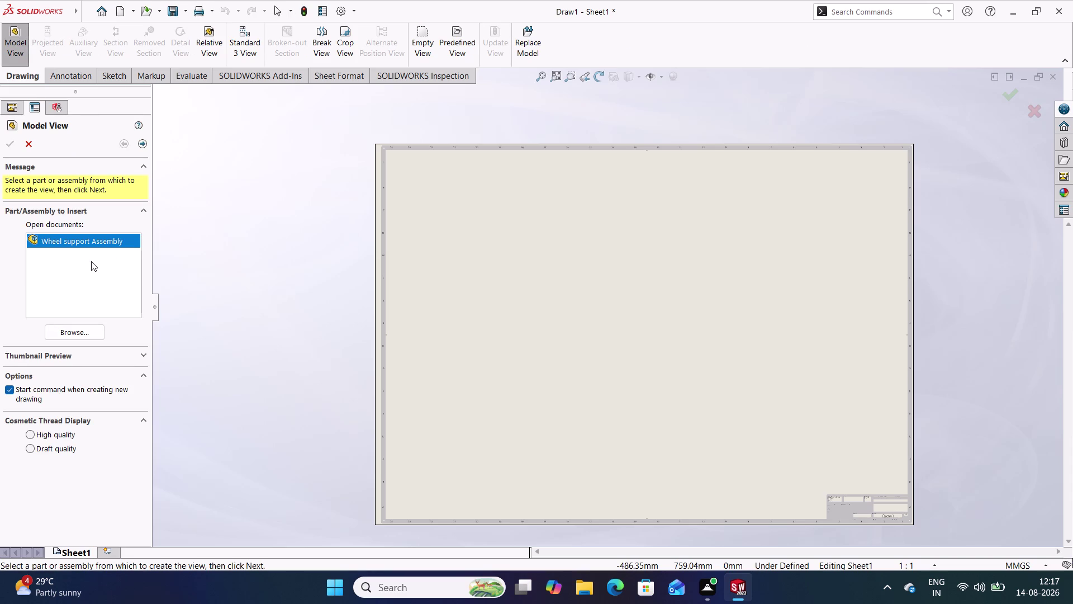
click(69, 334)
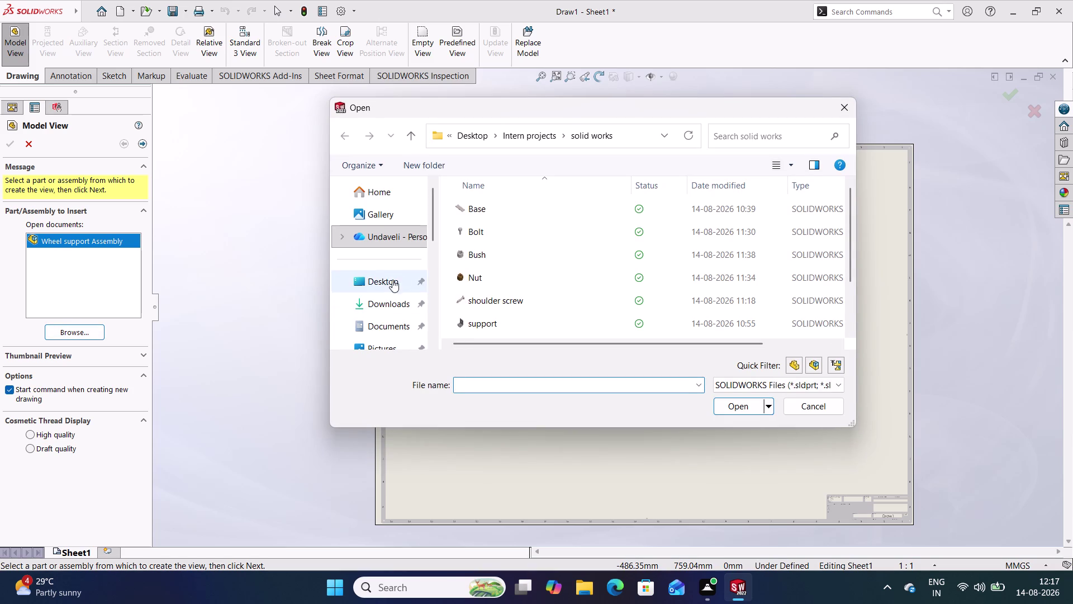
click(476, 208)
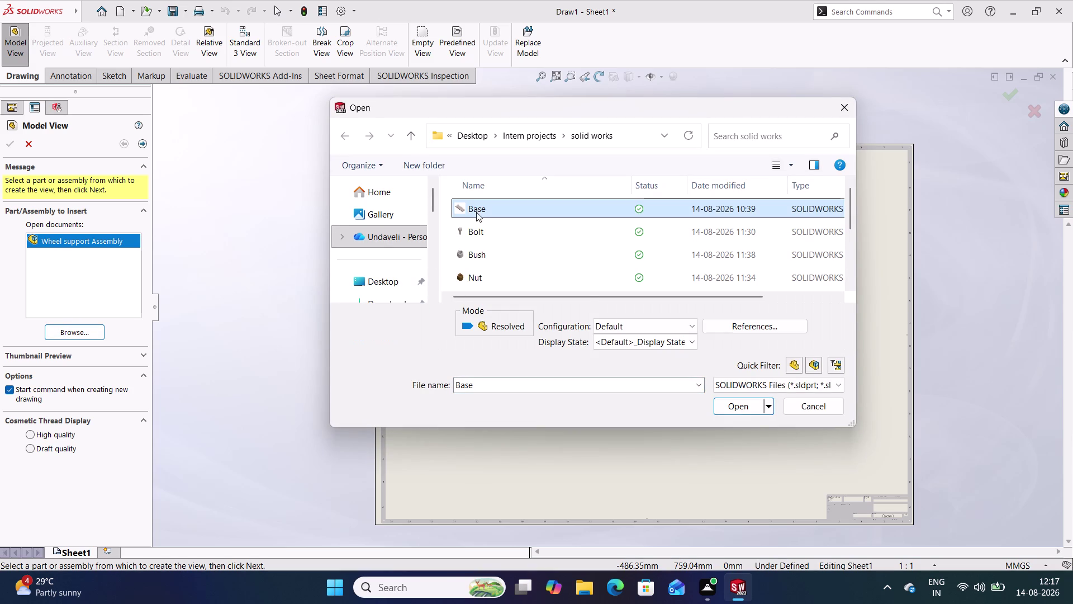
click(740, 405)
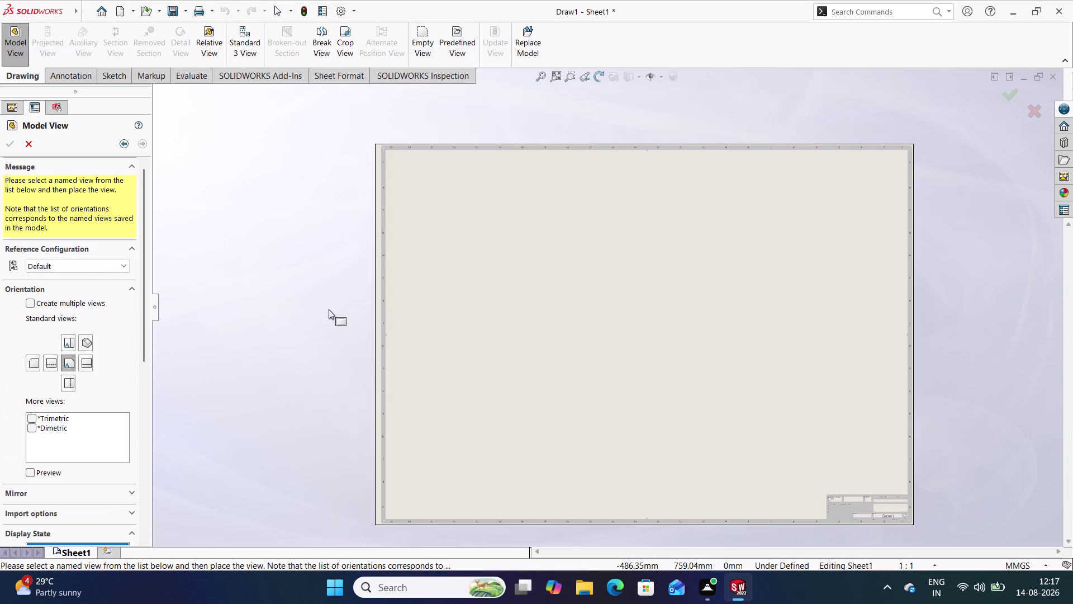
click(69, 364)
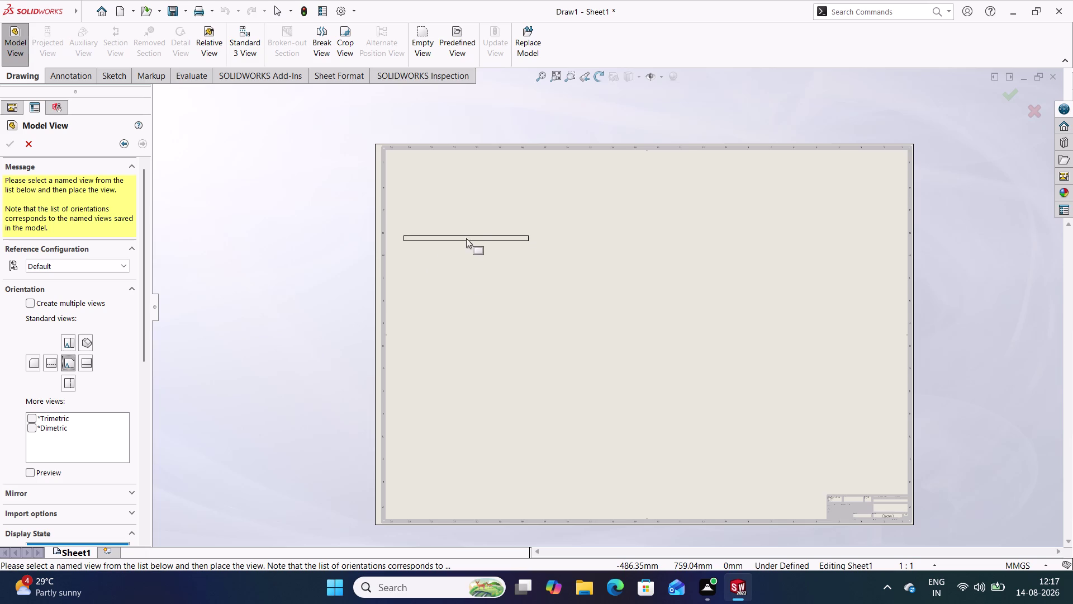
click(470, 257)
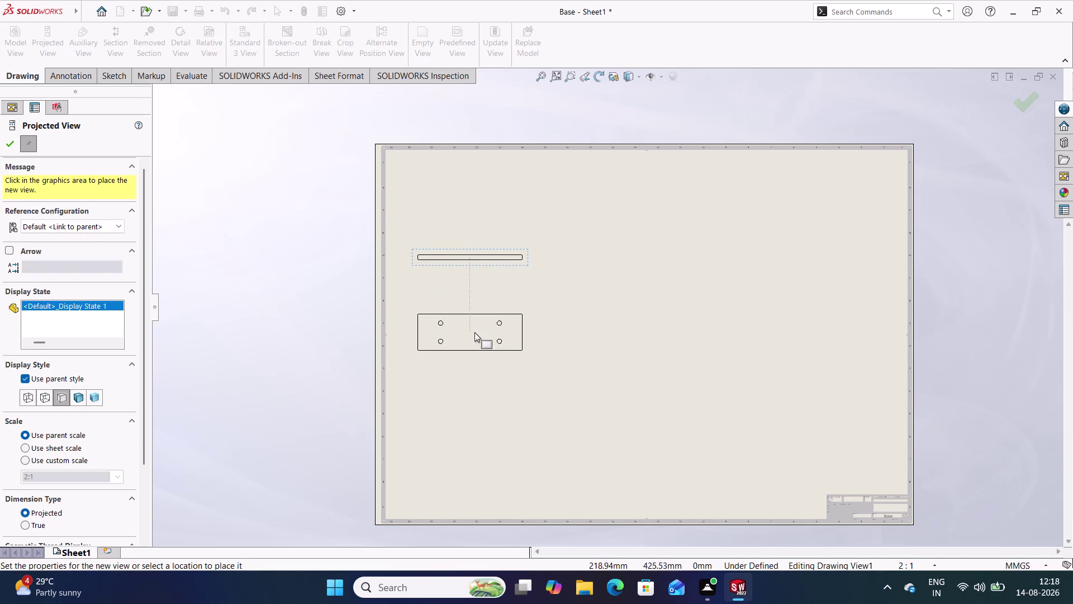
click(463, 197)
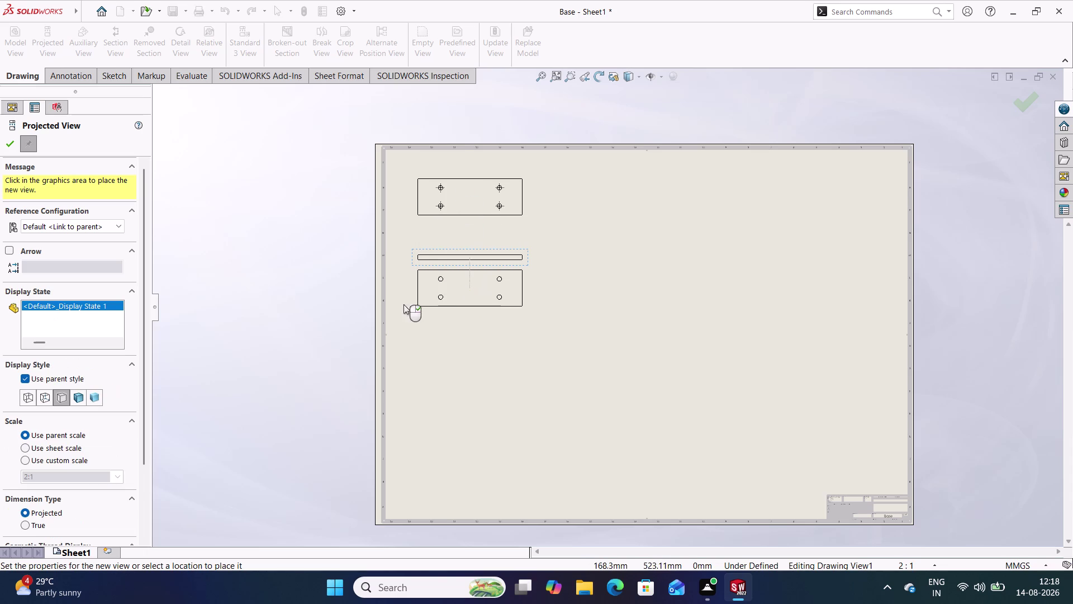
click(7, 141)
Set the Base edge view's display style to Hidden Lines Visible.
double_click(488, 268)
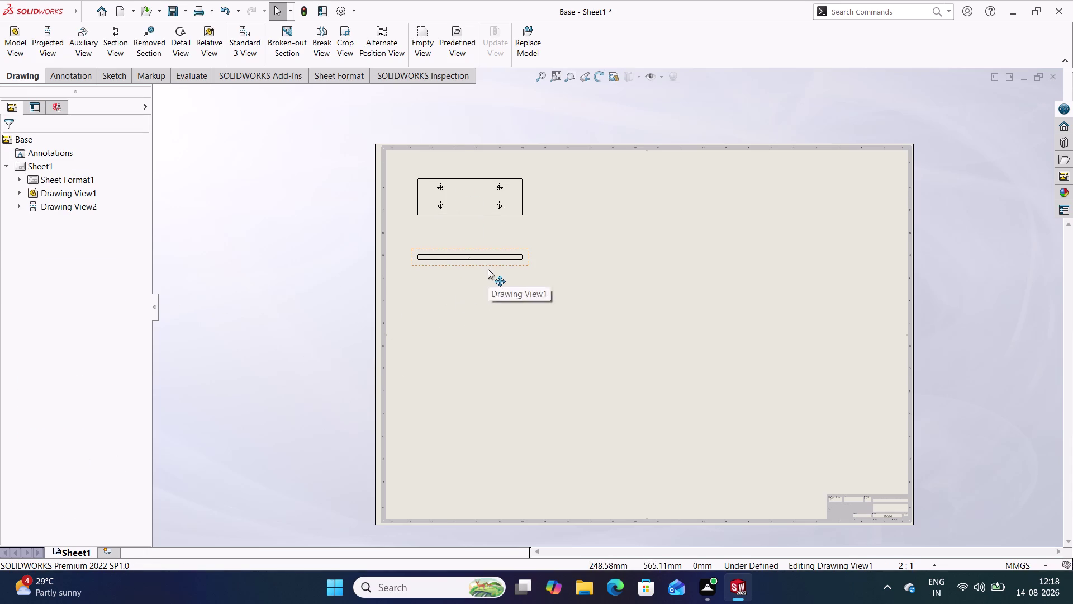
scroll(down, 3)
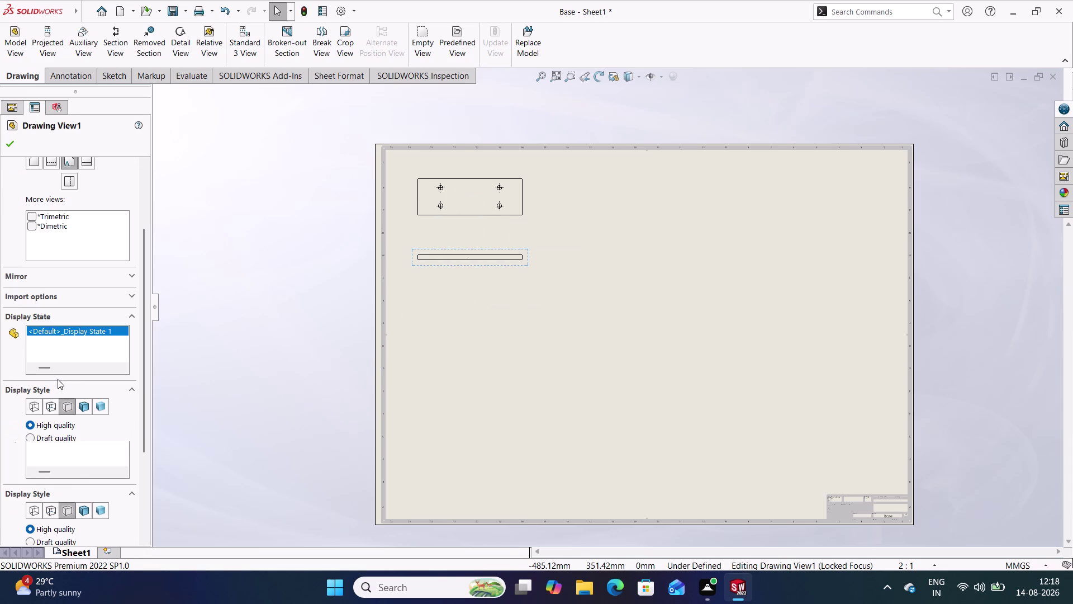
click(52, 407)
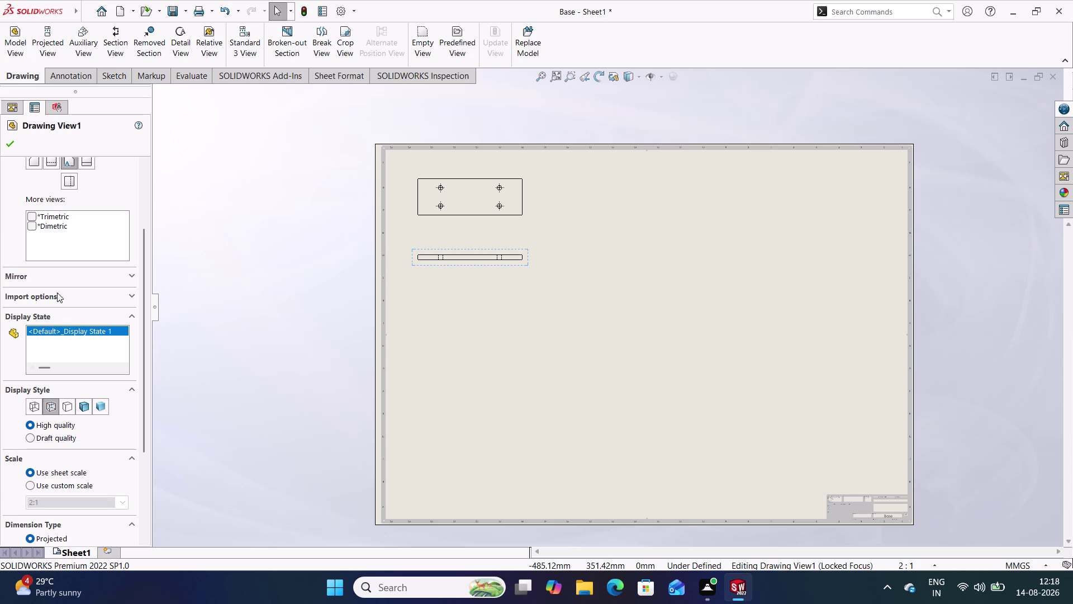
click(10, 146)
click(262, 258)
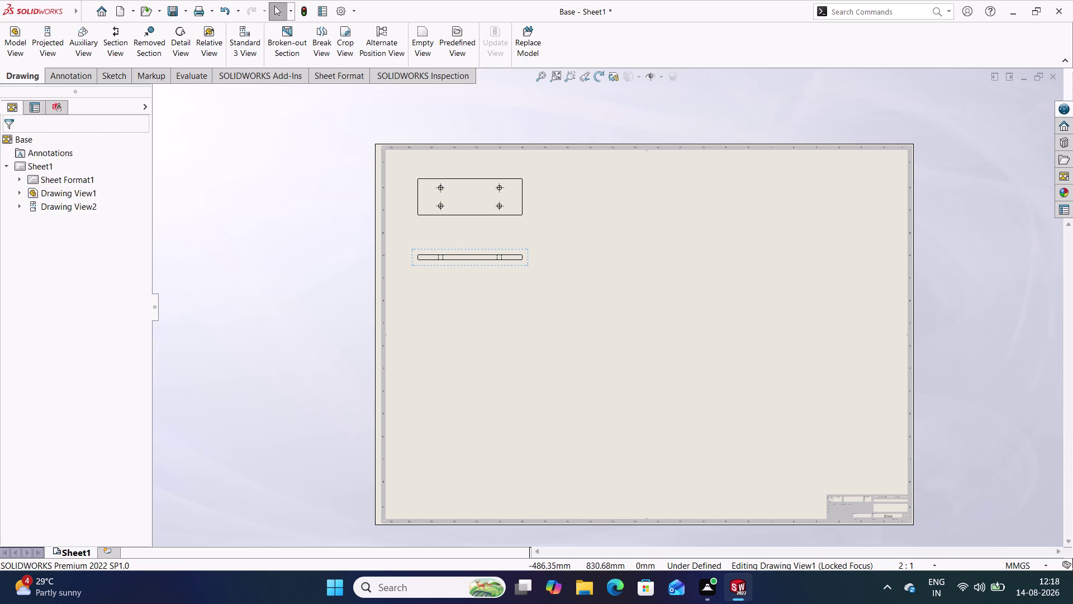
click(18, 65)
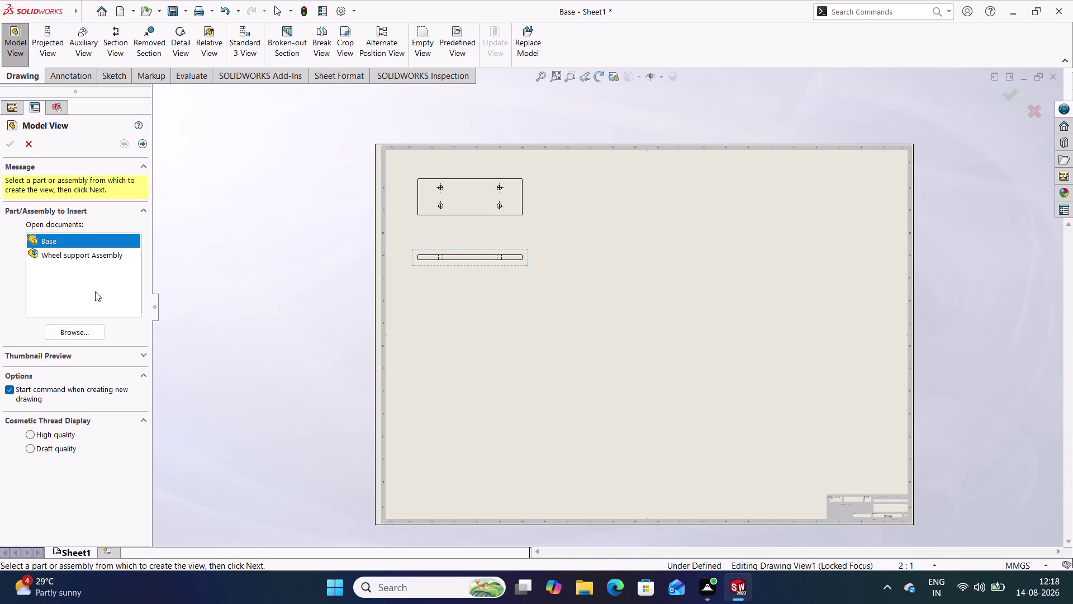
Browse to the support part and load it as the source for a new model view.
click(85, 338)
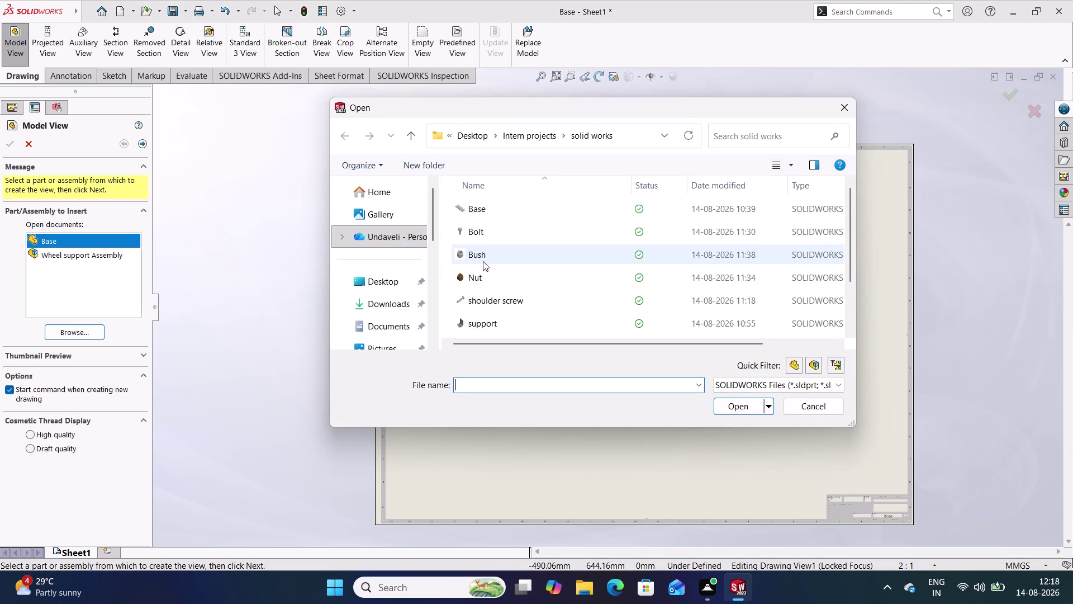
click(497, 325)
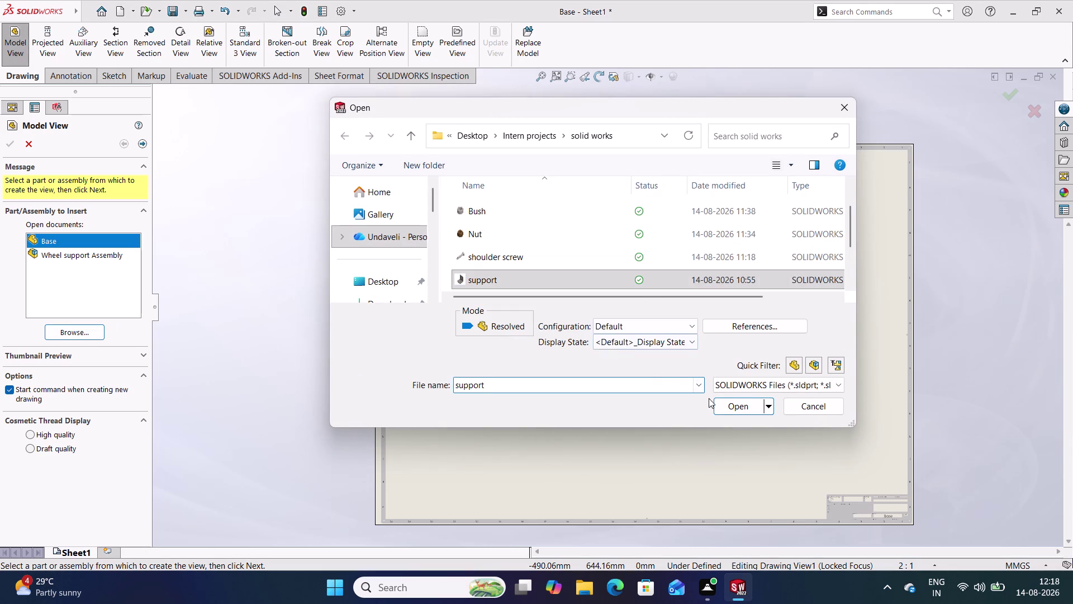
click(726, 403)
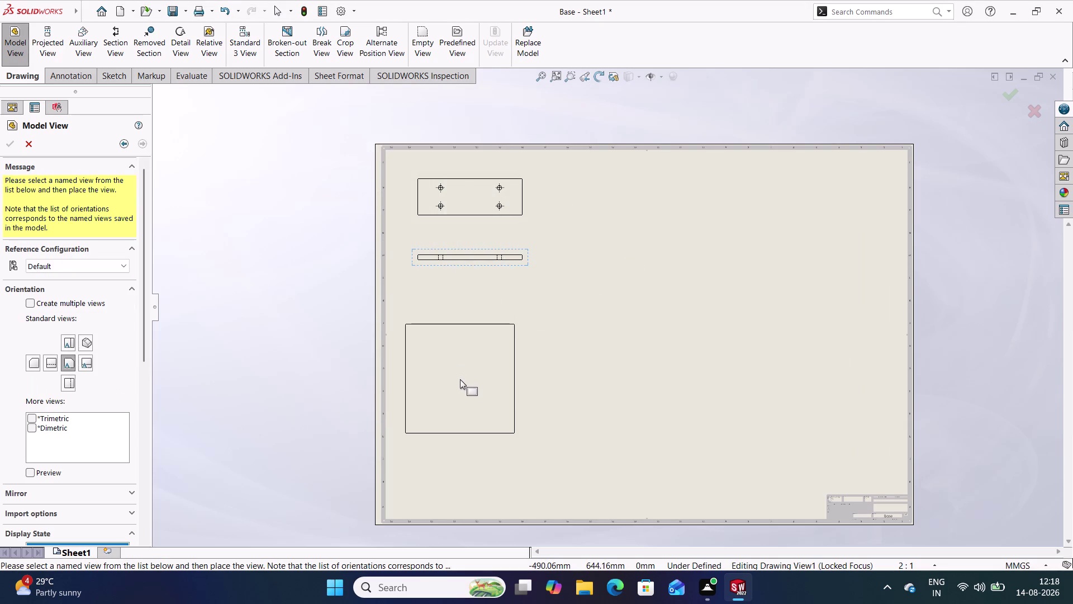
Place the support's front view with a projected view above and an L-shaped side view.
click(456, 417)
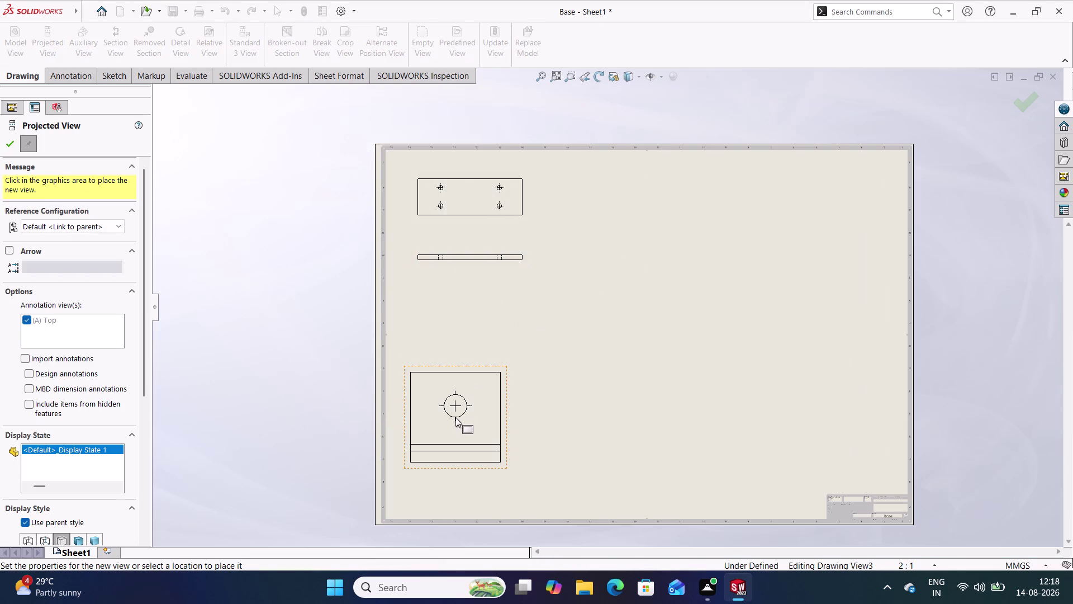
click(568, 399)
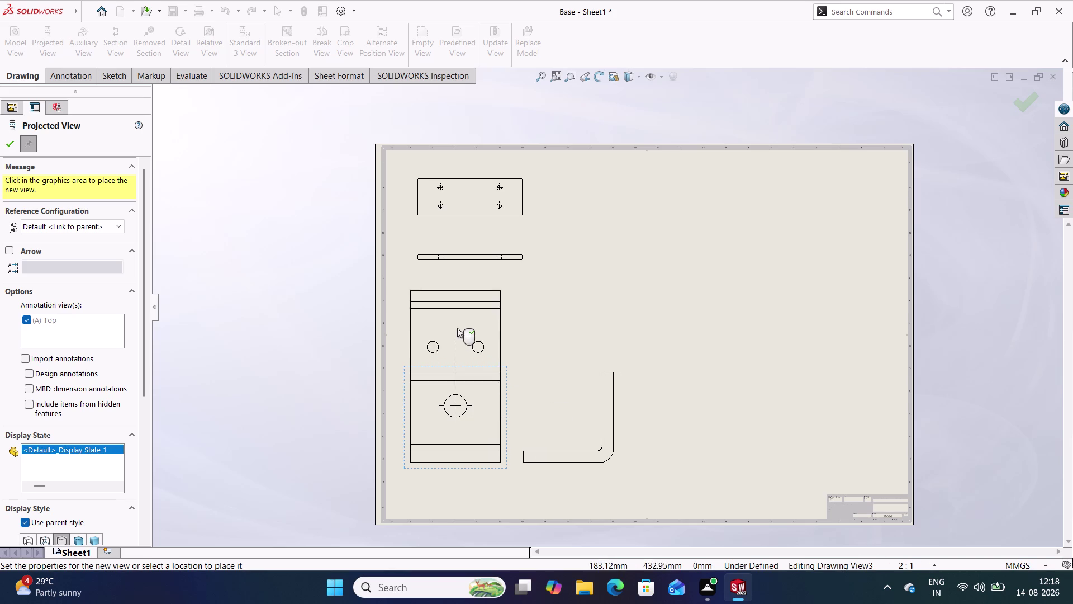
click(459, 317)
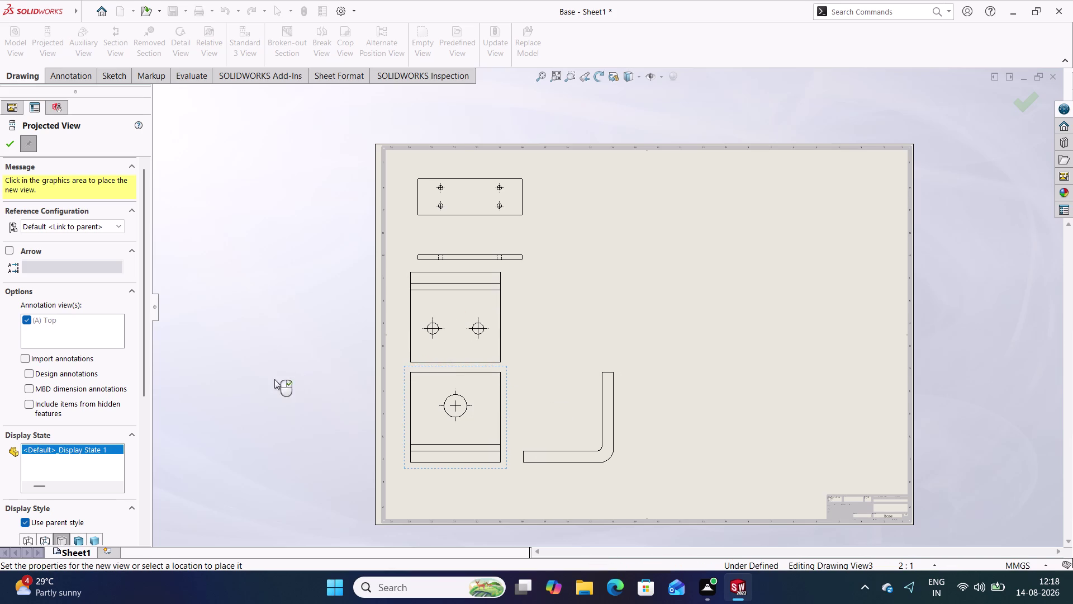
drag(143, 313, 141, 374)
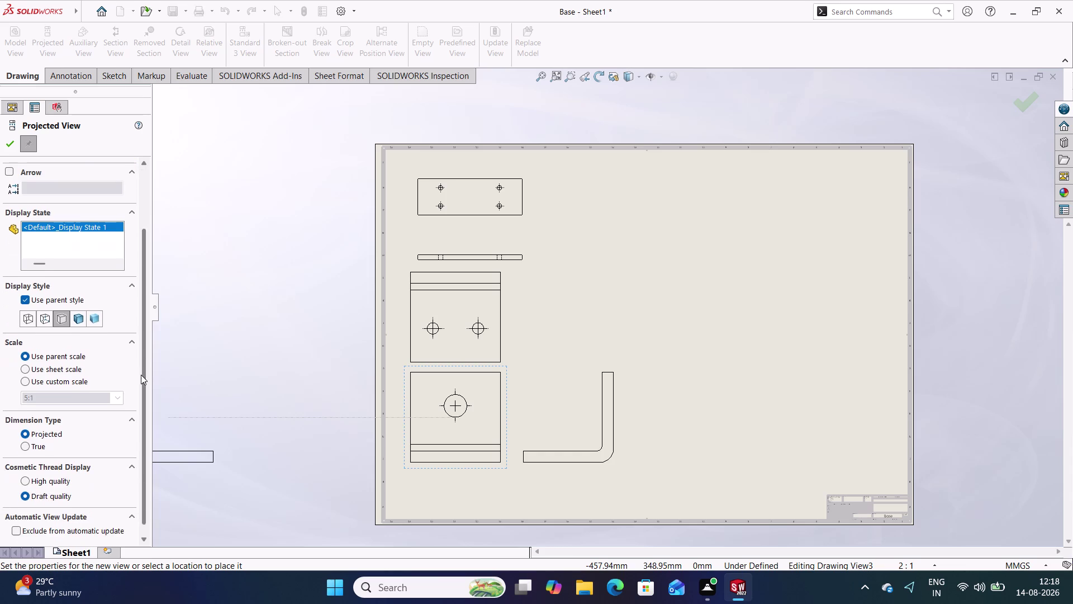
drag(141, 374, 141, 376)
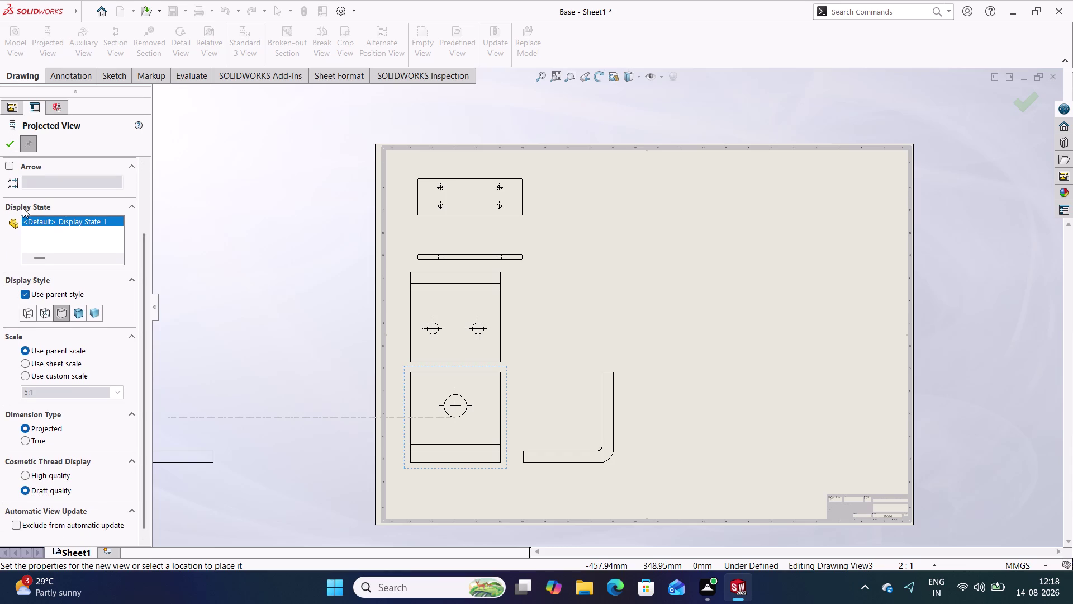
click(8, 146)
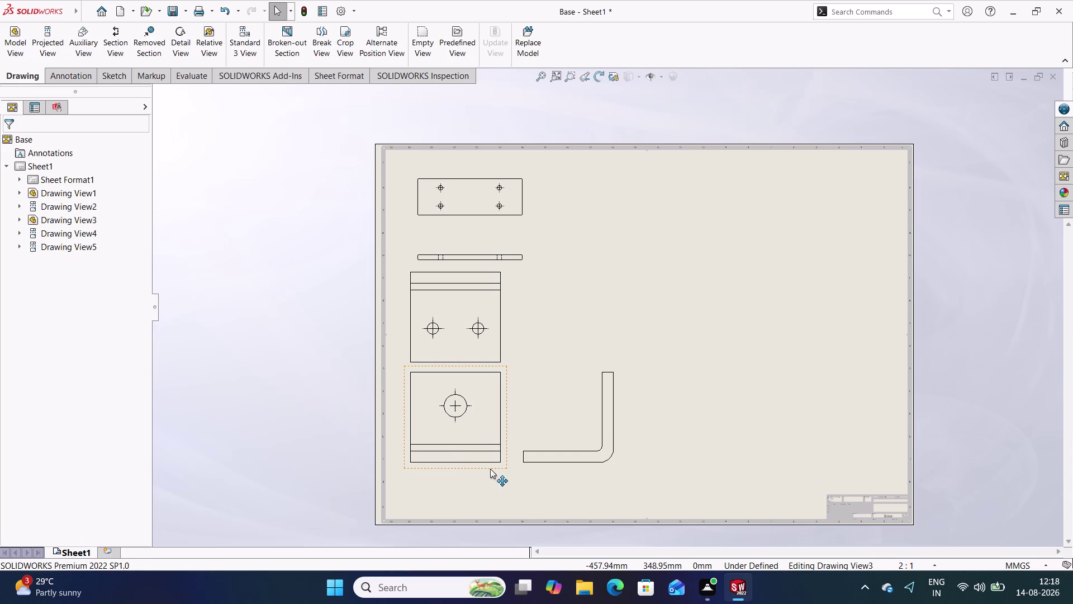
Set the support views' display style to Hidden Lines Visible.
double_click(490, 468)
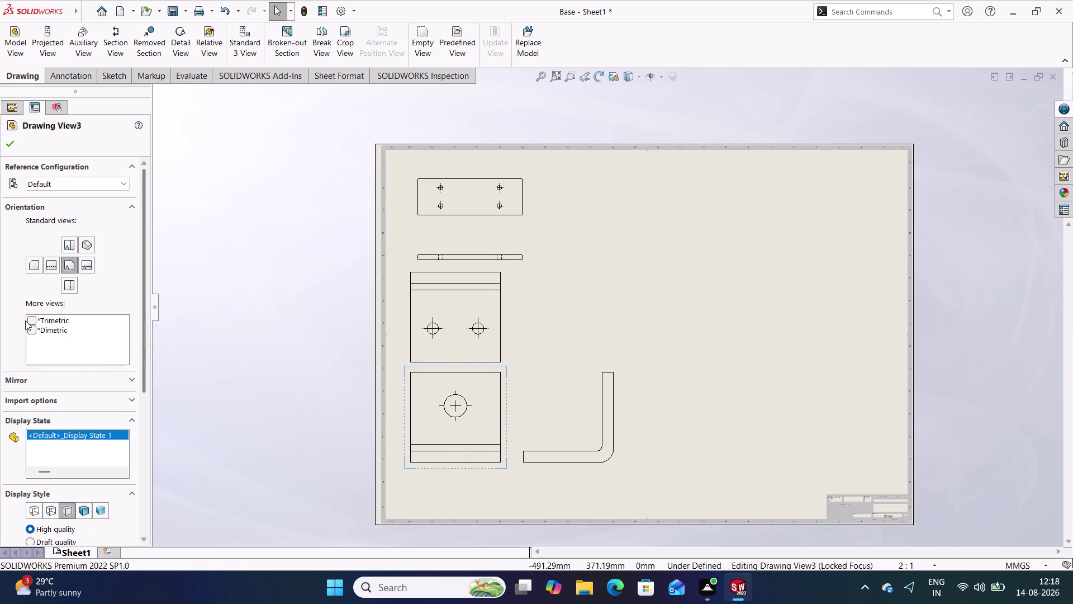
scroll(down, 3)
click(54, 407)
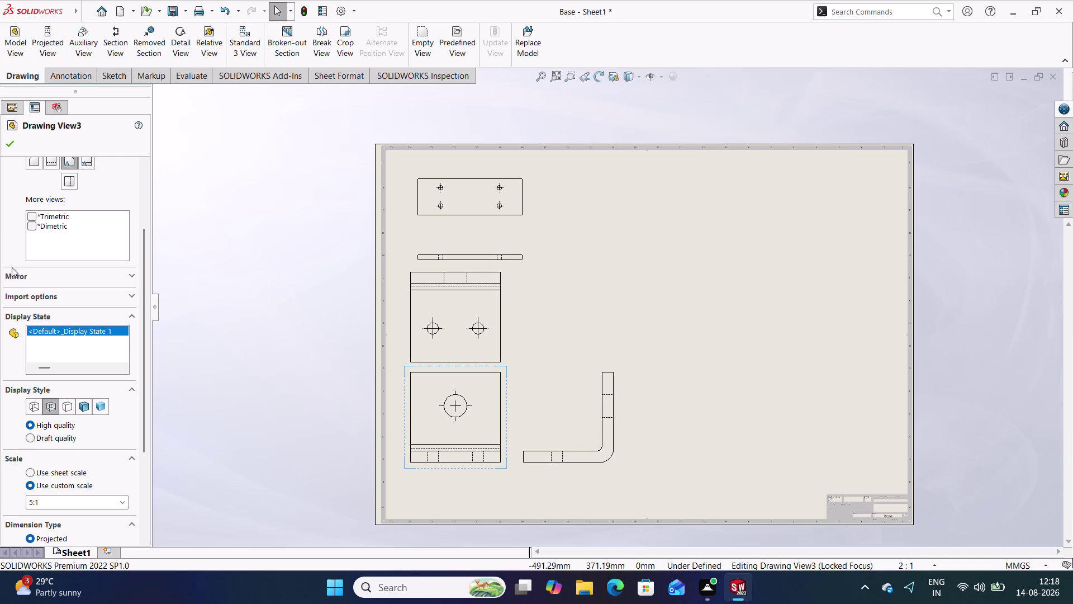
click(12, 145)
click(334, 391)
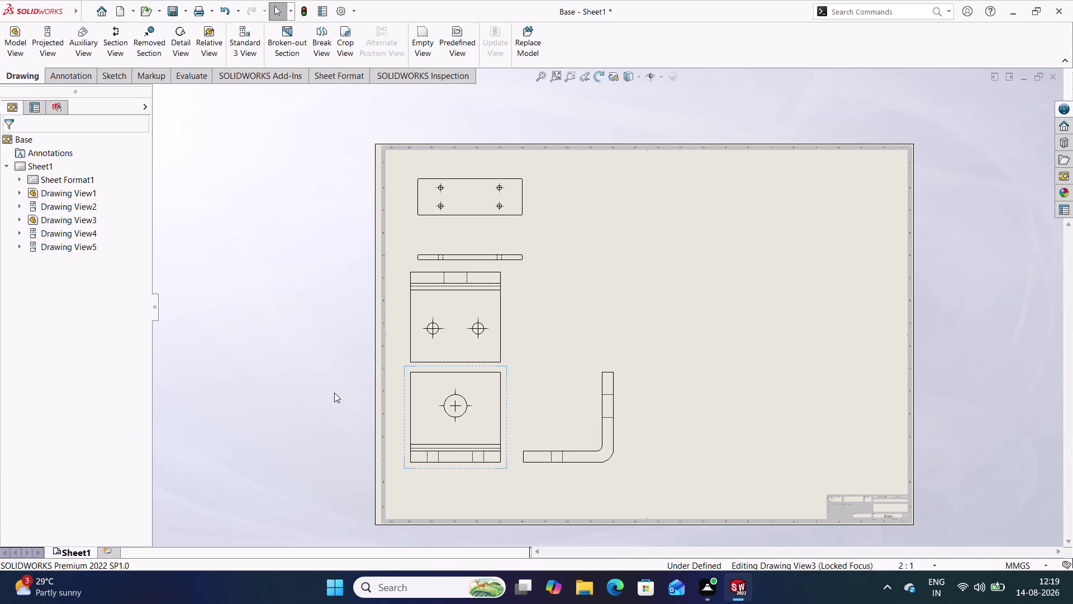
Change the support views' custom scale from 5:1 to 2:1.
double_click(500, 469)
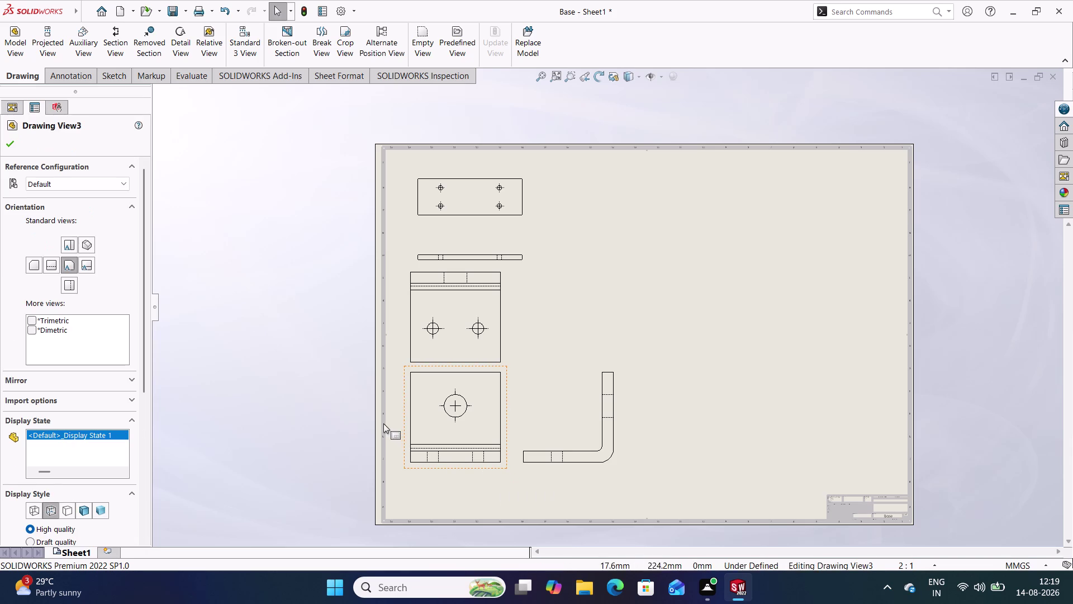
scroll(down, 3)
scroll(down, 3)
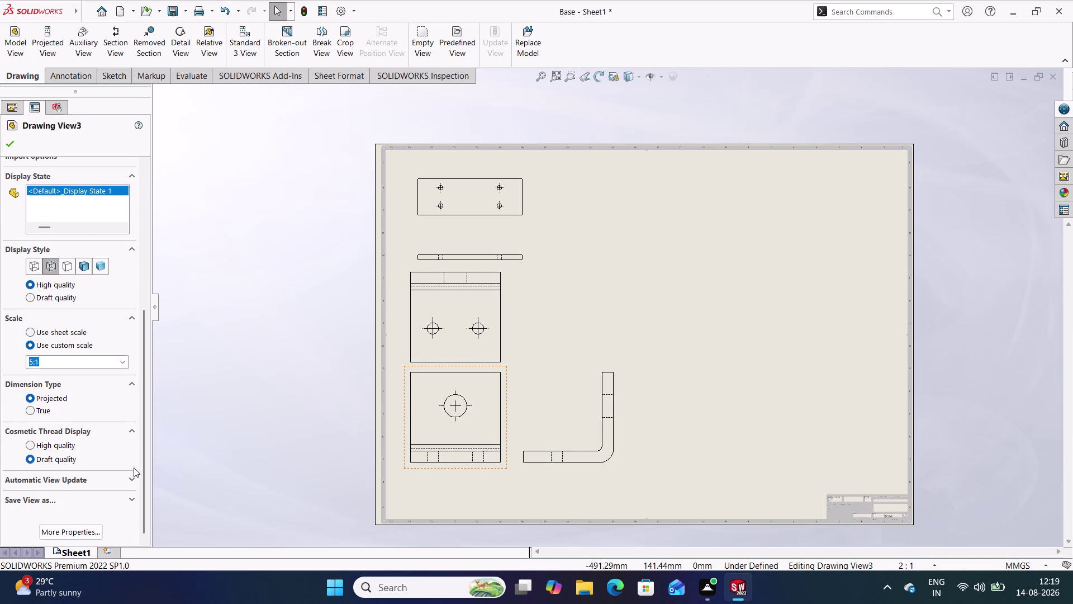
click(124, 362)
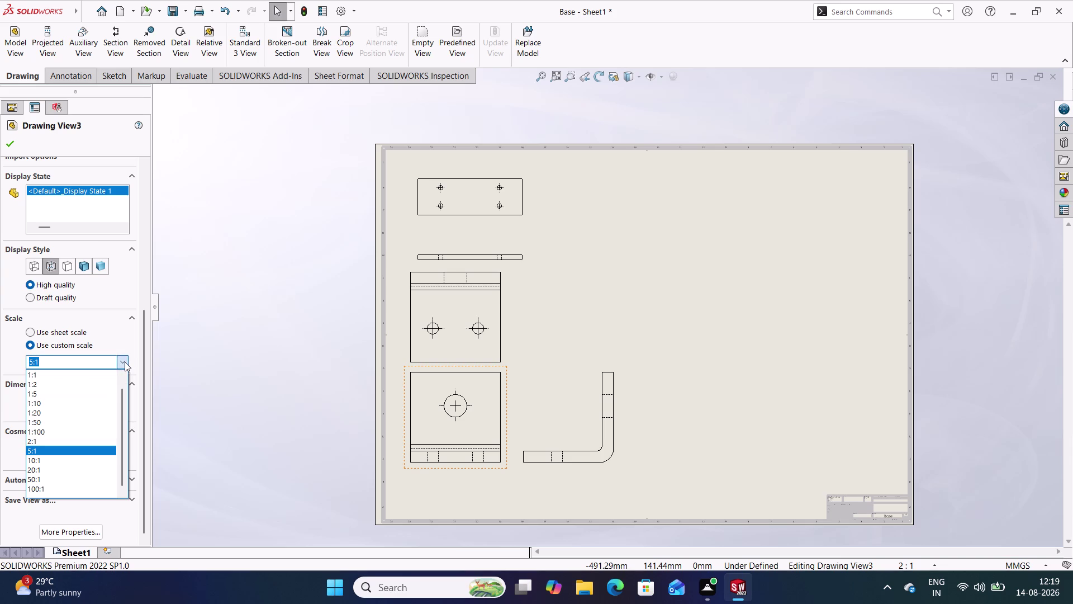
click(86, 440)
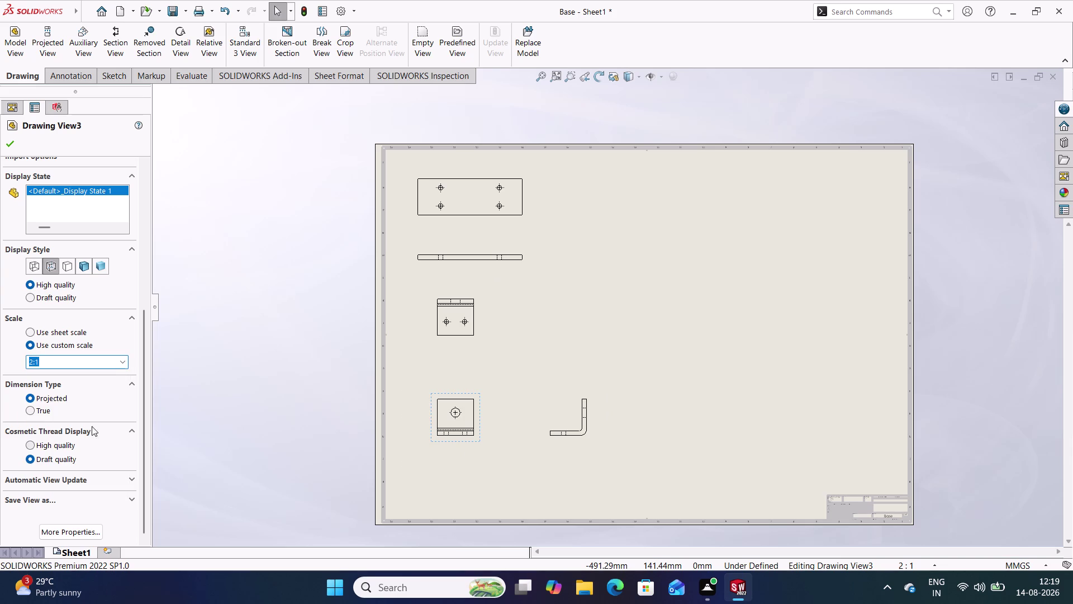
click(122, 363)
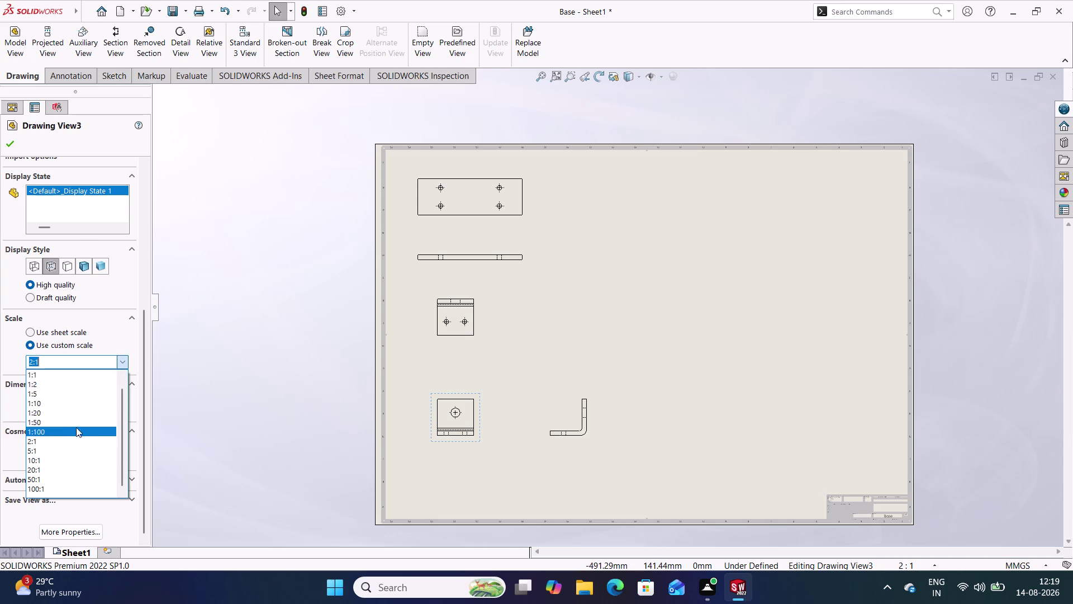
click(45, 360)
click(32, 360)
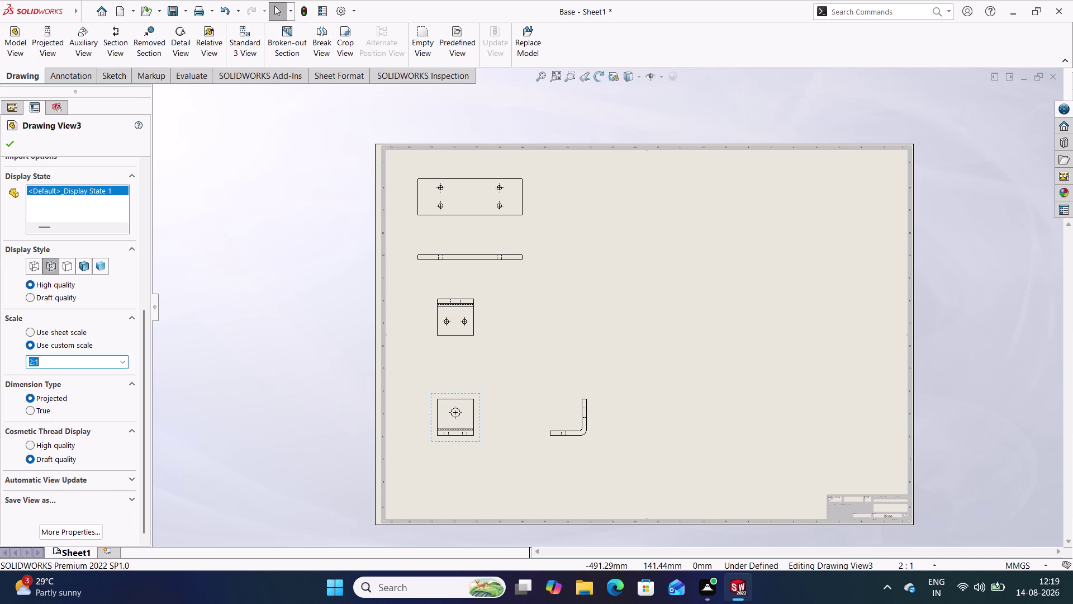
key(BackSpace)
key(3)
click(177, 356)
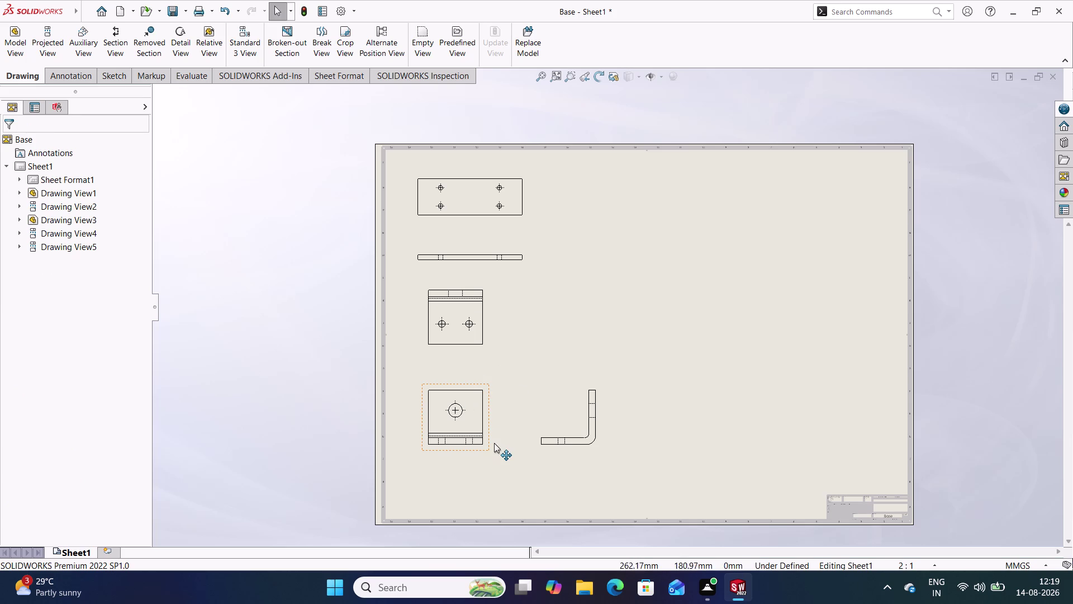
Move the support's front and side views left and upward, closer together.
drag(532, 439, 521, 438)
click(520, 331)
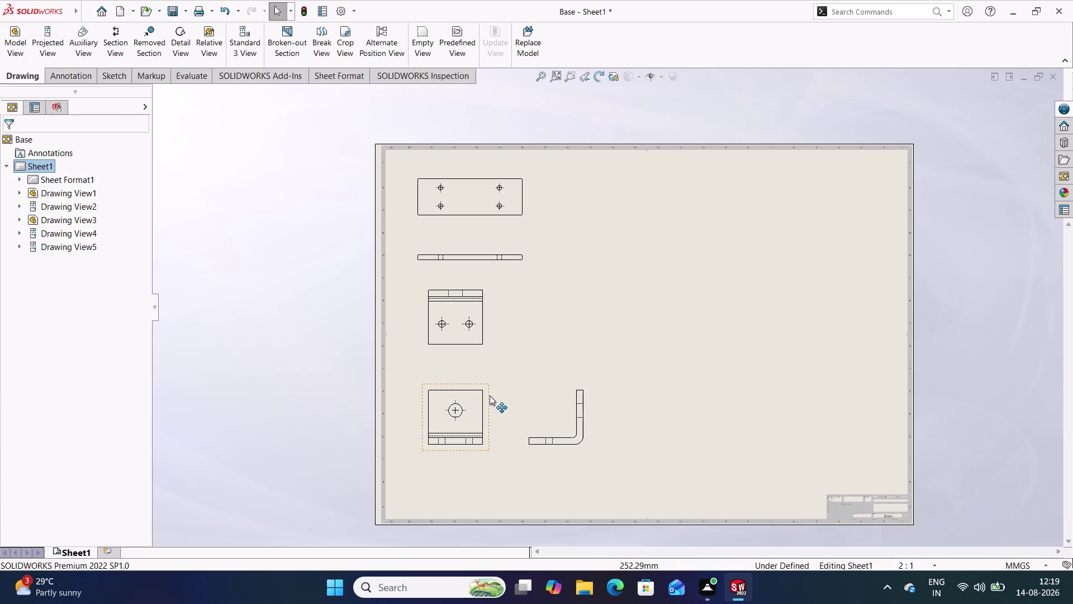
drag(489, 395, 488, 377)
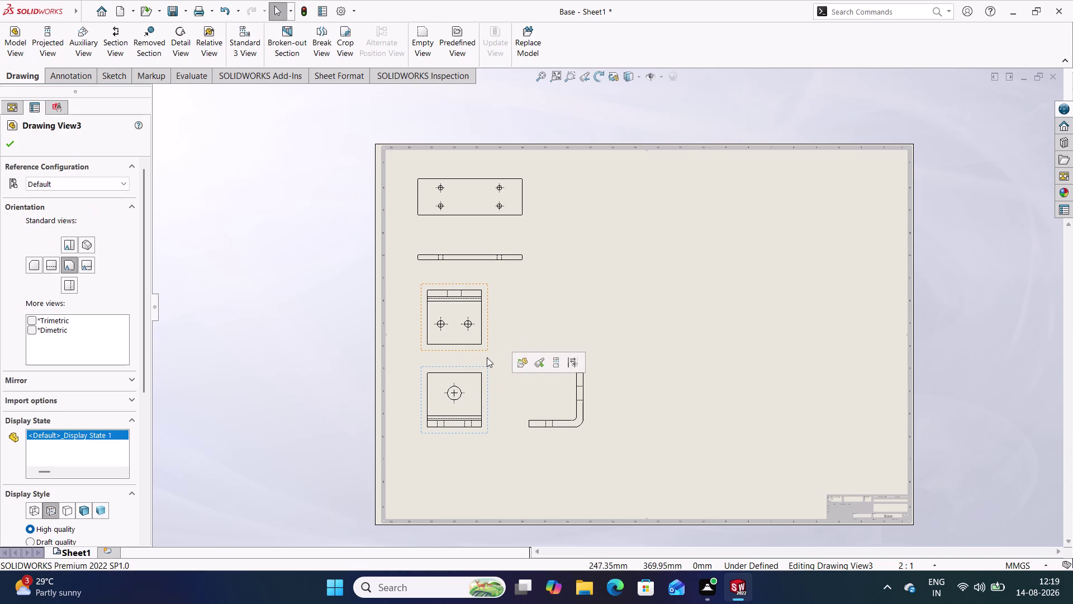
drag(488, 351, 468, 350)
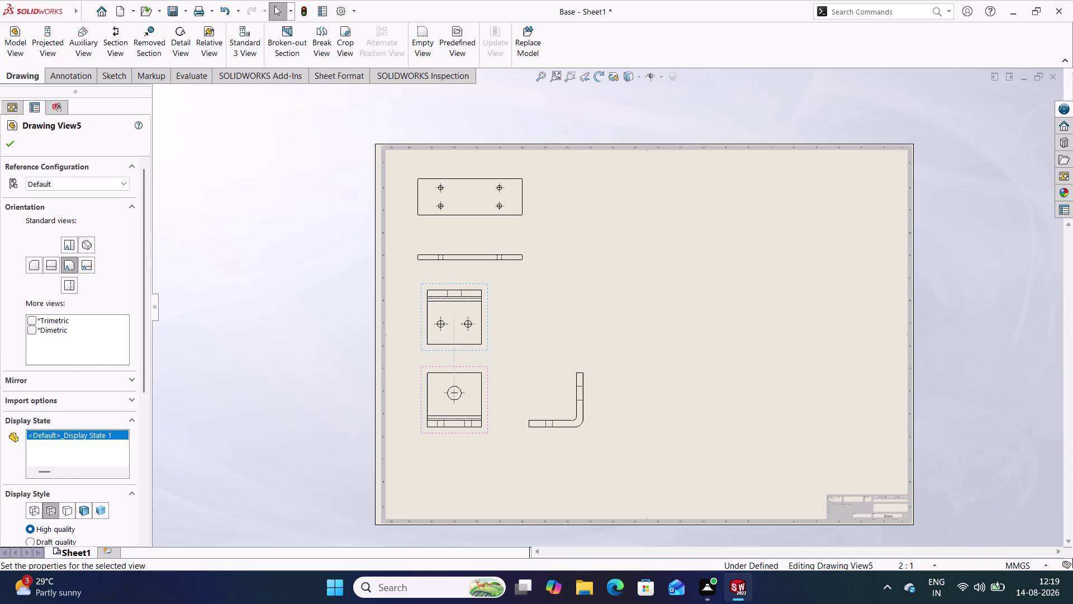
drag(487, 376, 473, 377)
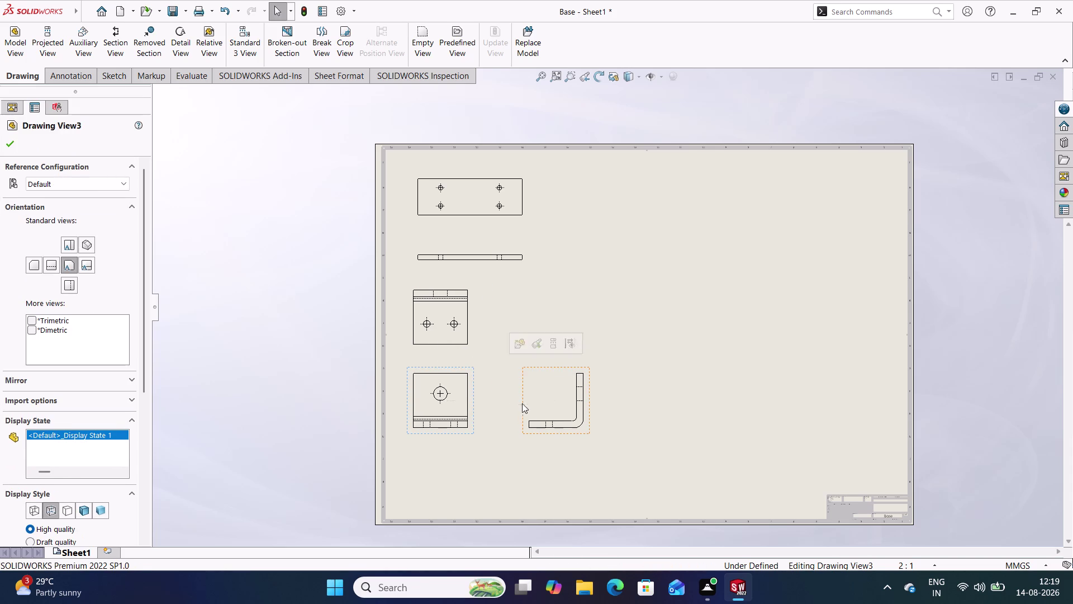
drag(526, 417, 504, 406)
click(507, 299)
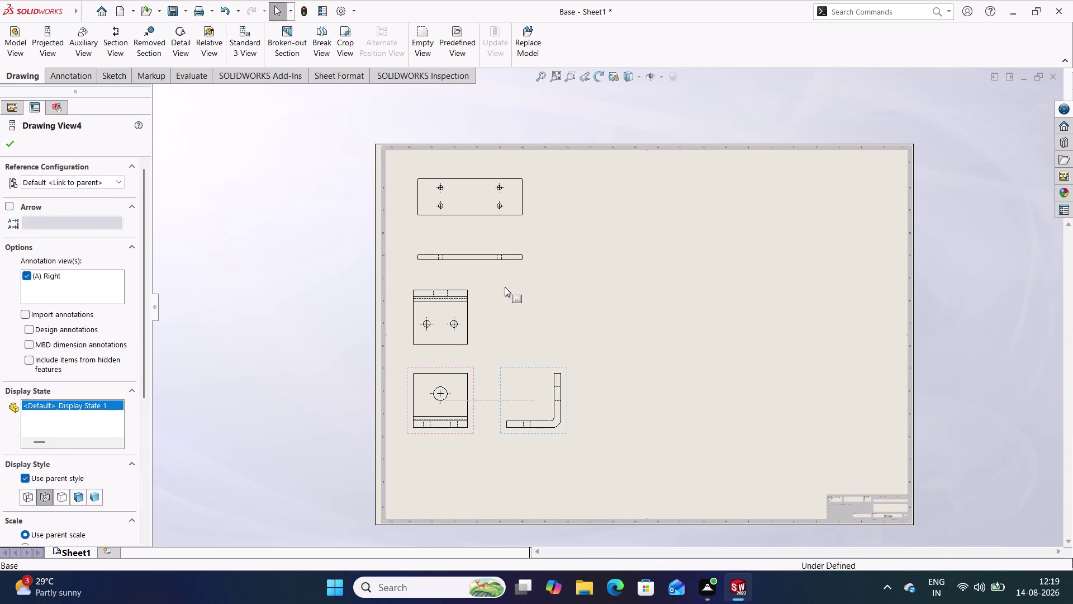
Shift the Base views left and bring the Base edge view nearer its top view.
drag(522, 269, 506, 268)
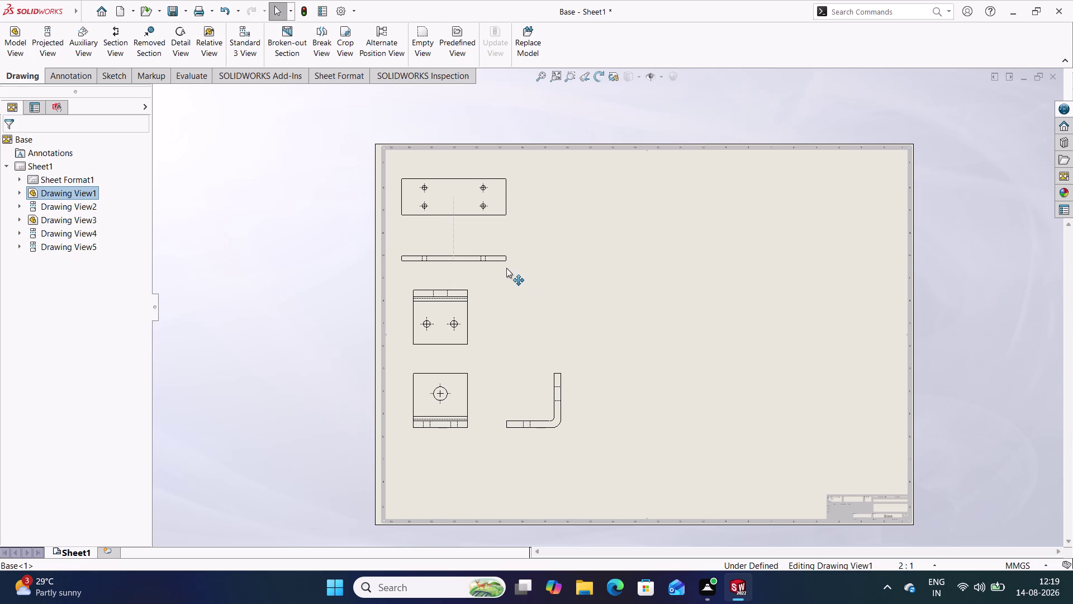
drag(506, 268, 506, 260)
click(535, 297)
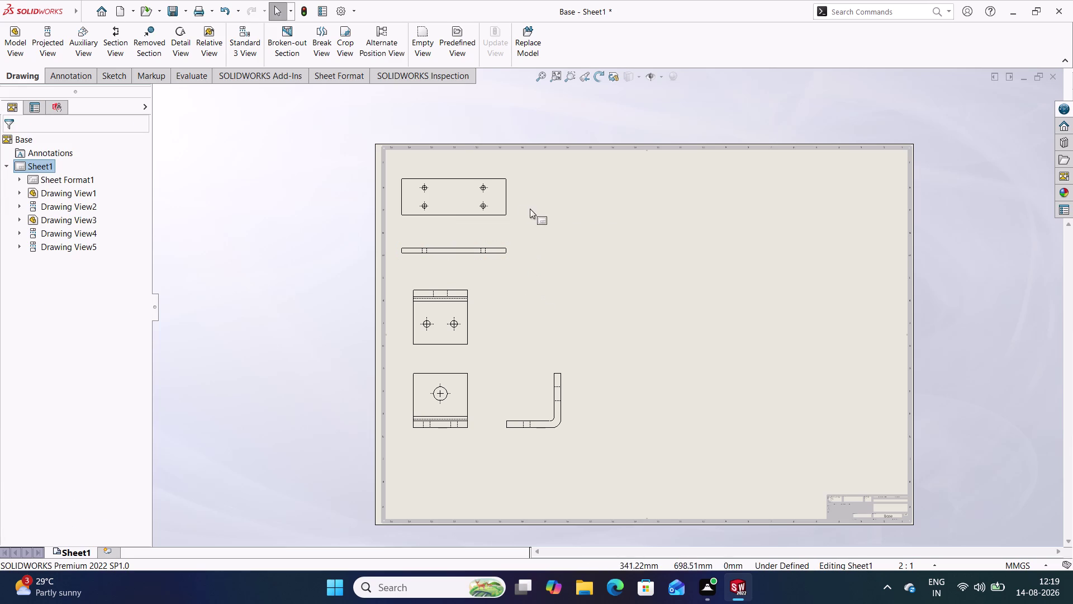
click(513, 203)
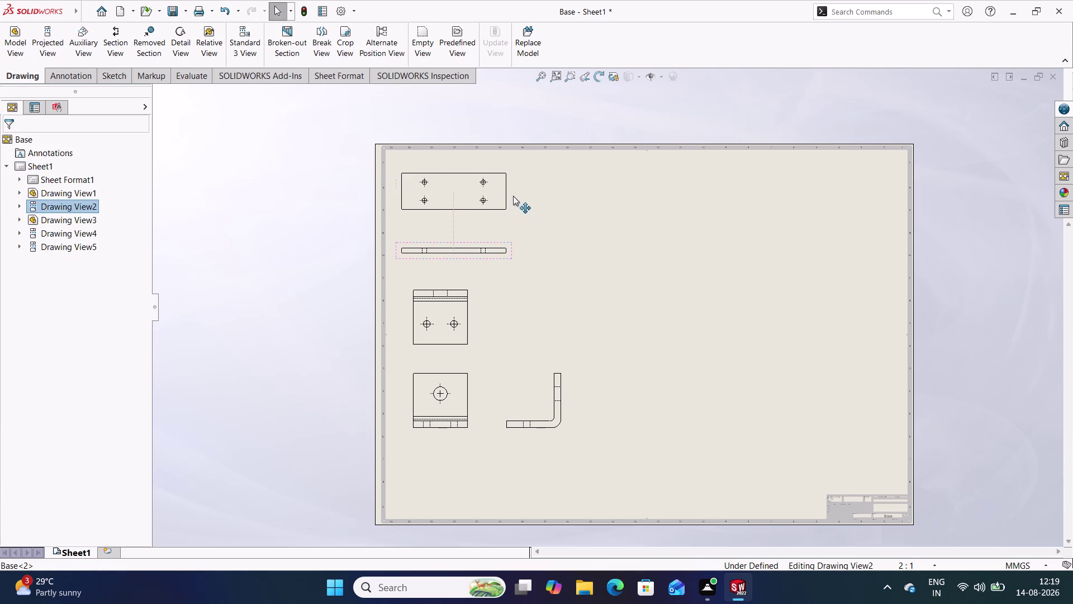
click(517, 252)
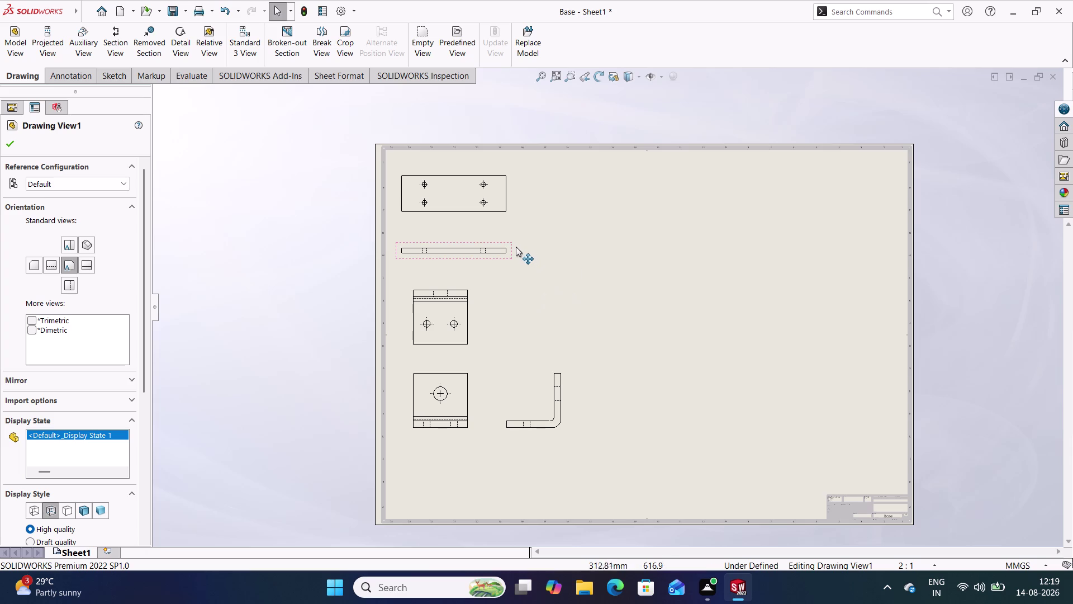
drag(513, 246, 512, 235)
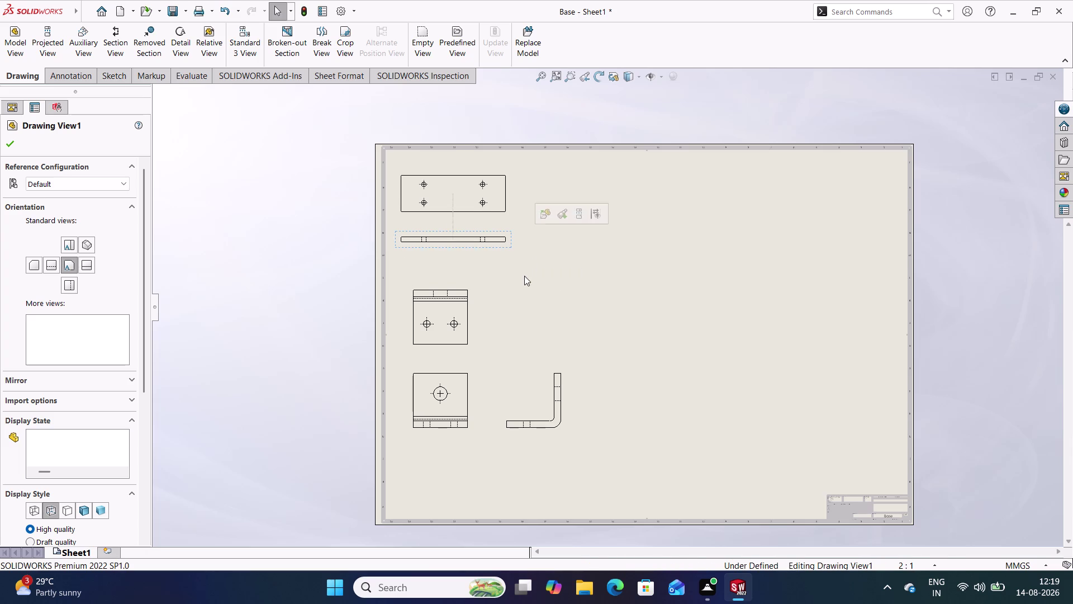
Move the support's middle and lower views up to tighten their spacing.
drag(476, 340, 477, 324)
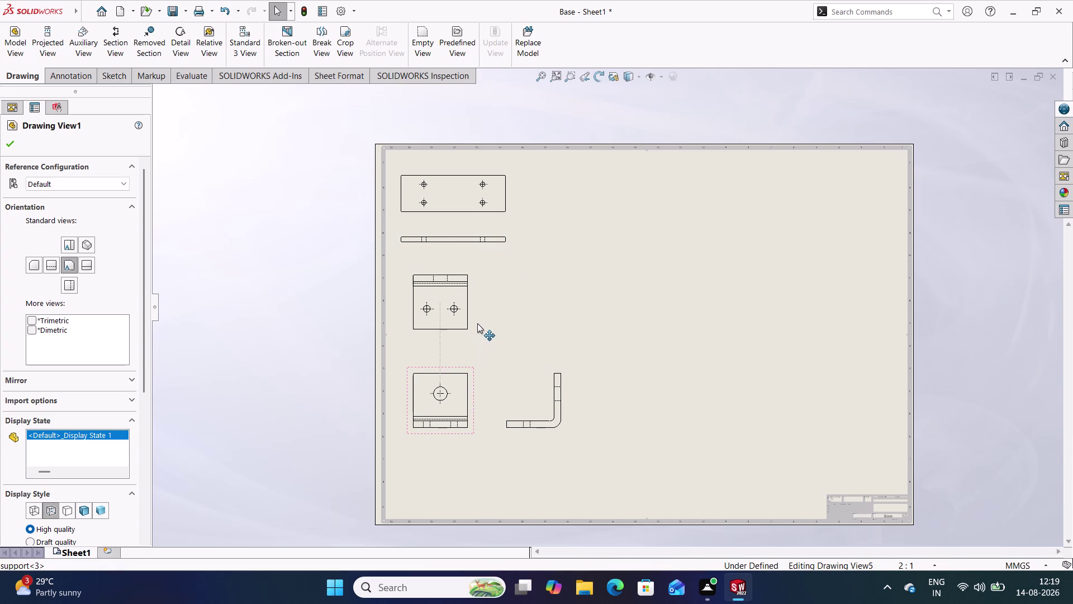
drag(477, 325, 479, 316)
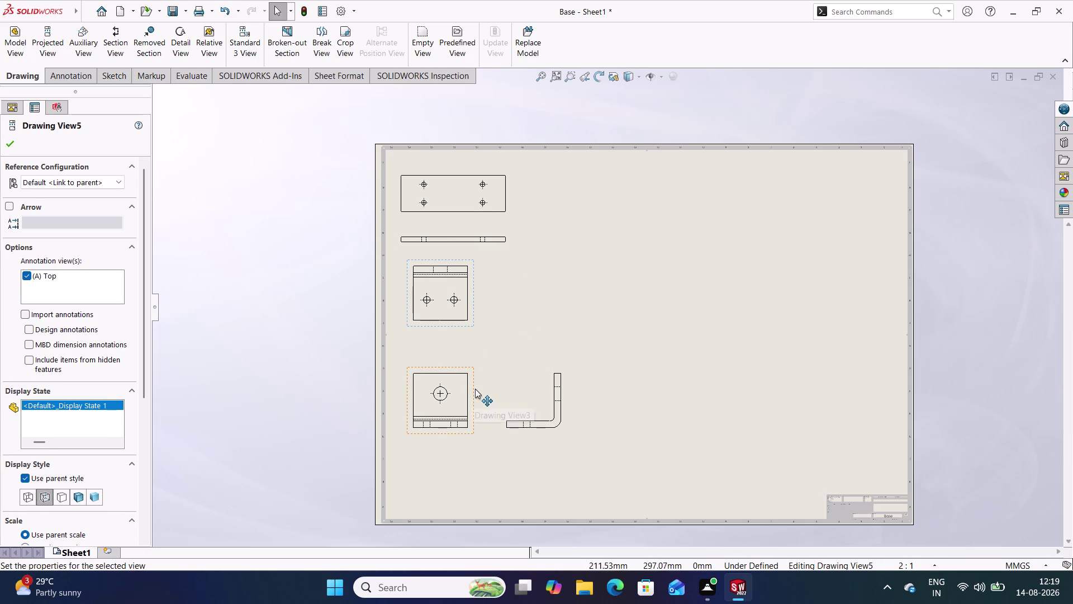
drag(475, 387, 475, 358)
click(593, 333)
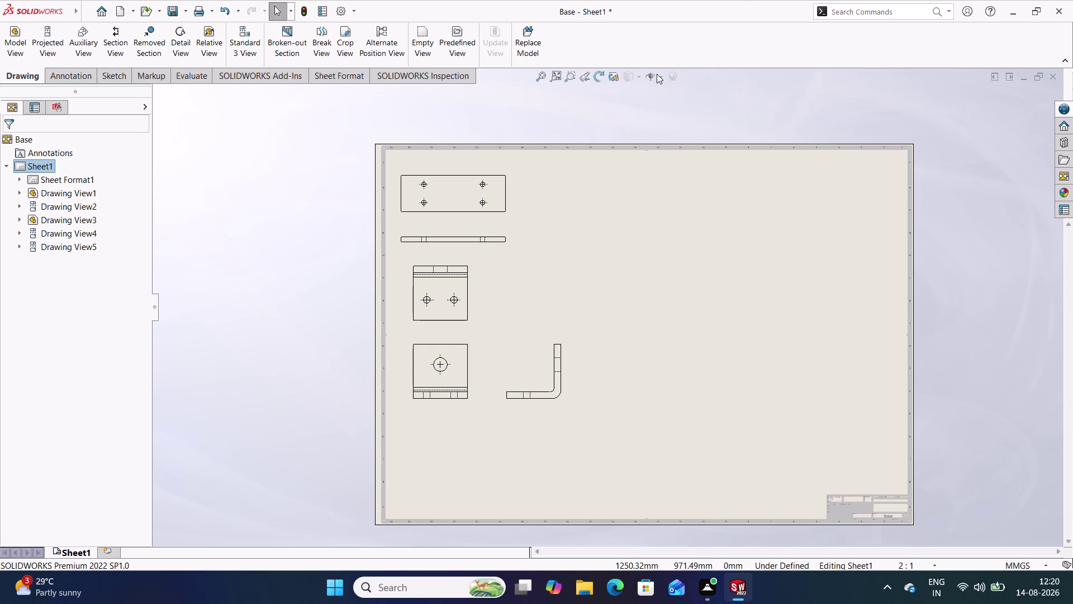
click(8, 40)
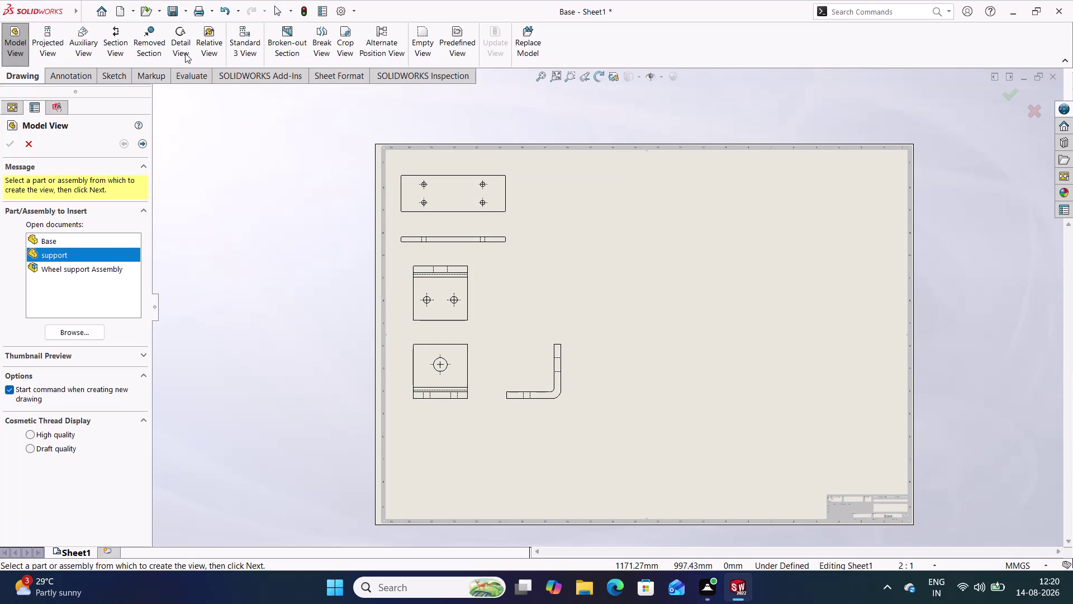
Open the wheel part via Browse and place its circular front view on the sheet.
click(70, 331)
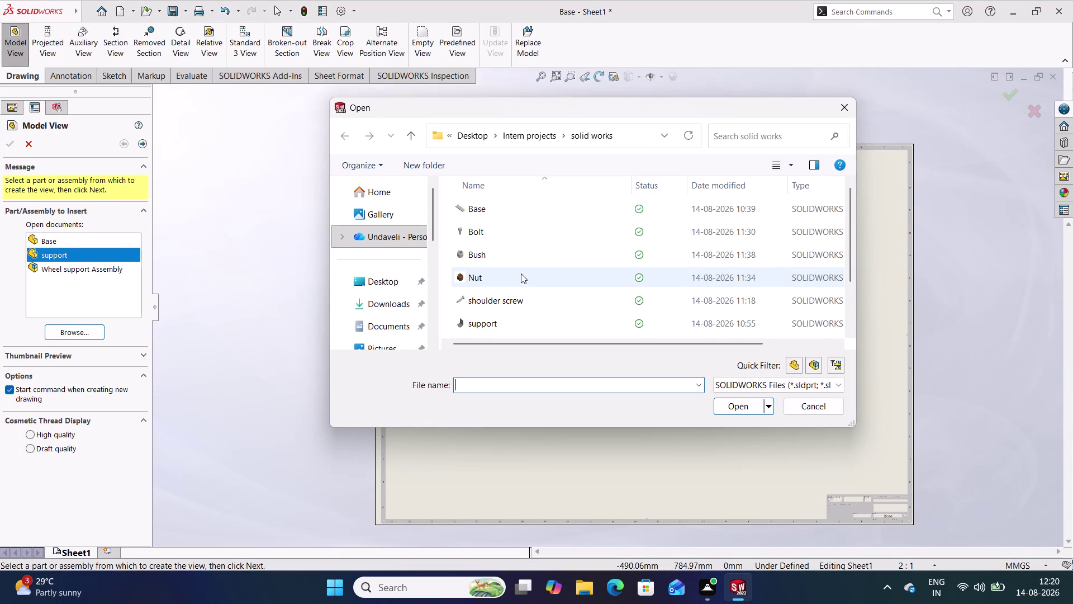
scroll(down, 3)
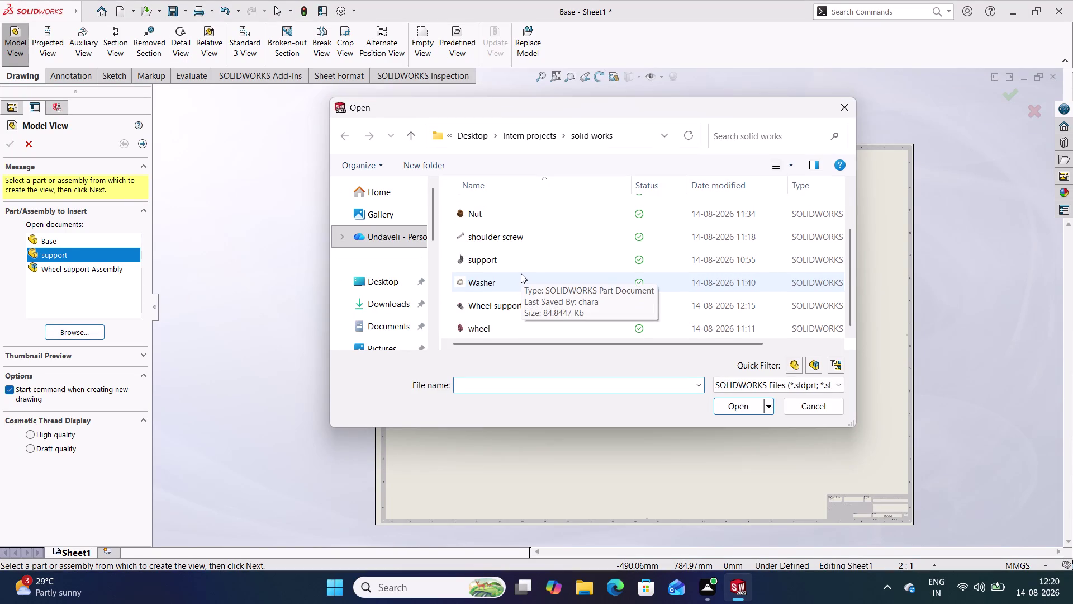
scroll(down, 3)
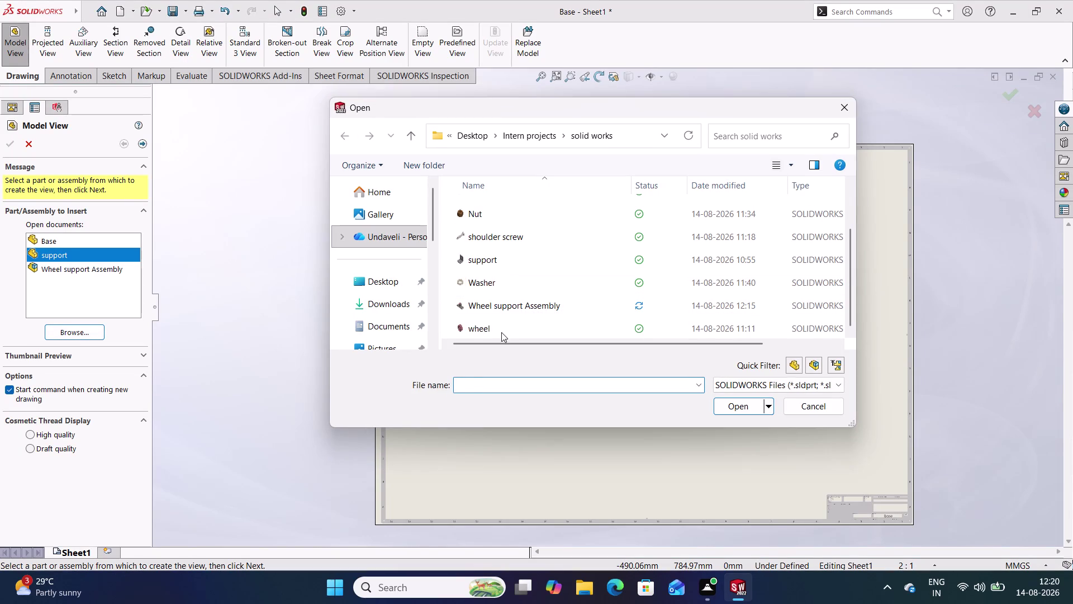
click(501, 331)
click(748, 410)
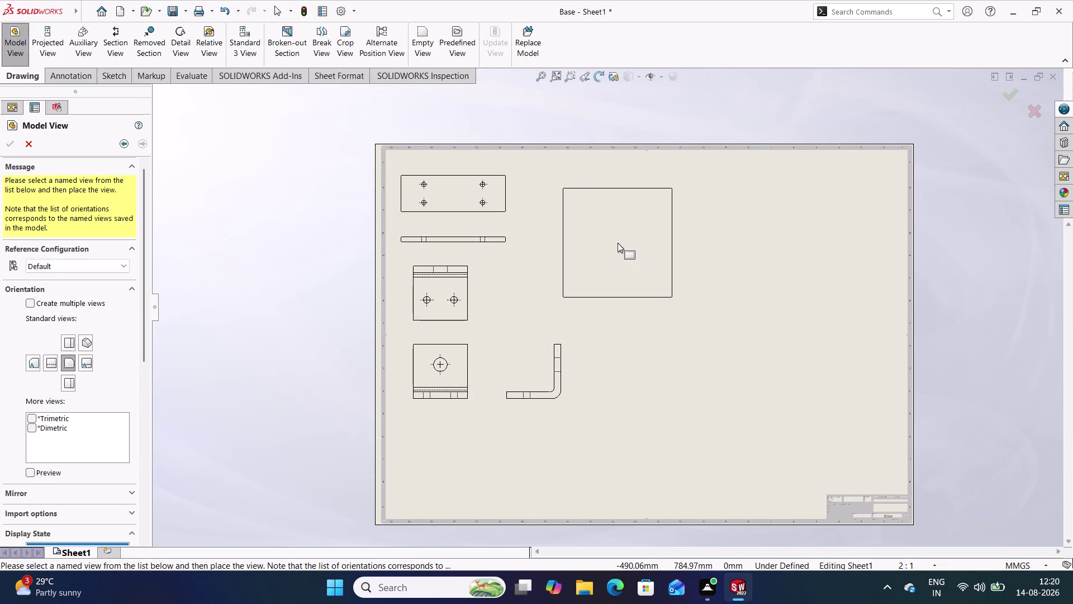
click(597, 232)
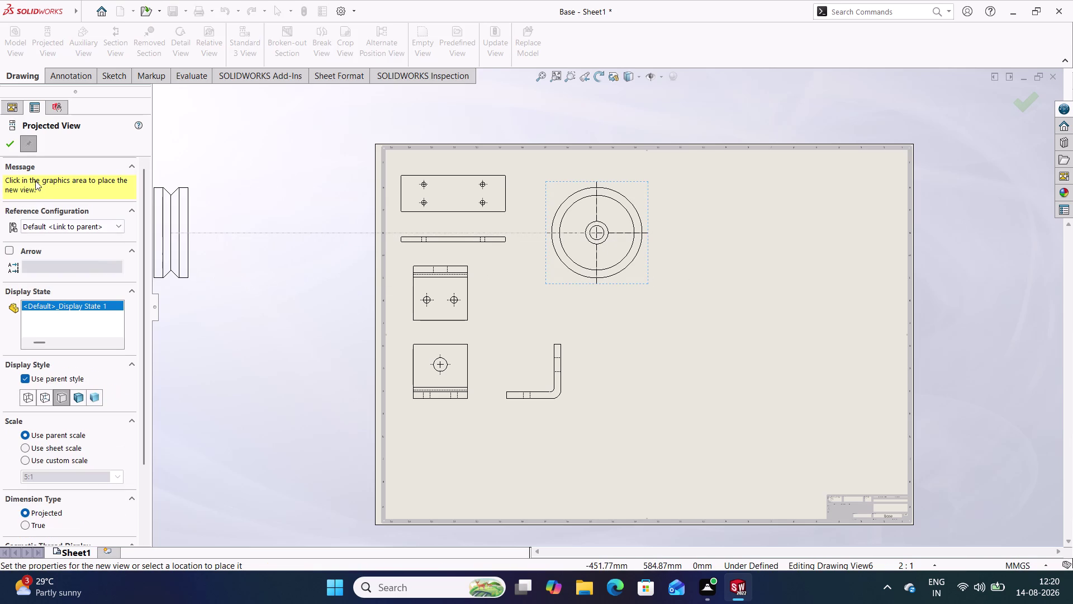
Cancel wheel projections, adjust the wheel view's display properties, and shift it slightly left.
click(11, 146)
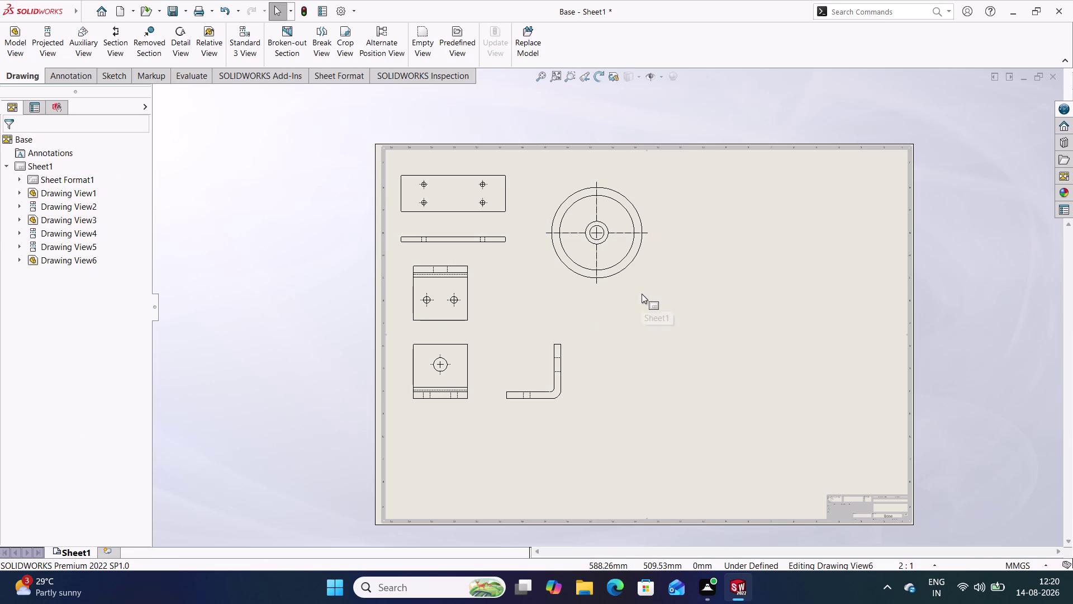
double_click(642, 281)
scroll(down, 3)
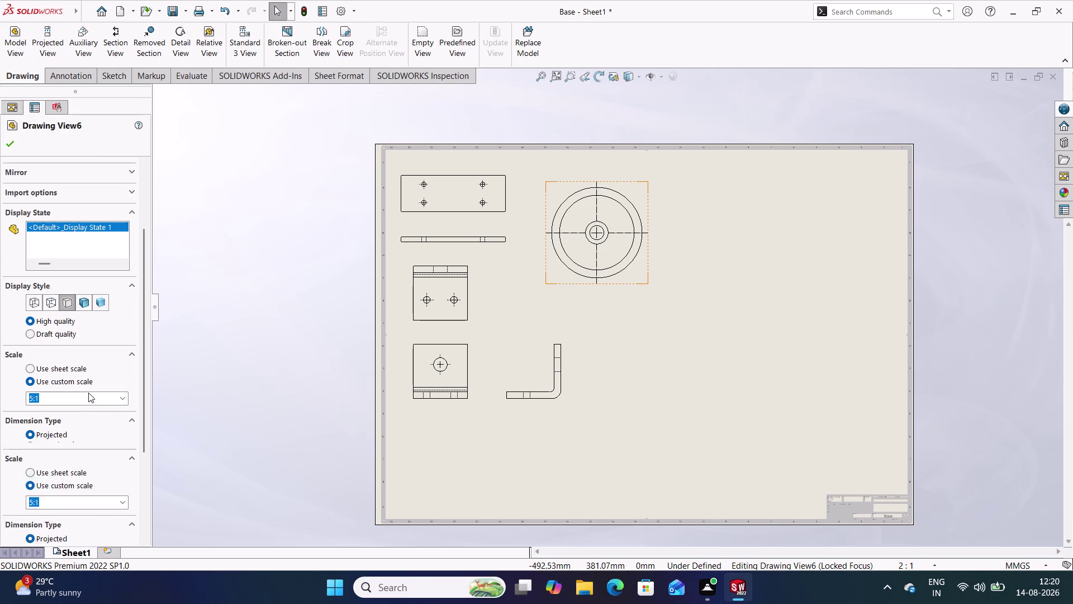
click(49, 300)
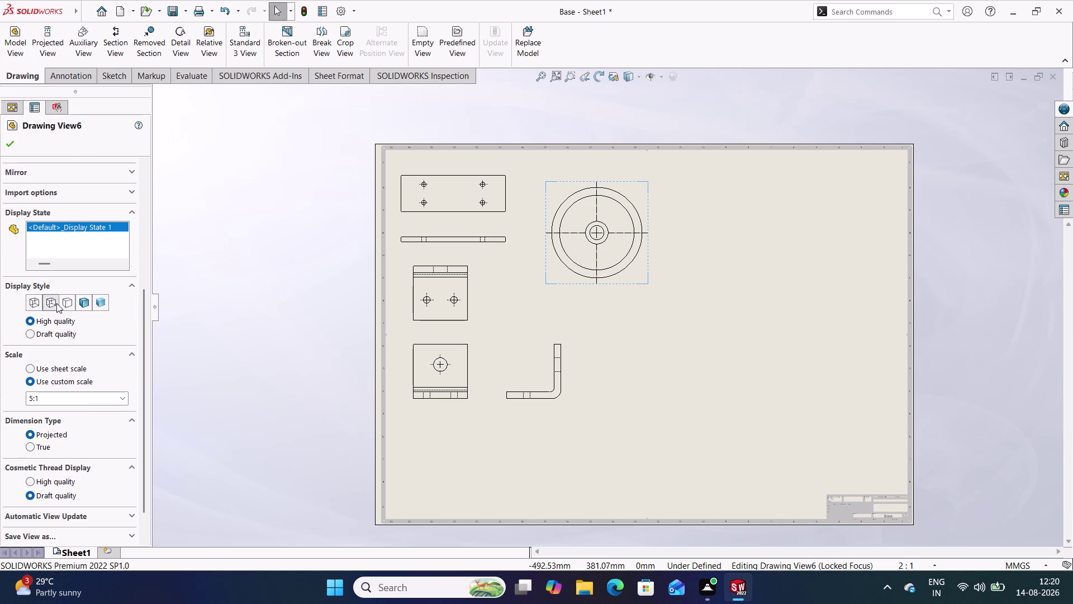
click(68, 303)
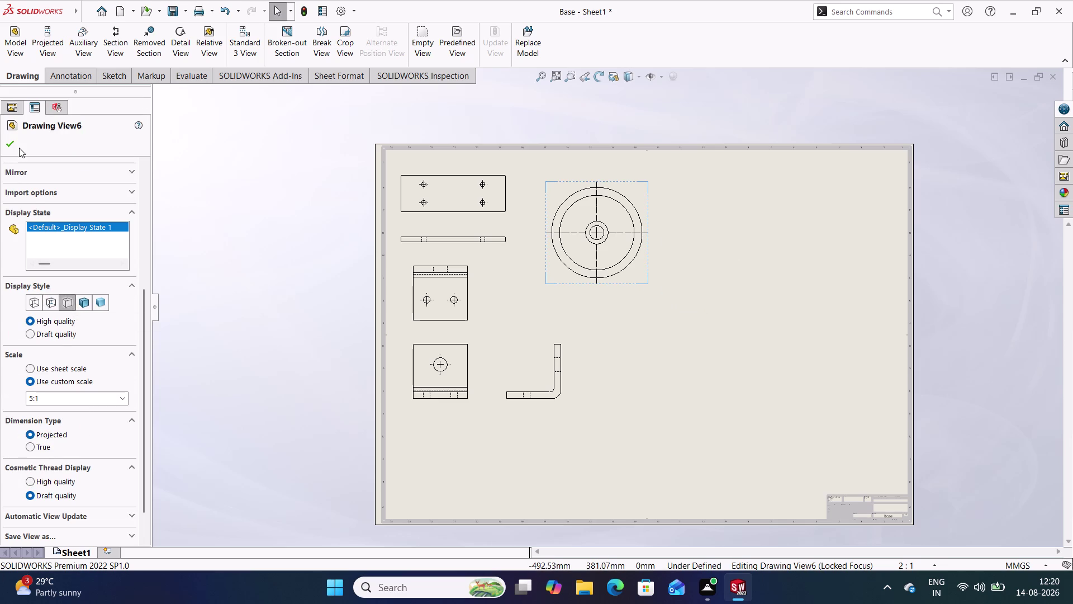
click(15, 145)
click(291, 294)
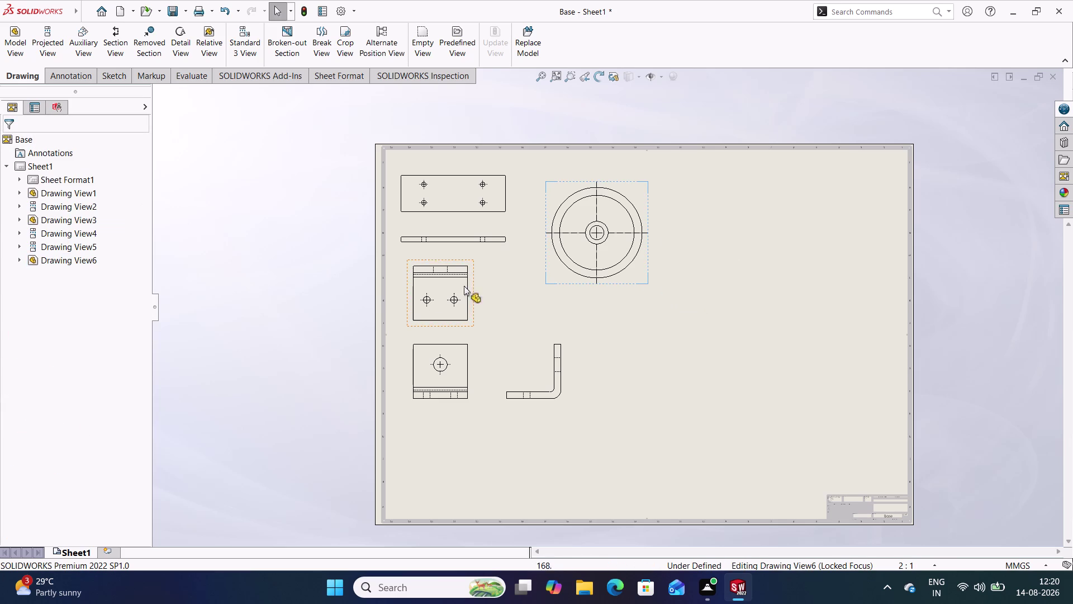
drag(545, 274, 526, 270)
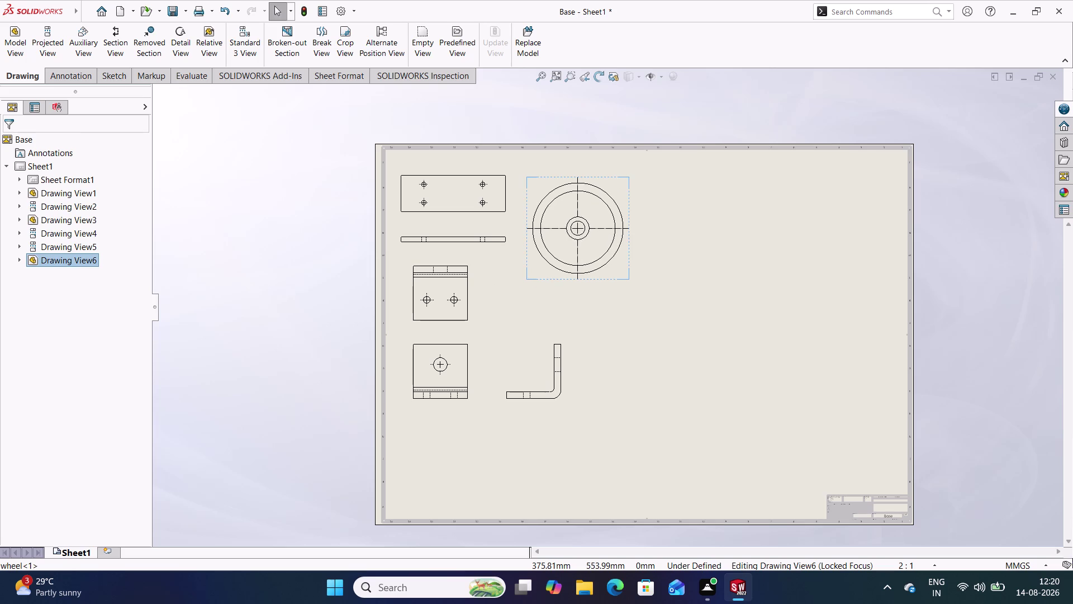
Give the wheel's circular view a 2:1 custom scale.
double_click(551, 274)
scroll(down, 3)
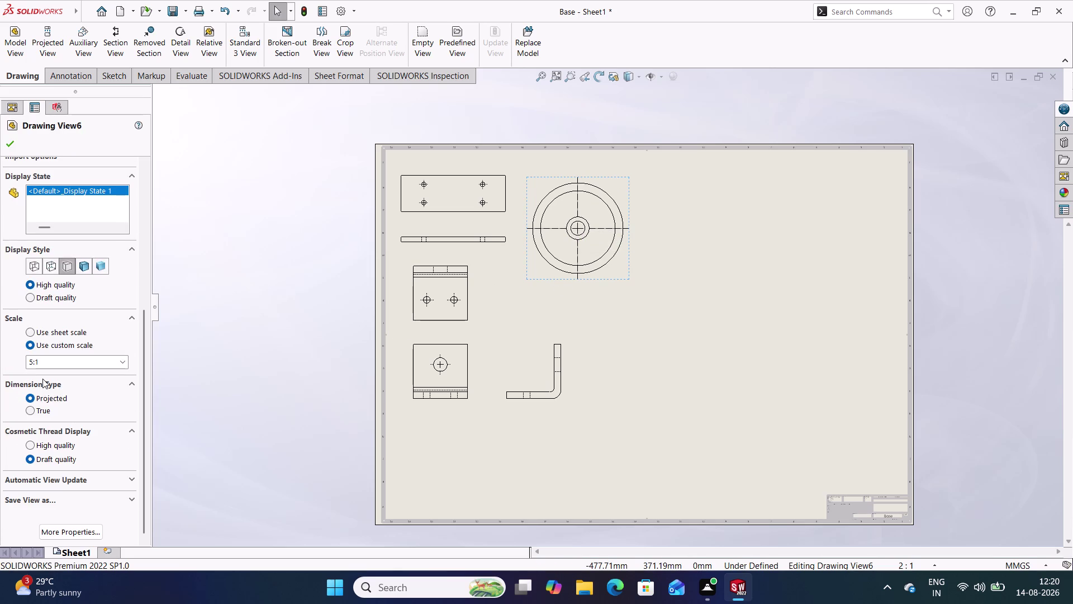
click(120, 364)
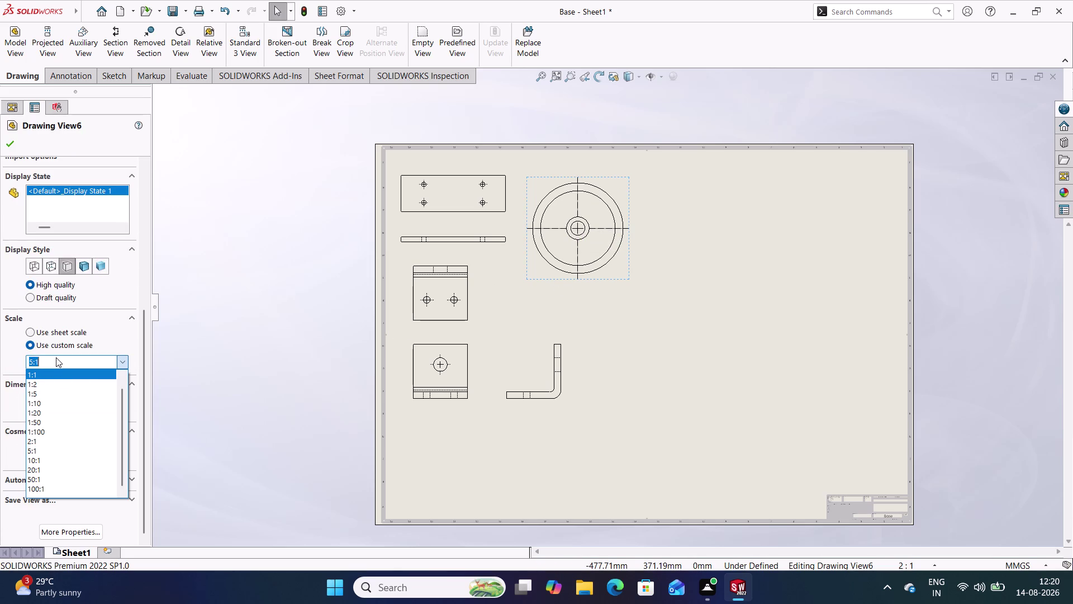
click(55, 441)
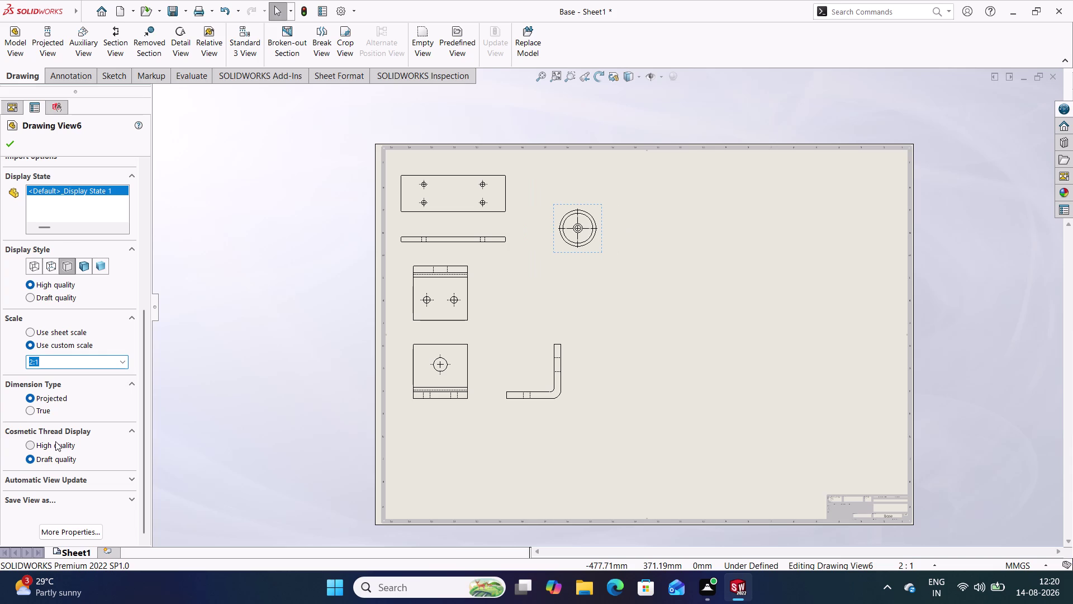
click(33, 361)
key(BackSpace)
key(3)
key(Return)
click(249, 280)
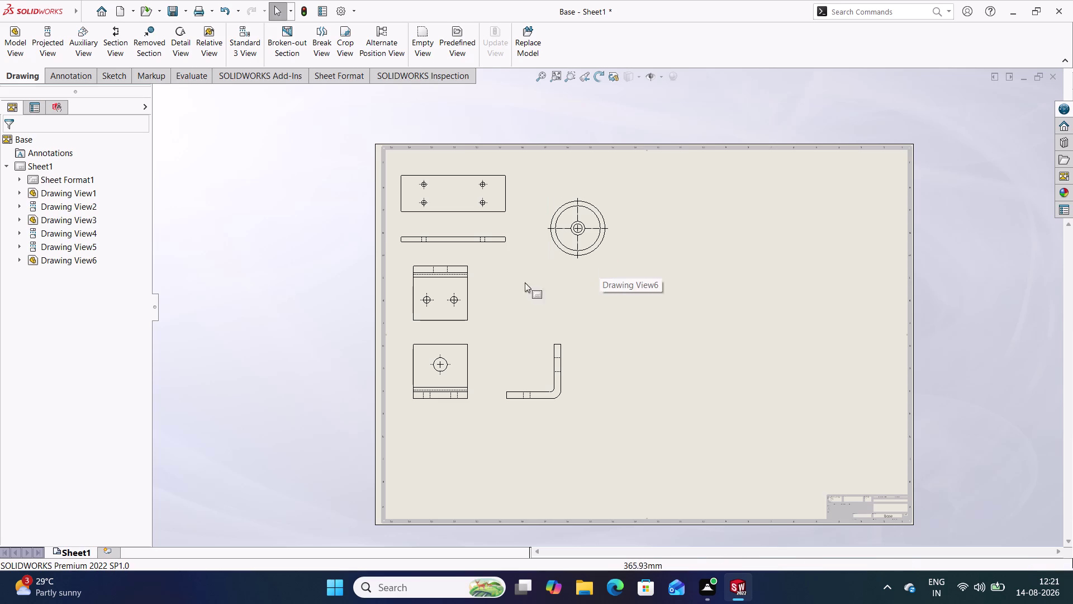
click(117, 54)
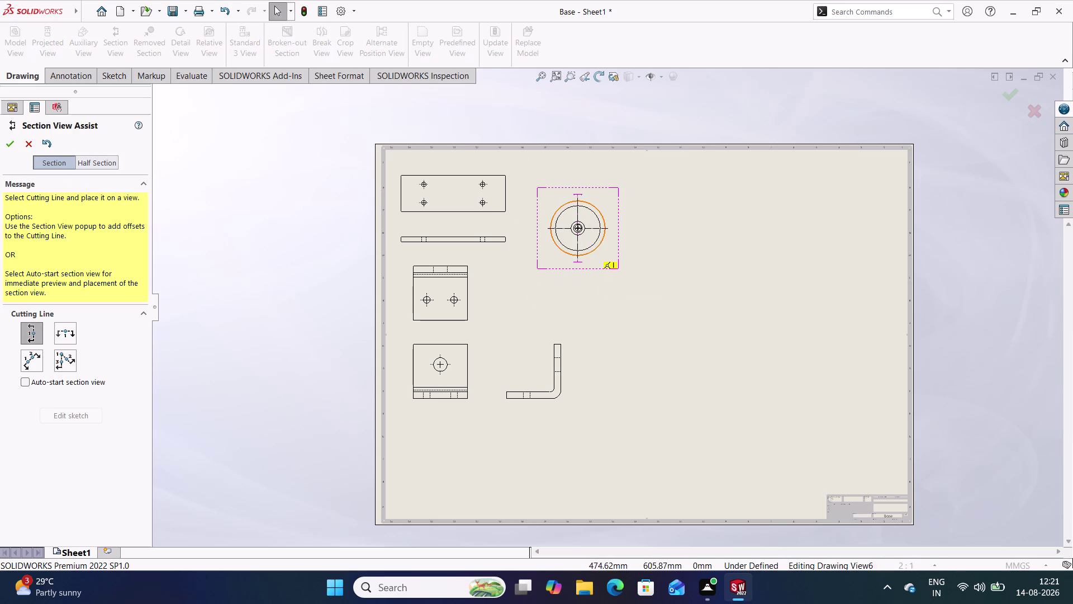
Cut section A-A vertically through the wheel centre, place it right, and raise both views.
scroll(down, 3)
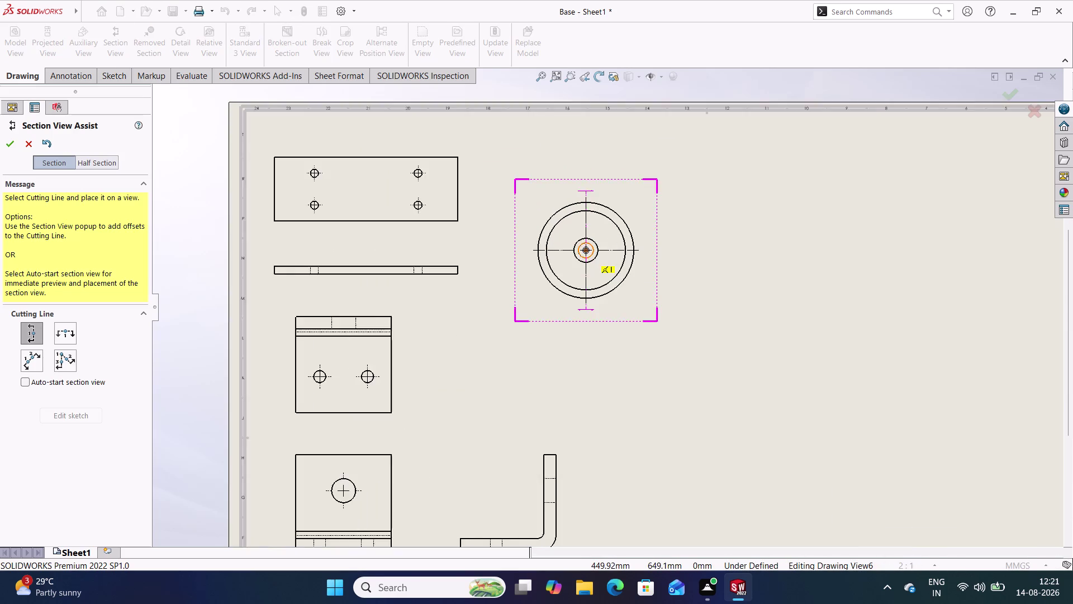
scroll(down, 3)
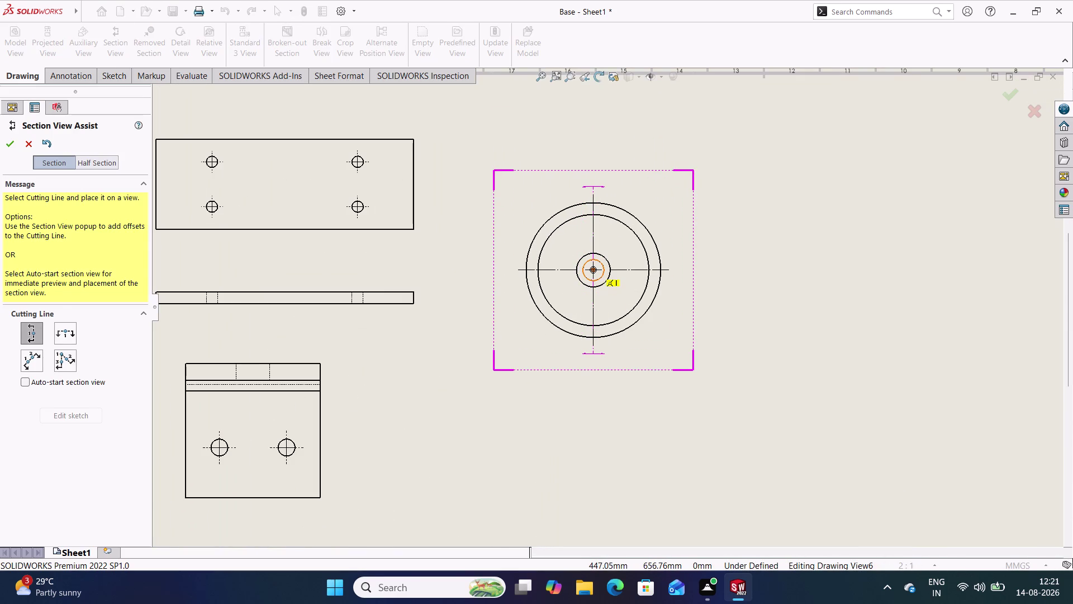
click(592, 268)
click(697, 258)
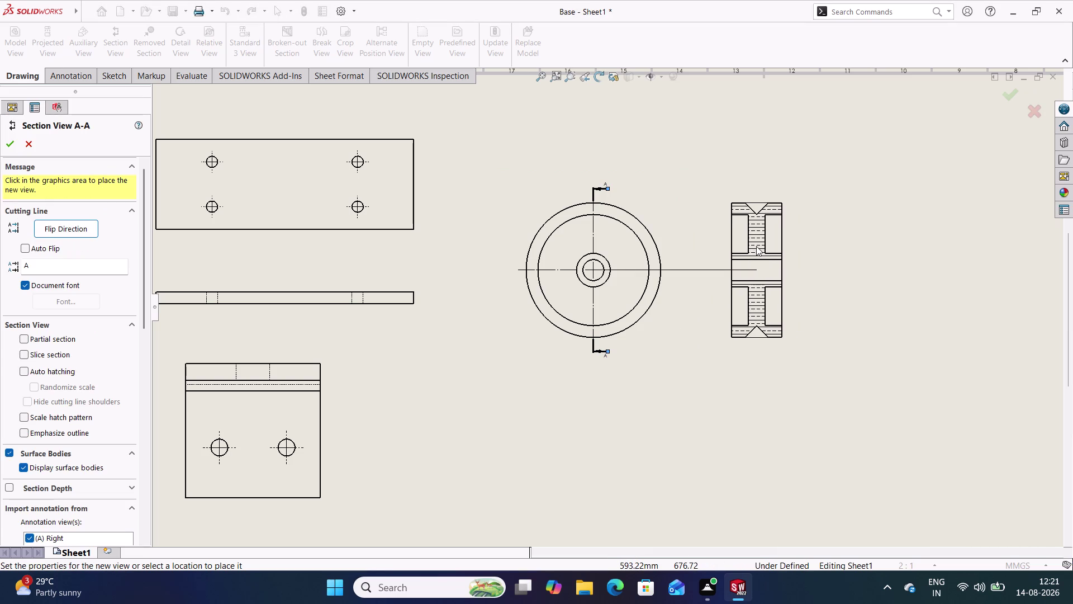
click(756, 246)
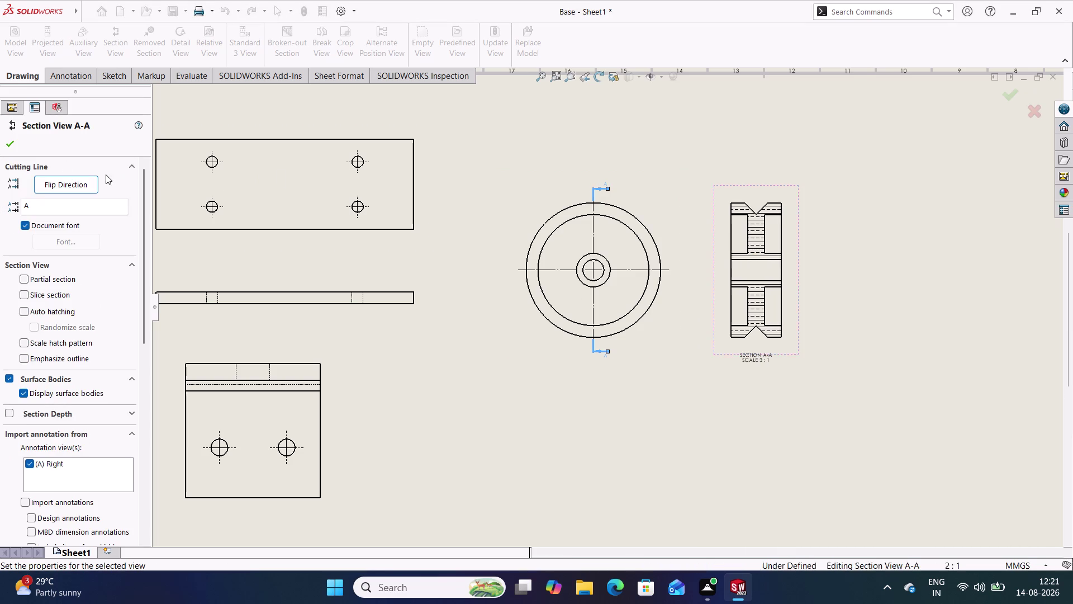
click(10, 142)
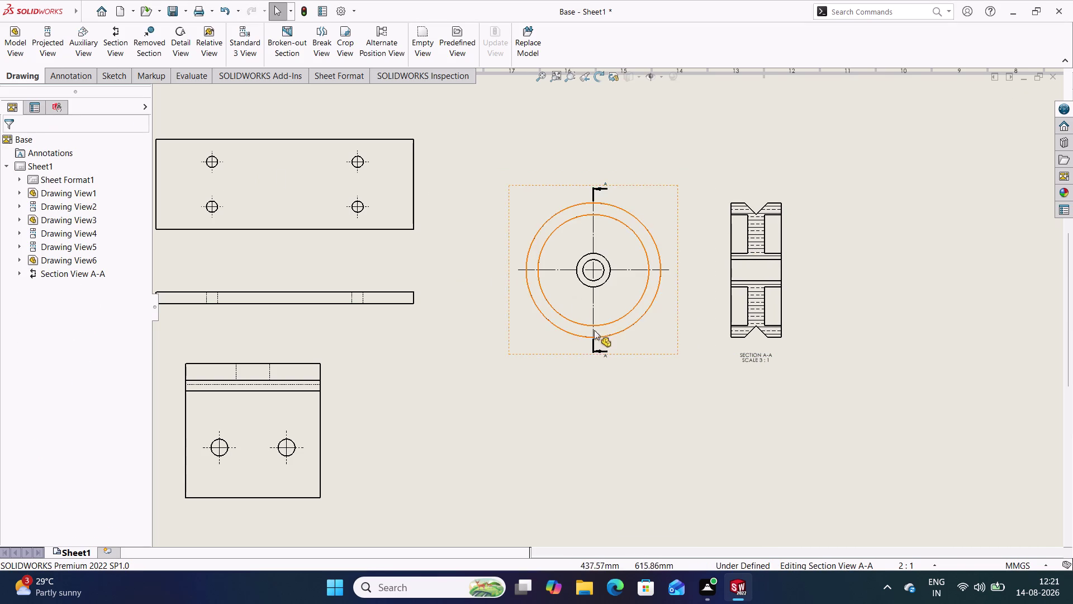
drag(653, 355, 649, 293)
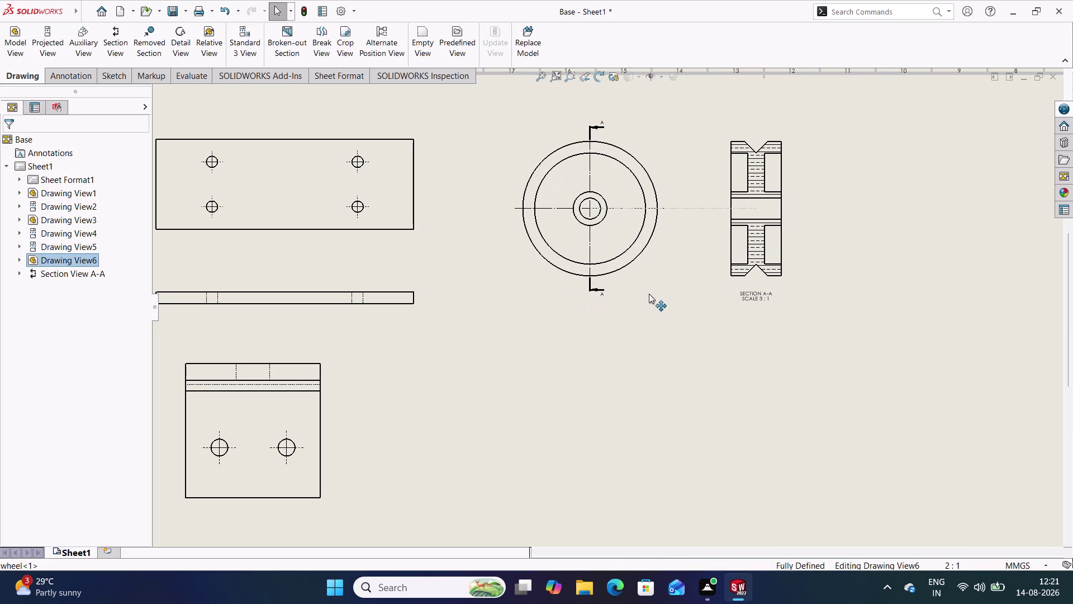
Nudge the wheel front view into place and zoom out to show the whole sheet.
drag(649, 293, 649, 291)
scroll(up, 3)
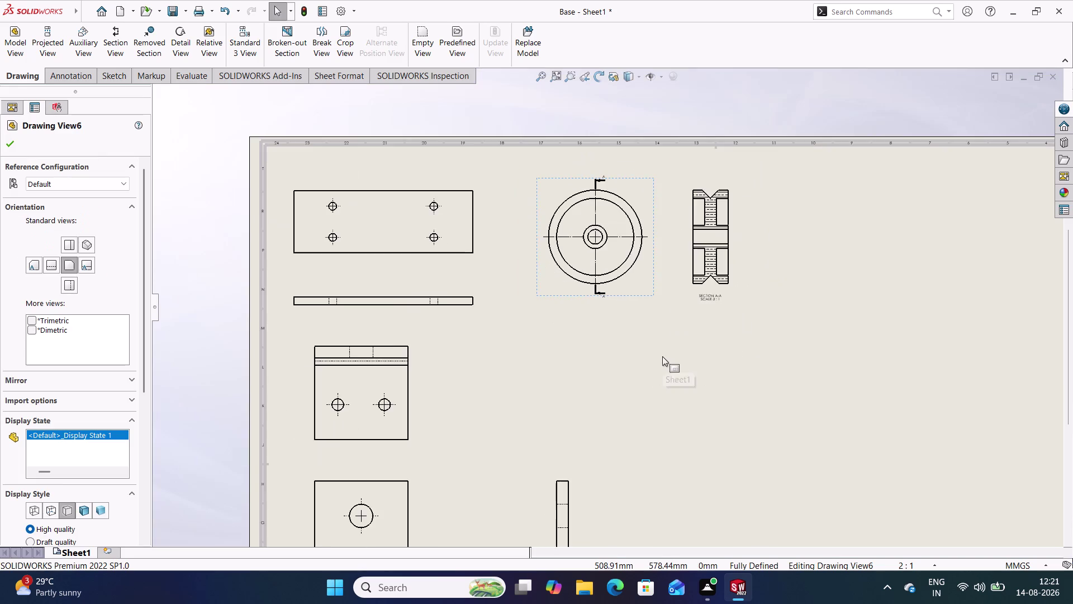
scroll(up, 3)
scroll(up, 3)
scroll(down, 3)
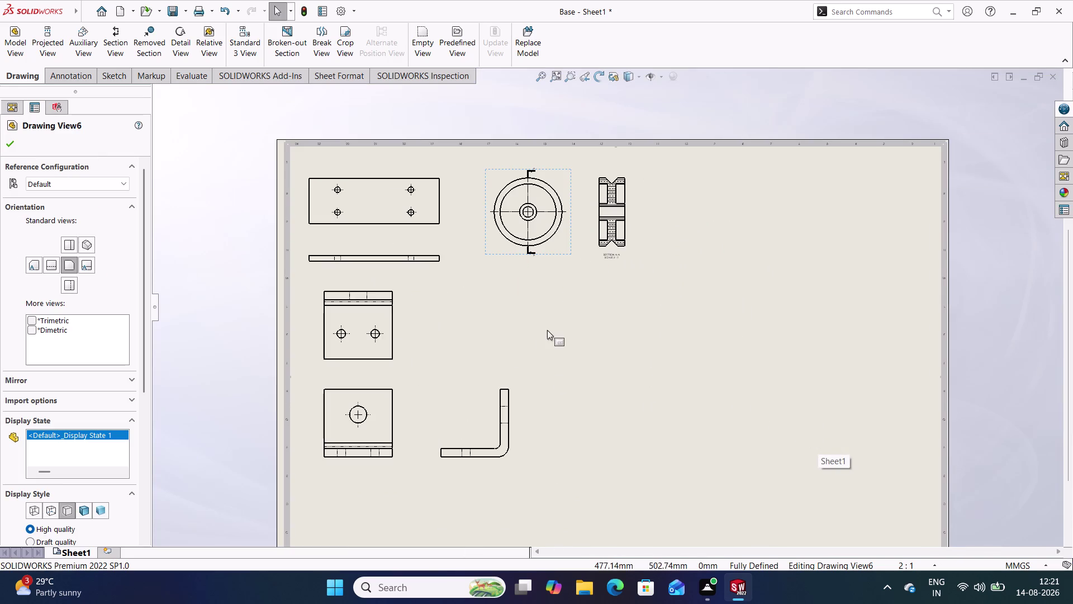
click(547, 330)
click(18, 56)
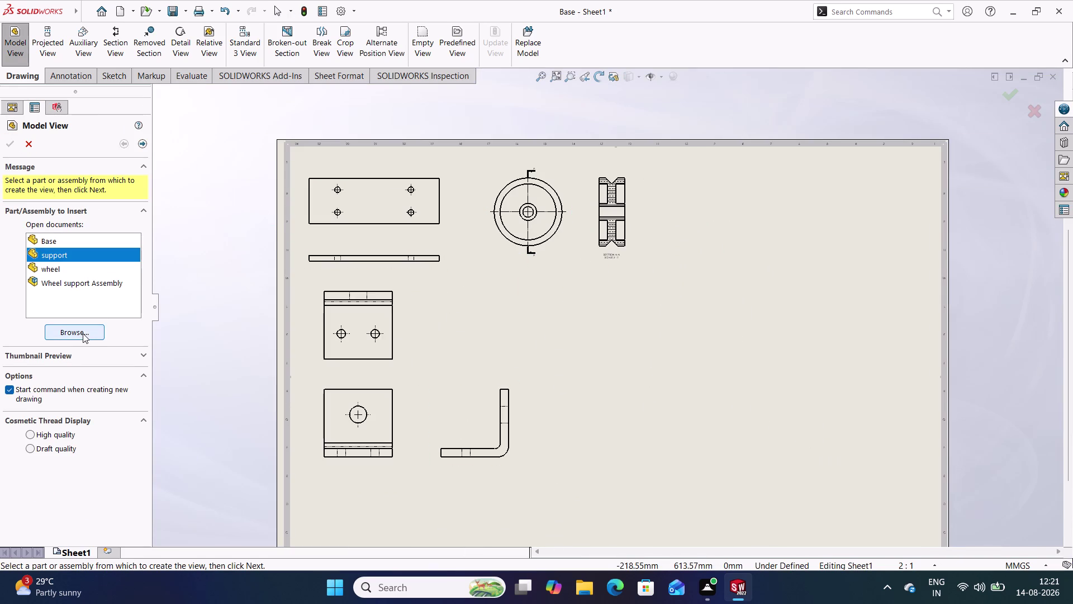
Browse to the shoulder screw part and load it for a new model view.
click(83, 333)
scroll(down, 3)
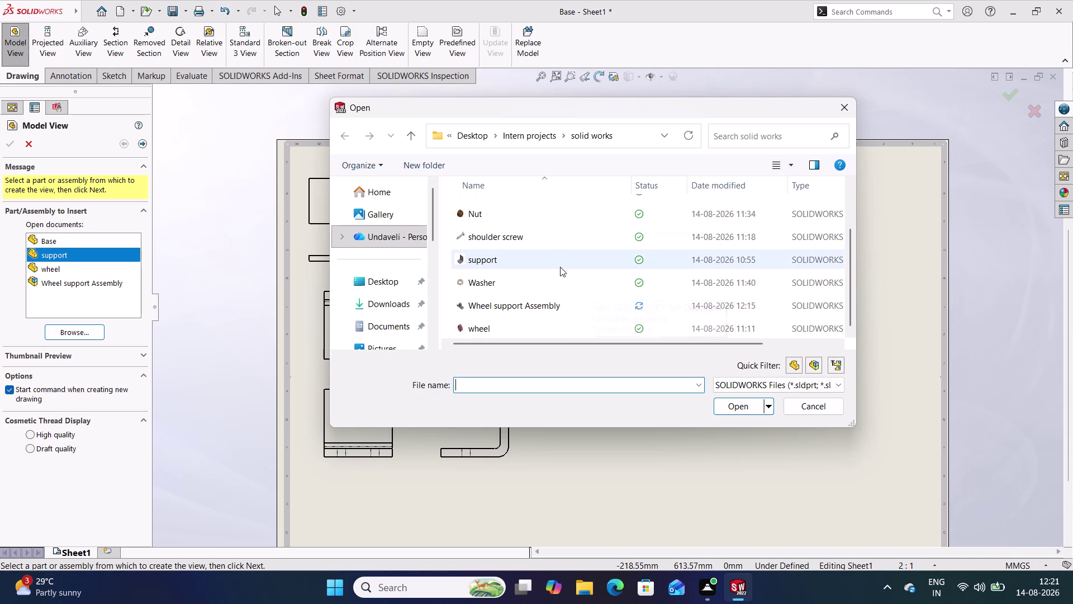
click(542, 239)
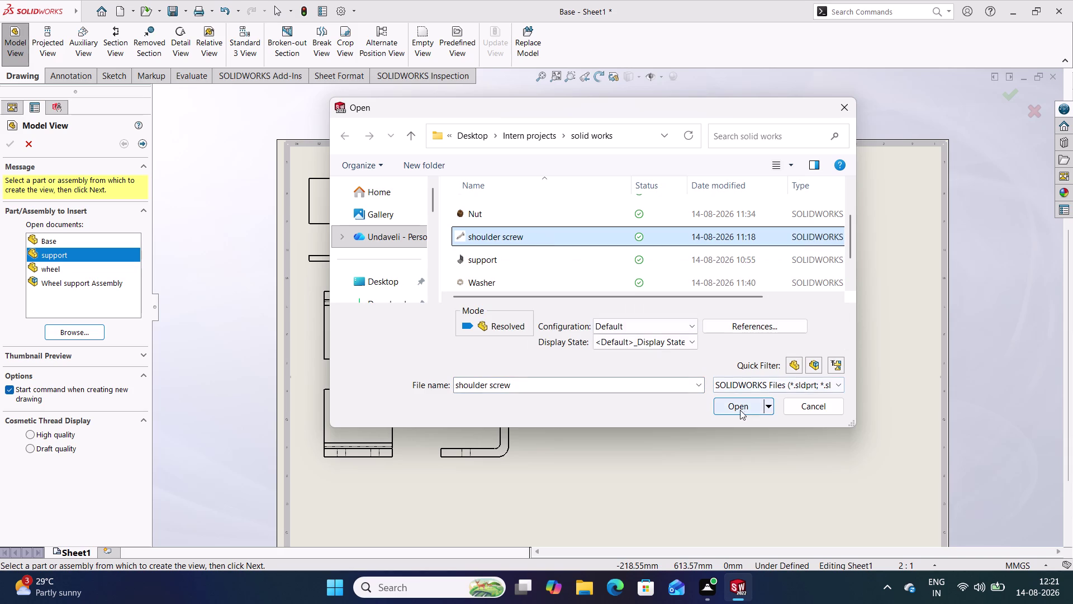
click(740, 410)
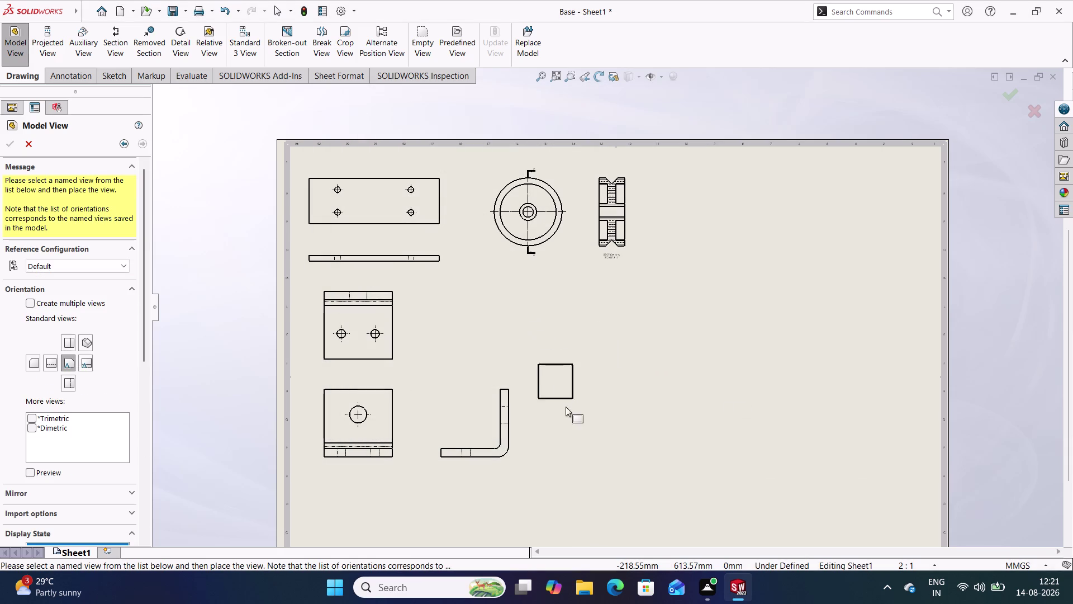
Place the shoulder screw's end view at bottom left with a projected side view.
scroll(up, 3)
scroll(down, 3)
scroll(down, 3)
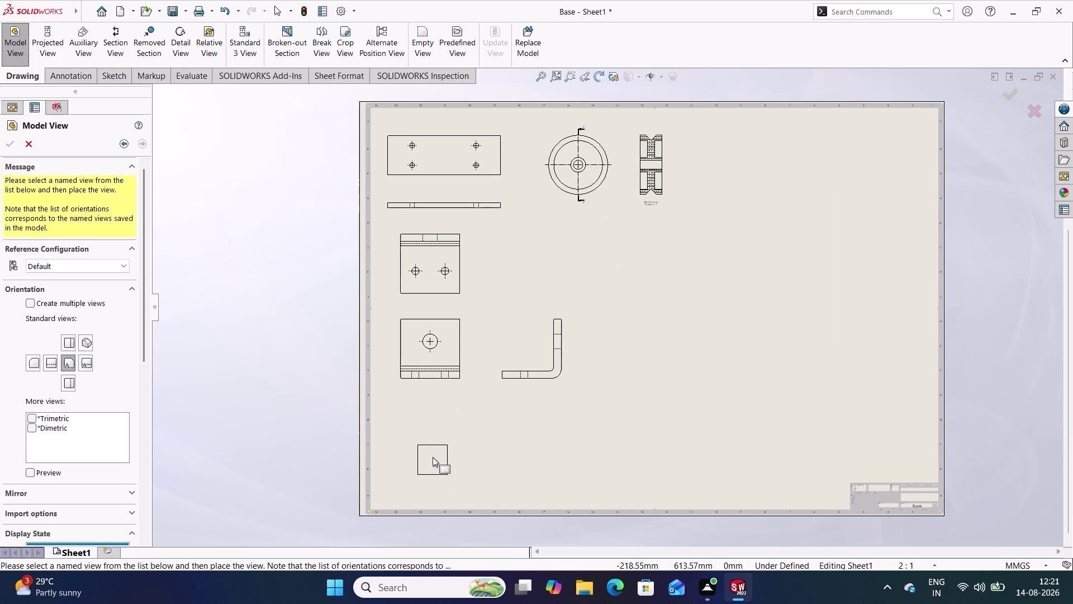
click(416, 442)
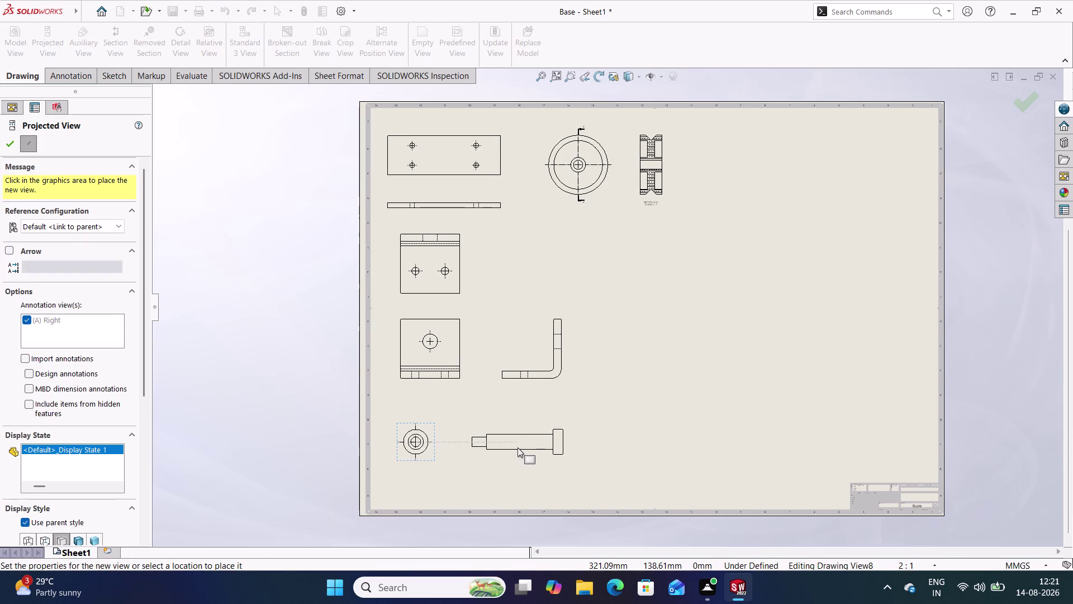
click(517, 447)
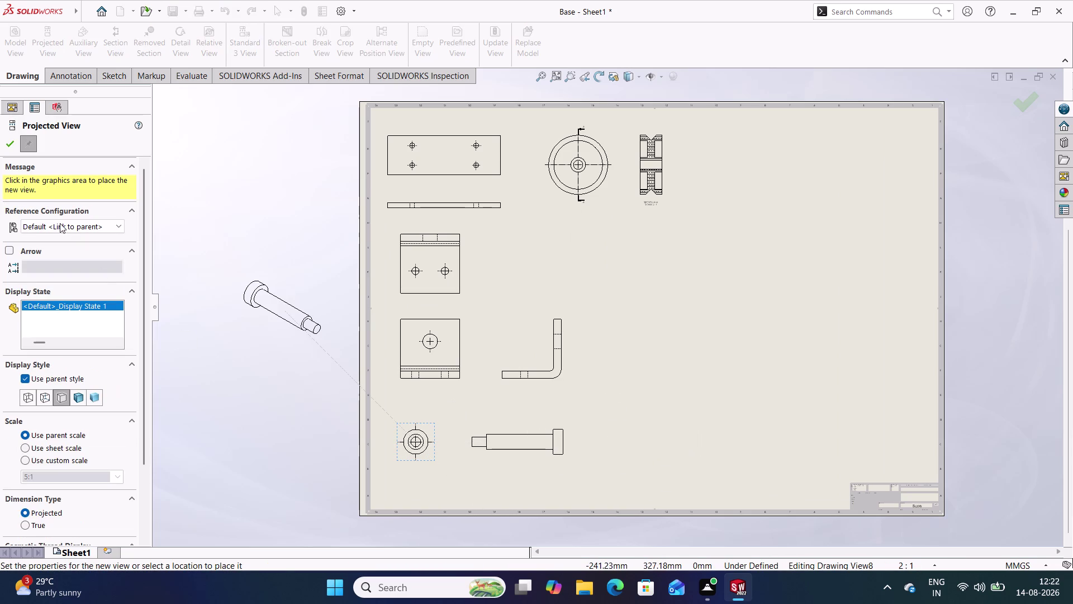
click(13, 145)
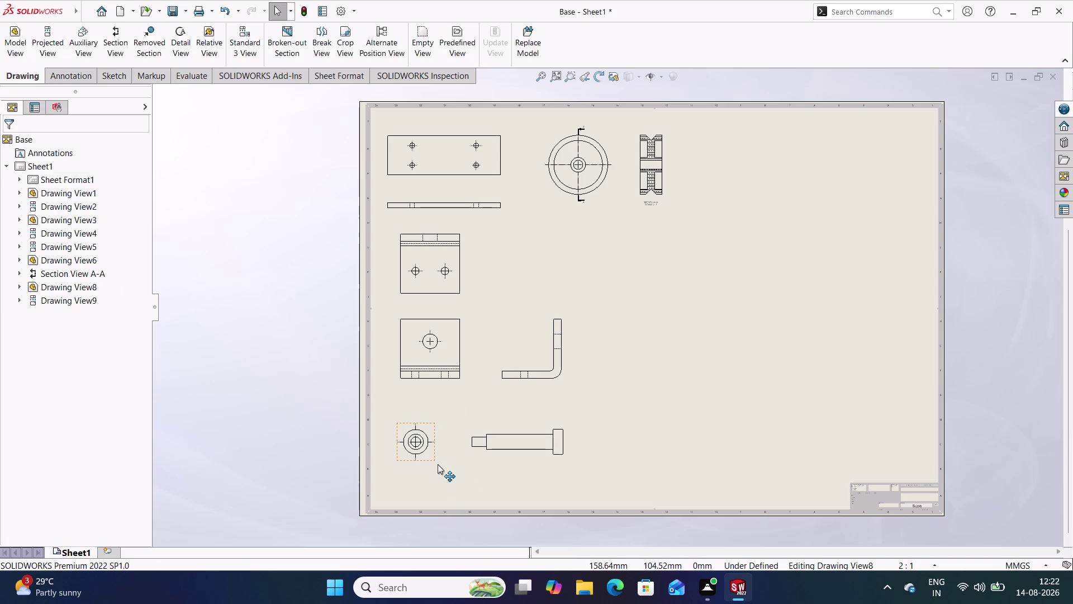
Change the display style of the screw's end view (View8).
double_click(438, 464)
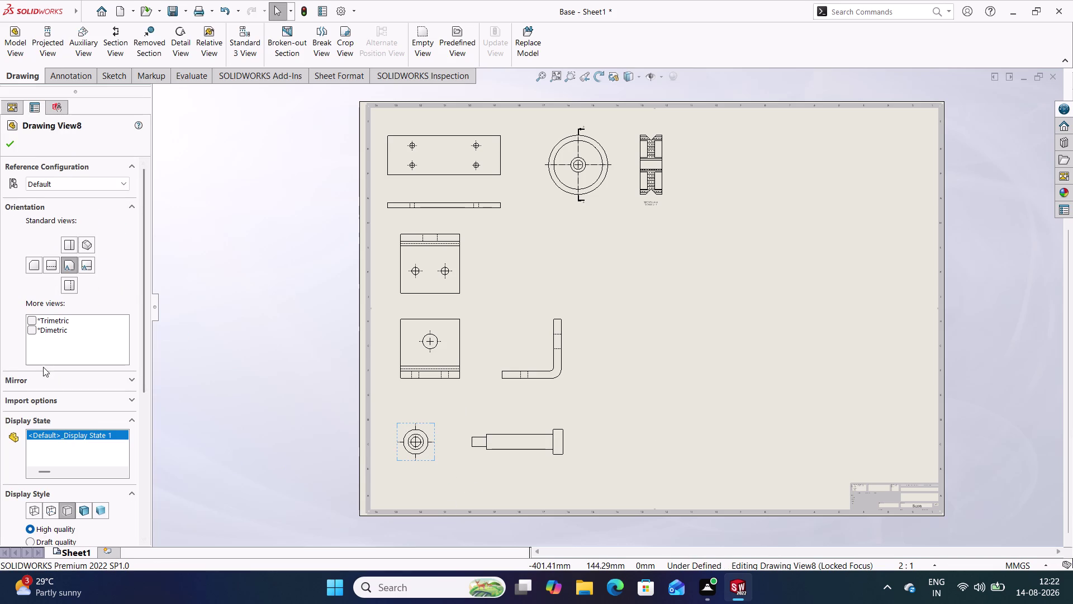
scroll(down, 3)
click(50, 303)
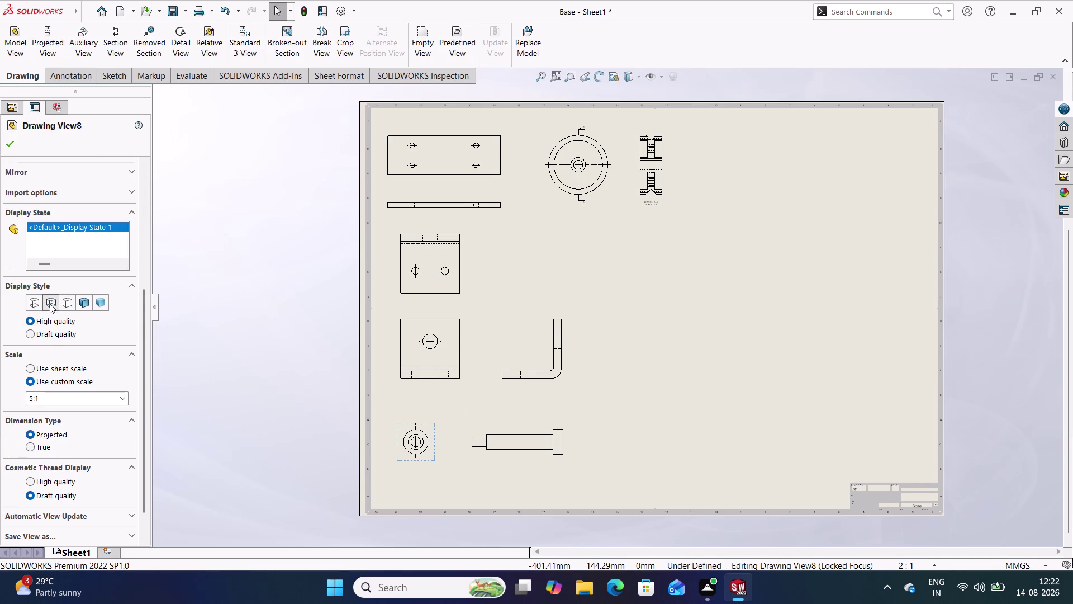
click(67, 303)
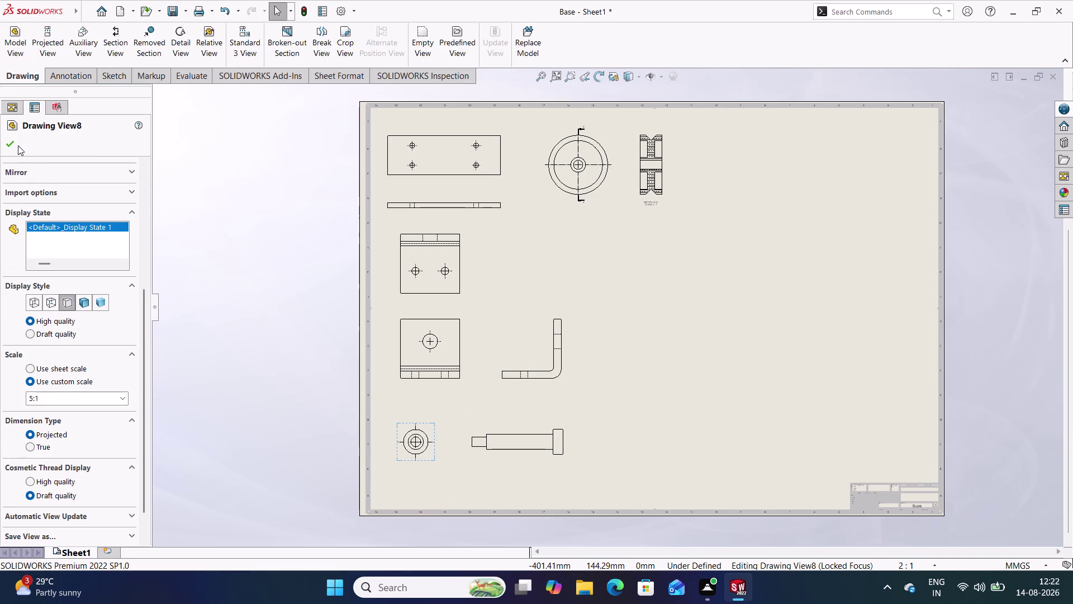
click(17, 142)
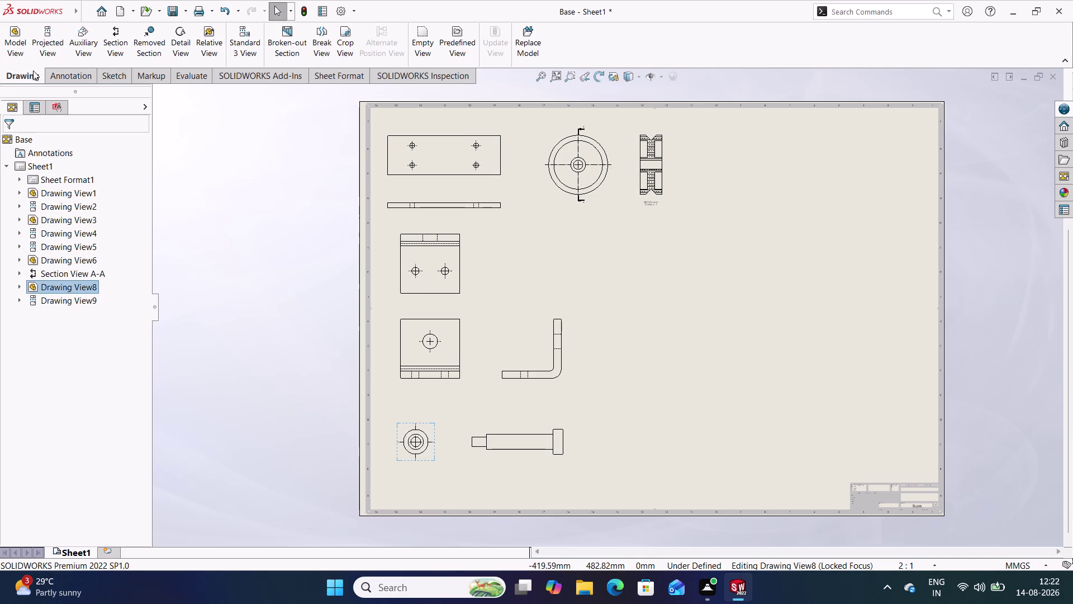
Place a shaded isometric view of Wheel support Assembly on the sheet's right.
click(12, 44)
scroll(up, 3)
click(73, 296)
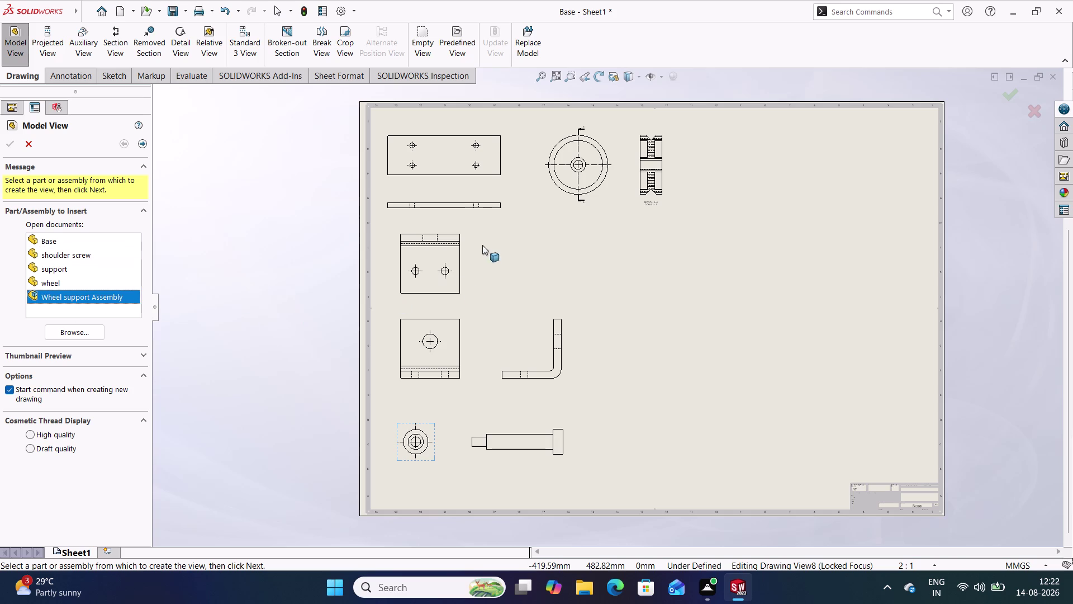
double_click(106, 295)
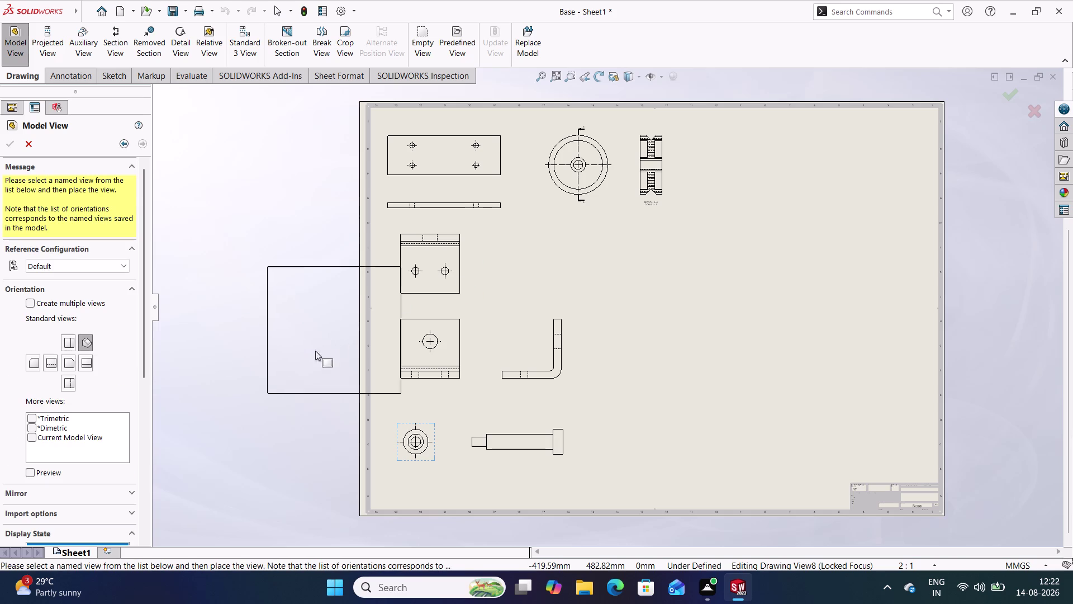
scroll(down, 3)
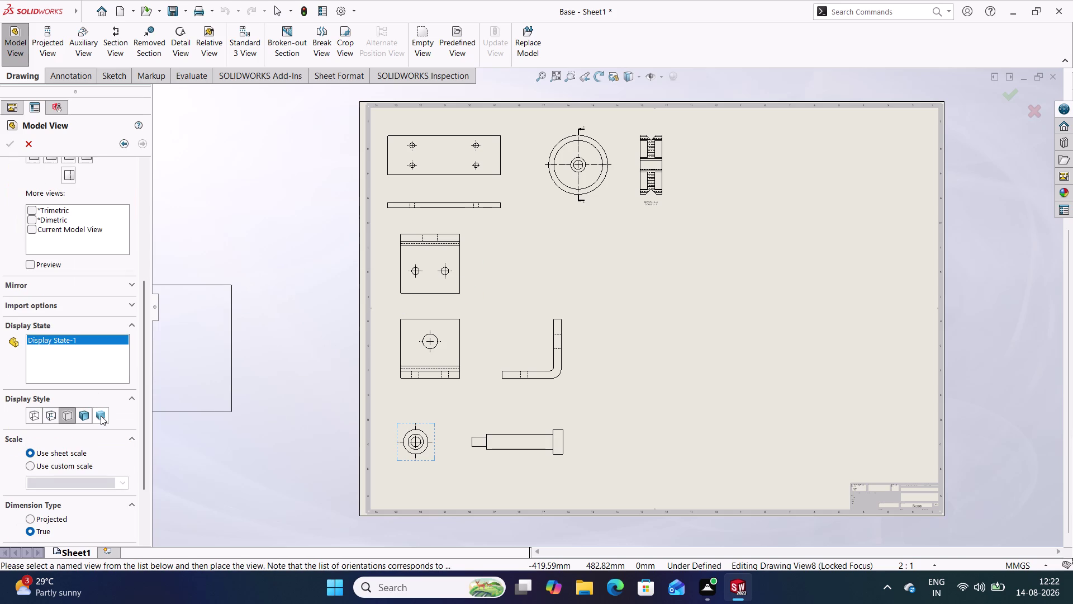
click(101, 415)
click(83, 418)
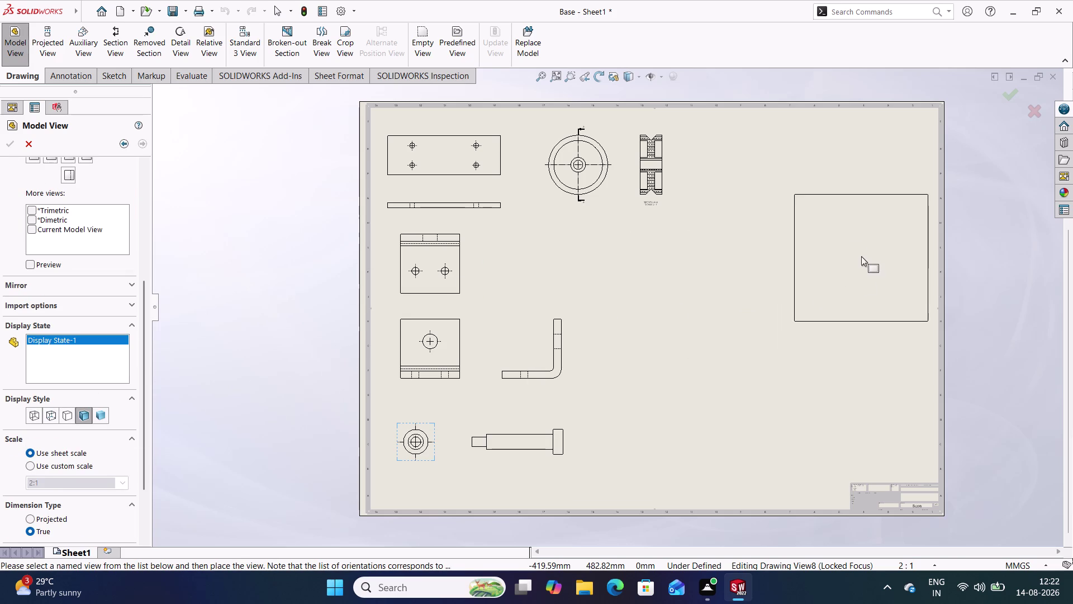
click(820, 236)
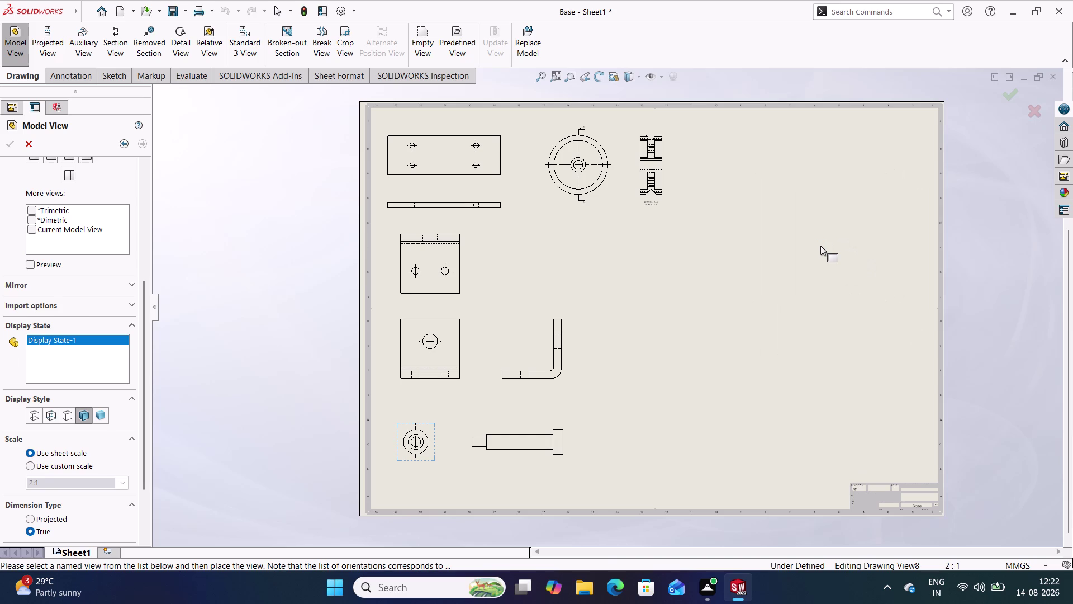
click(827, 300)
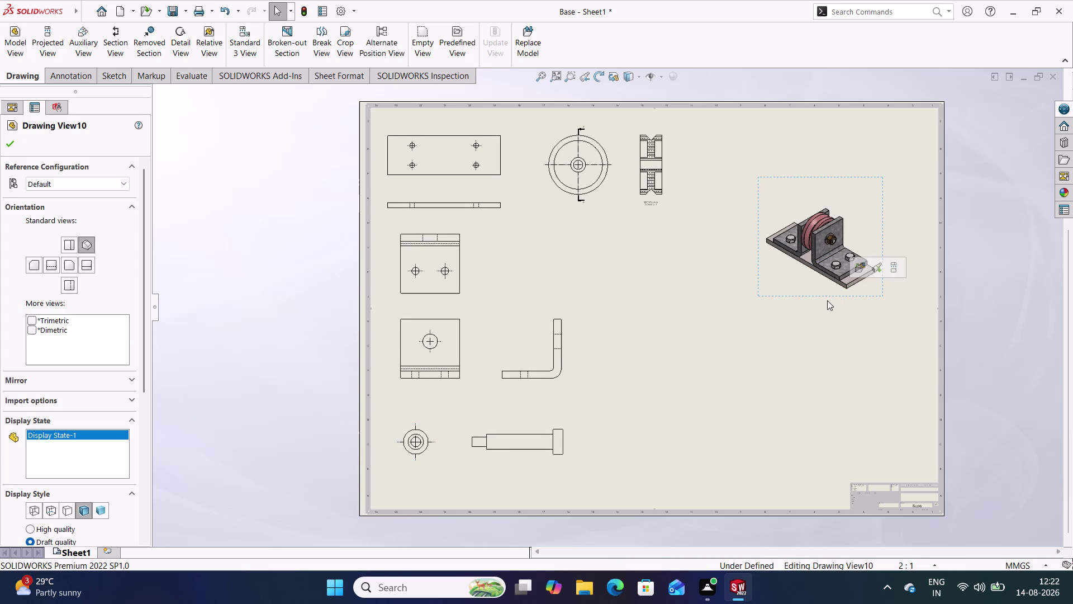
Set the assembly view to a 5:1 custom scale.
drag(144, 323, 143, 383)
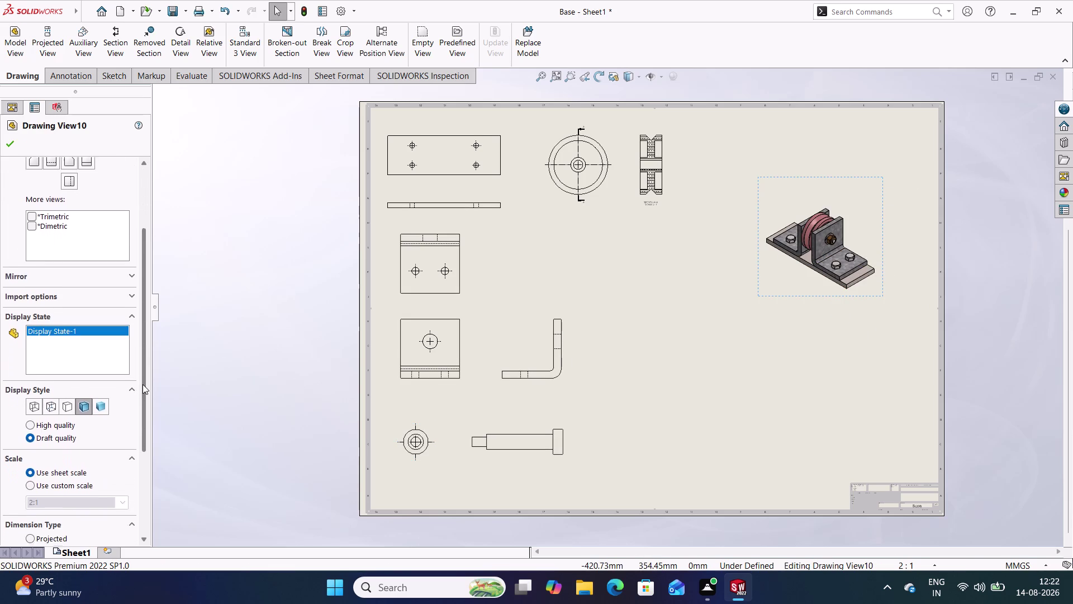
drag(143, 383, 133, 437)
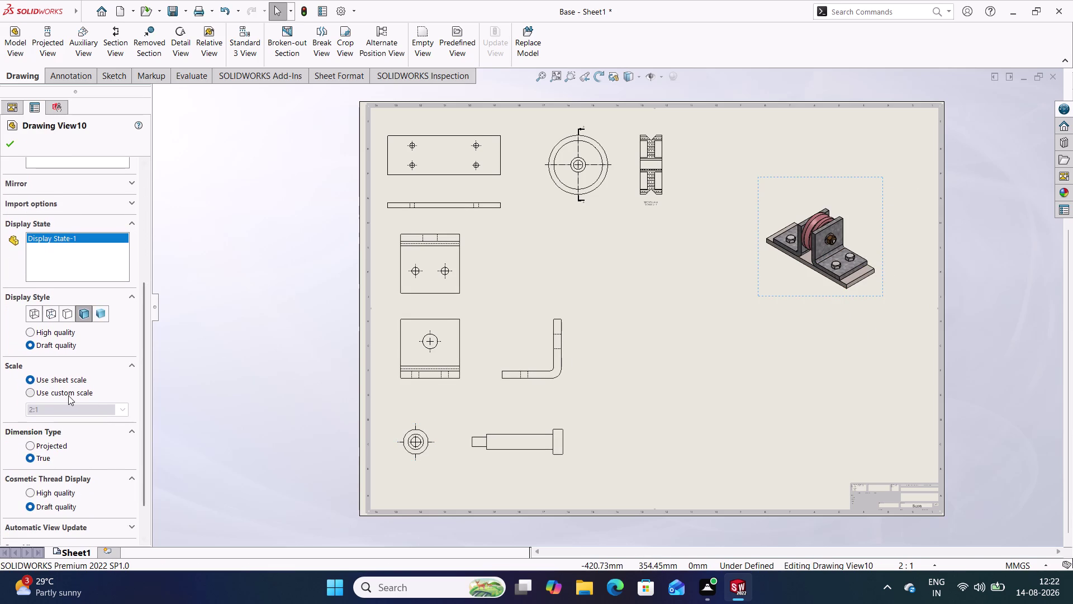
click(69, 395)
click(122, 414)
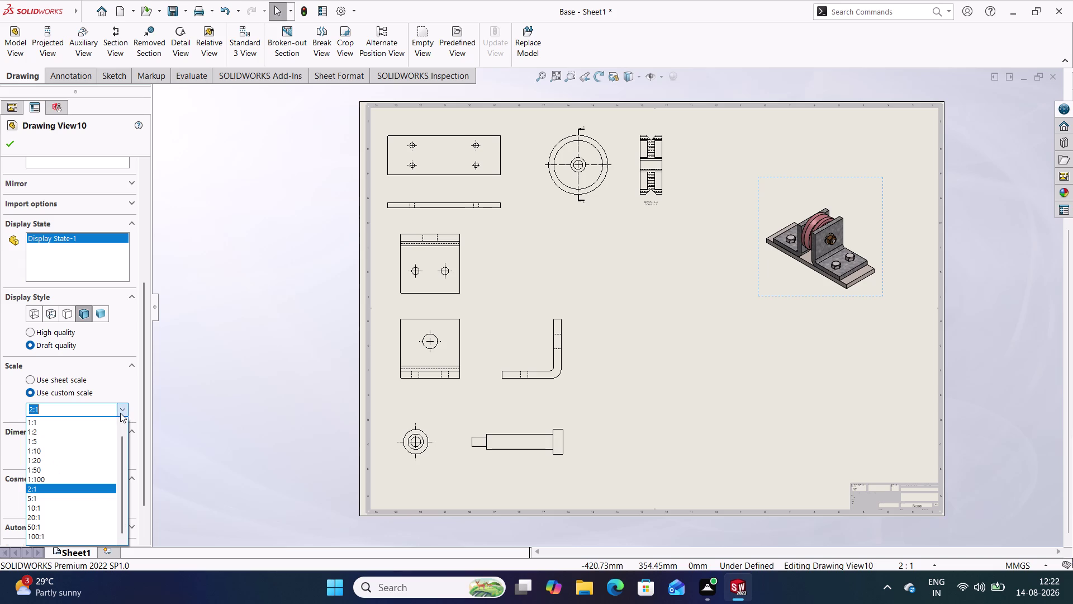
click(75, 501)
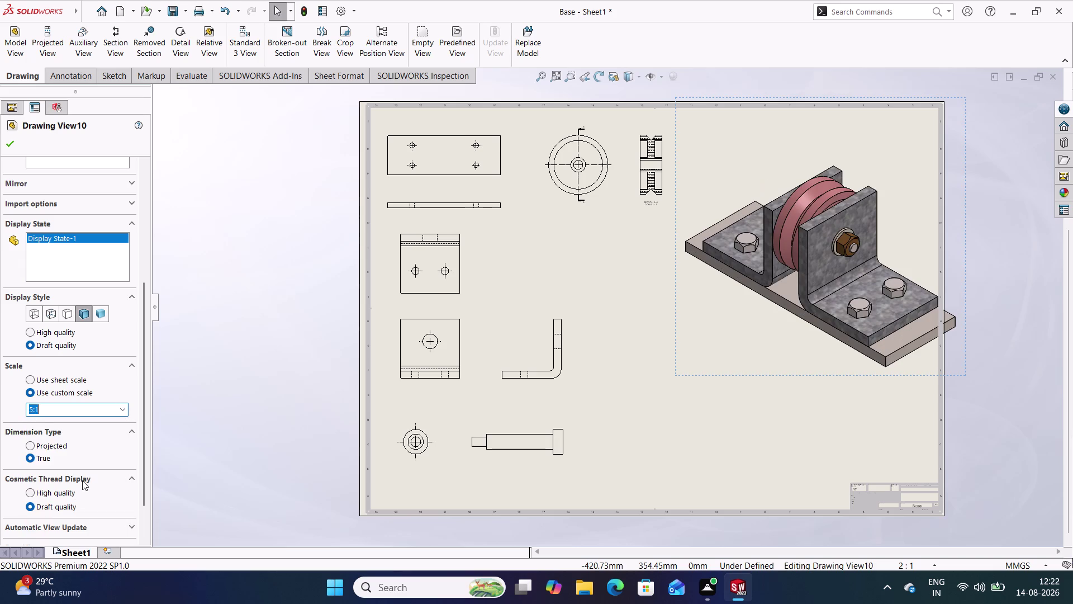
click(9, 142)
Drag the assembly view into the upper right, inside the sheet border.
drag(750, 378, 737, 320)
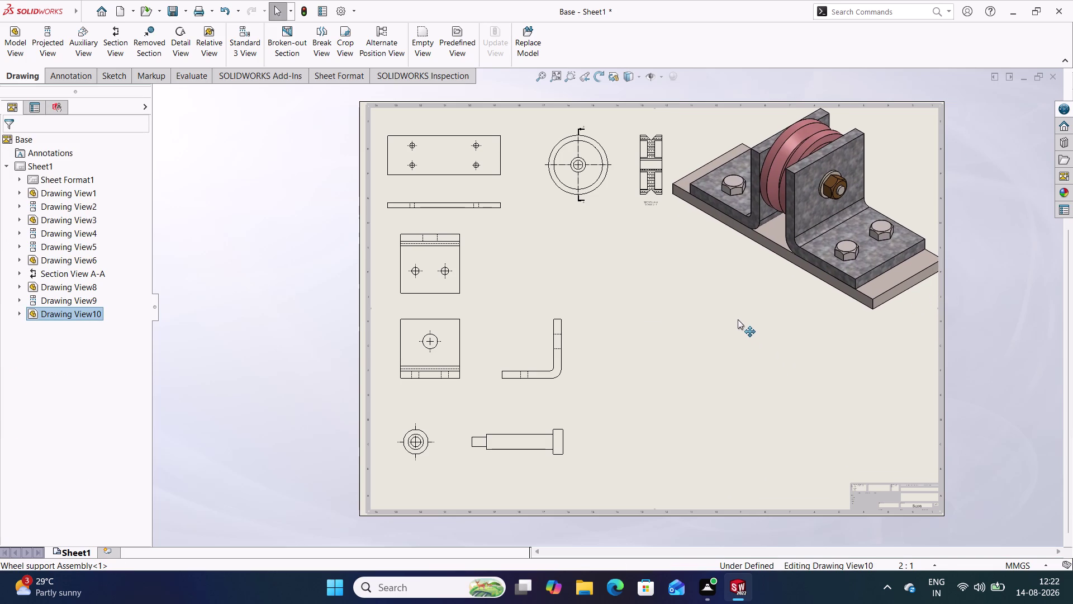
drag(737, 319, 731, 339)
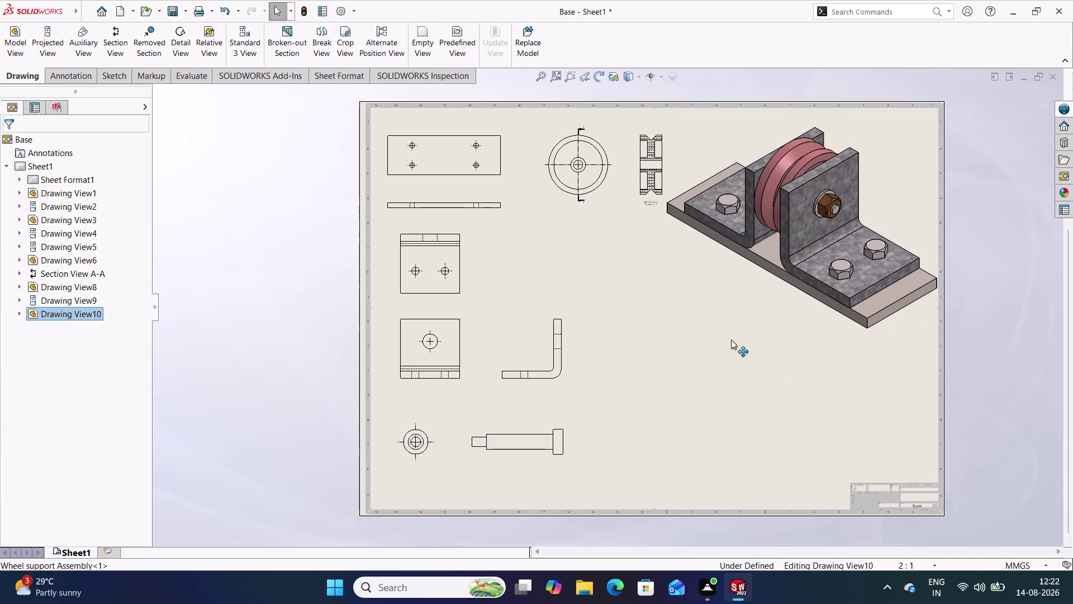
drag(732, 338, 728, 354)
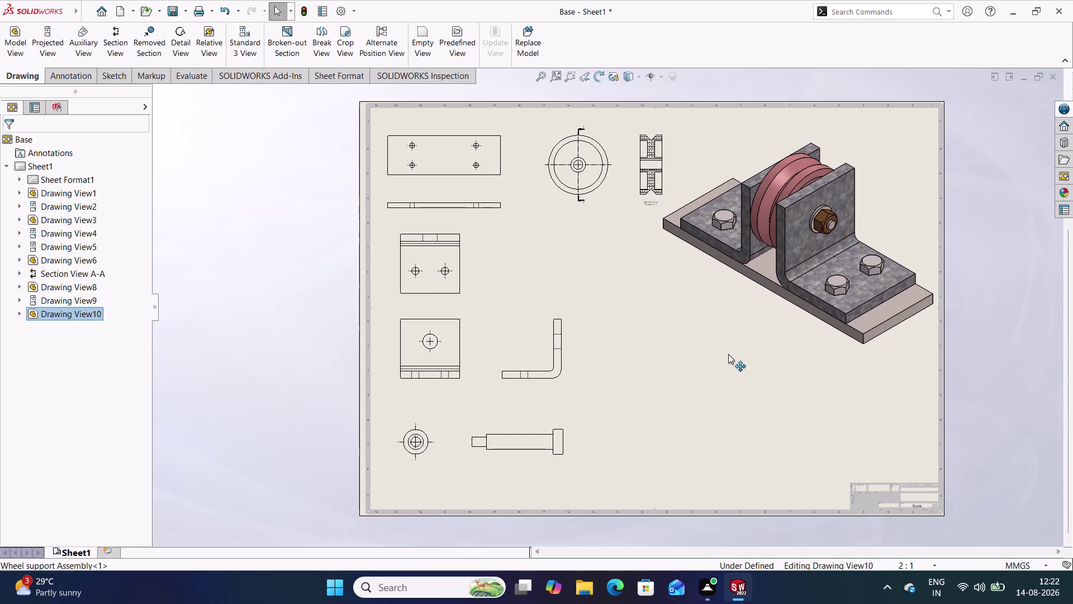
drag(728, 354, 724, 359)
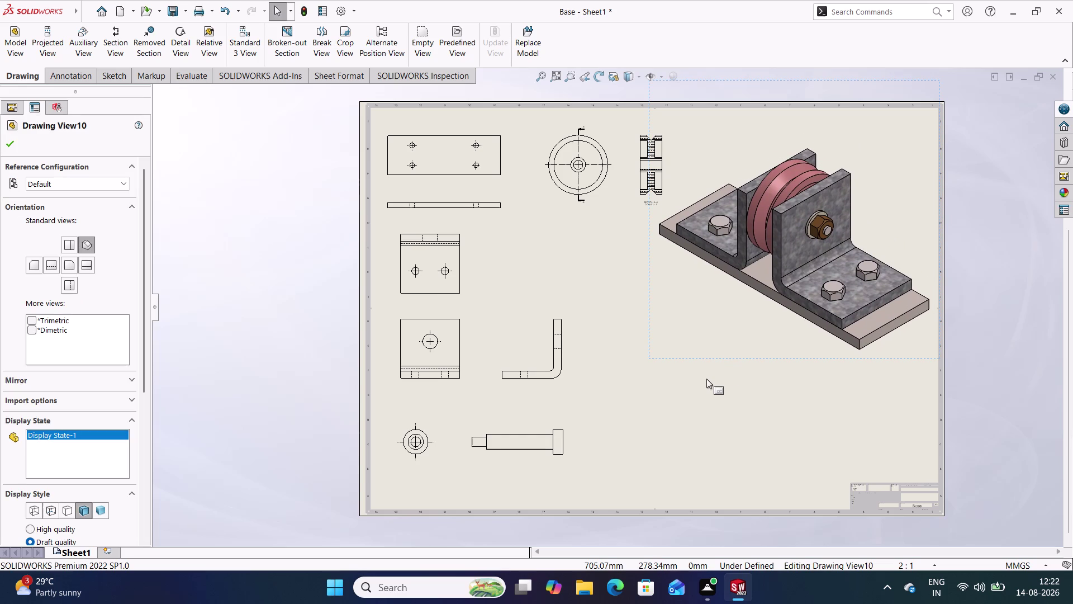
click(609, 289)
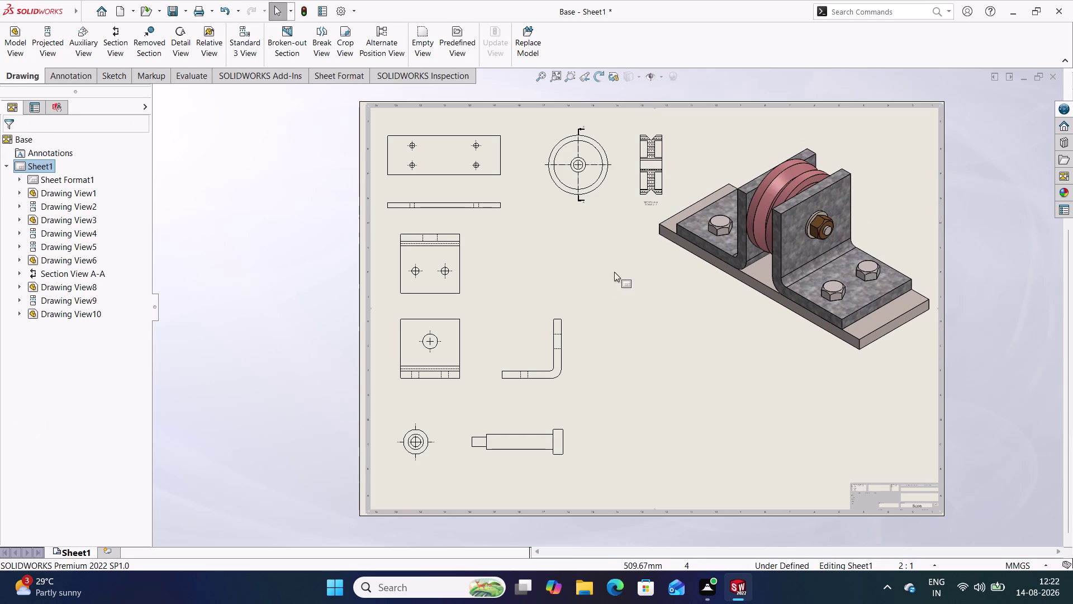
Nudge the wheel's front view and section A-A slightly higher along the top.
drag(636, 206, 637, 205)
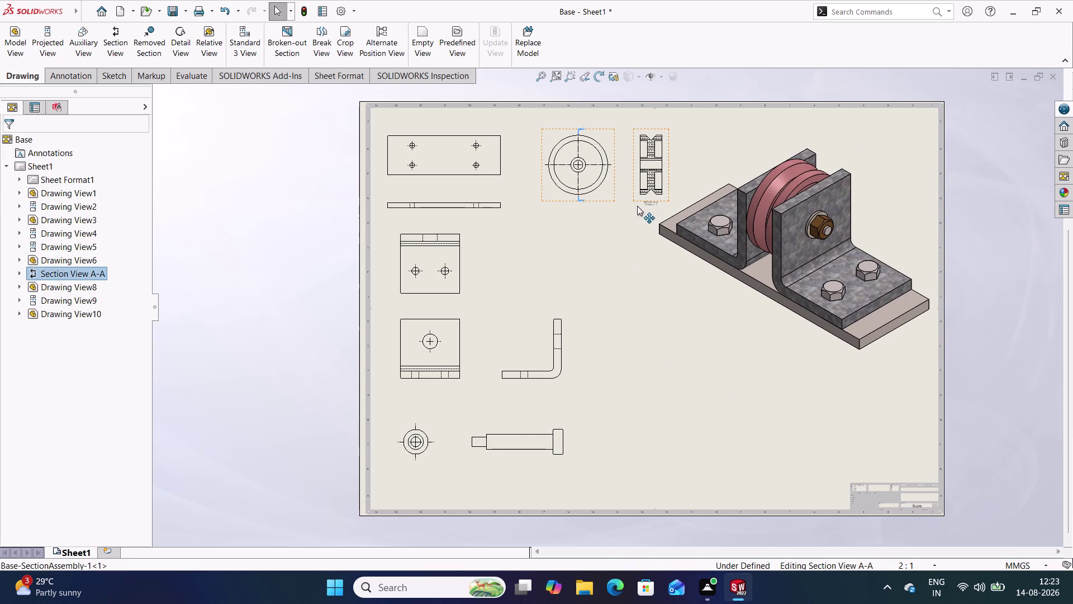
drag(637, 205, 639, 192)
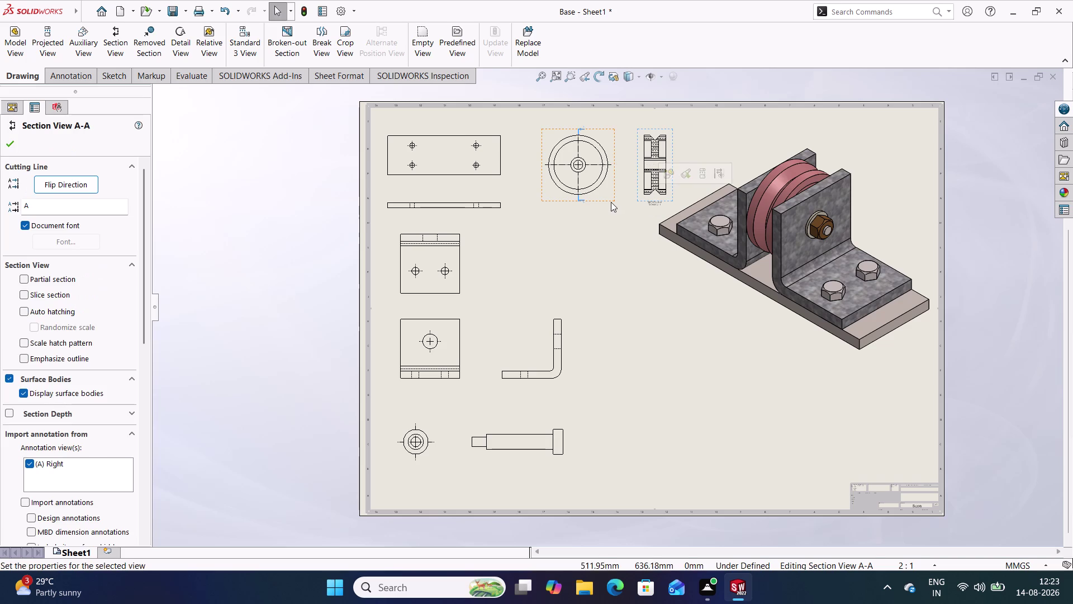
drag(611, 202, 611, 193)
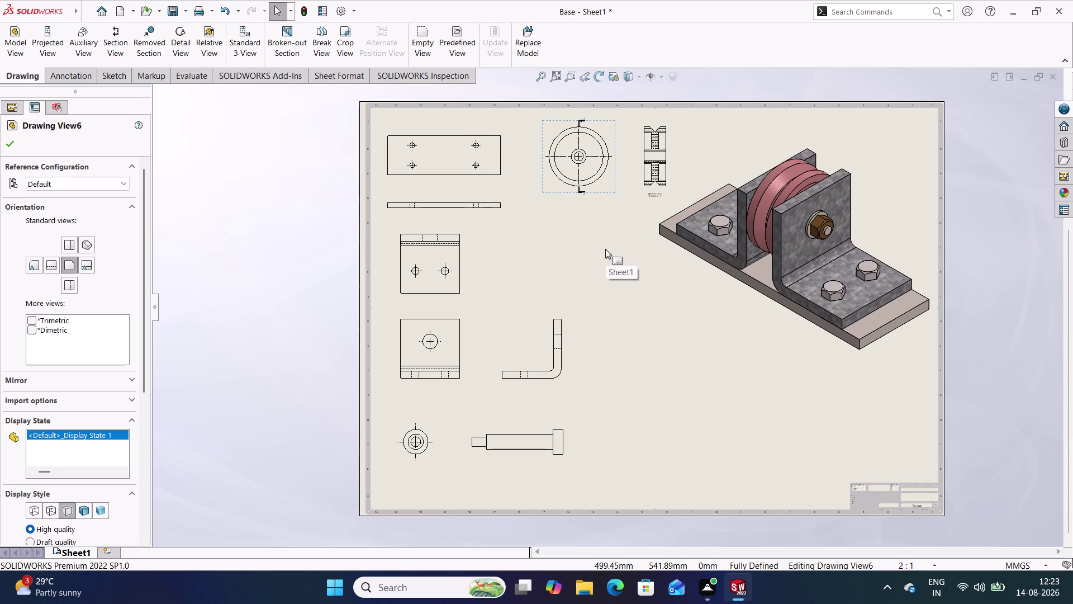
click(605, 248)
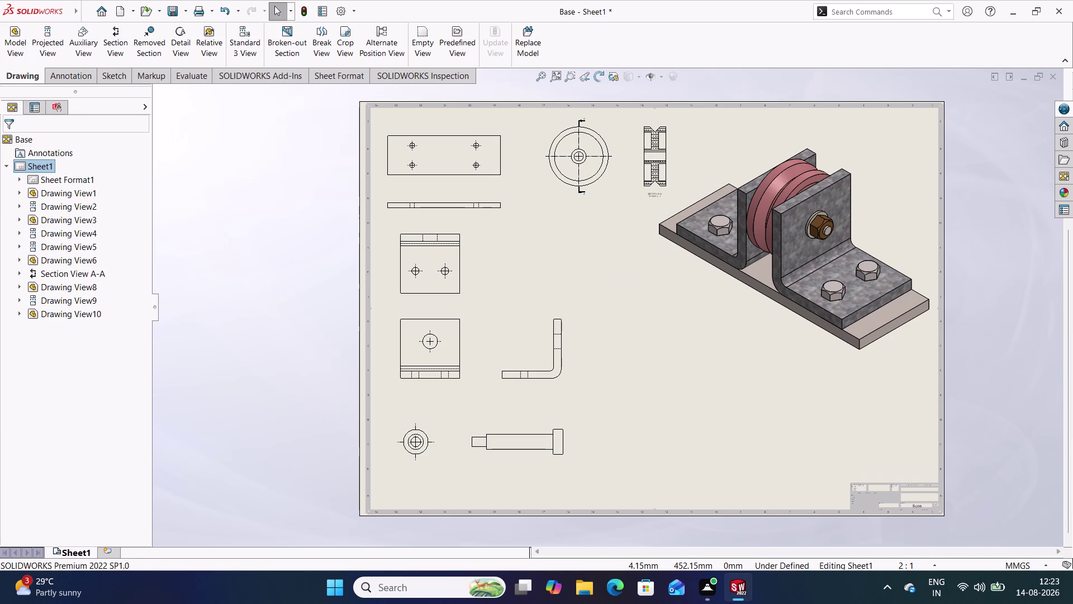
click(28, 49)
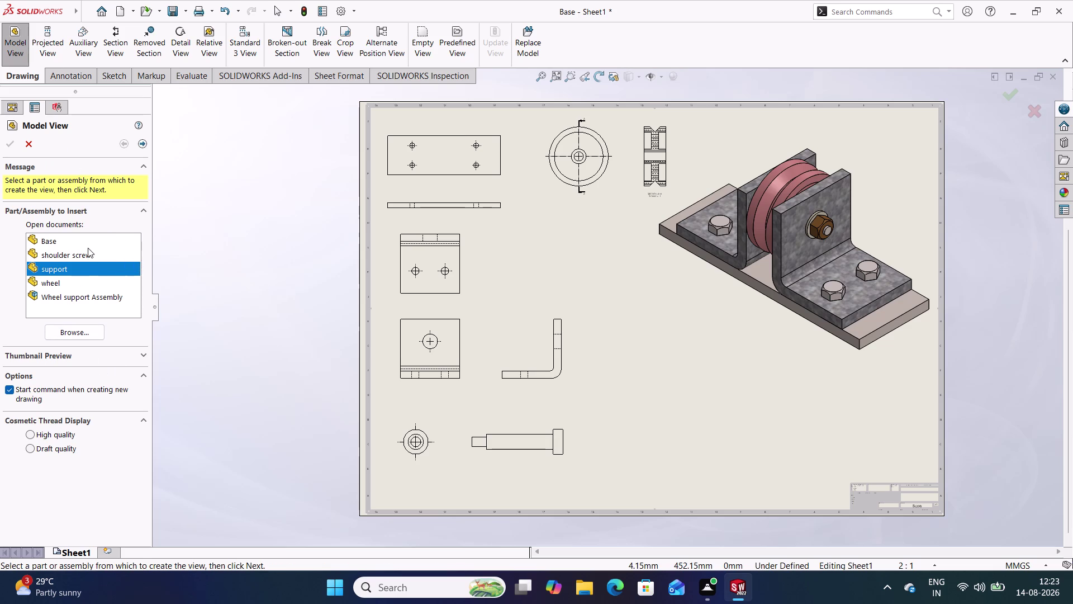
Insert a model view of Bolt.SLDPRT and place its front view mid-sheet.
click(74, 329)
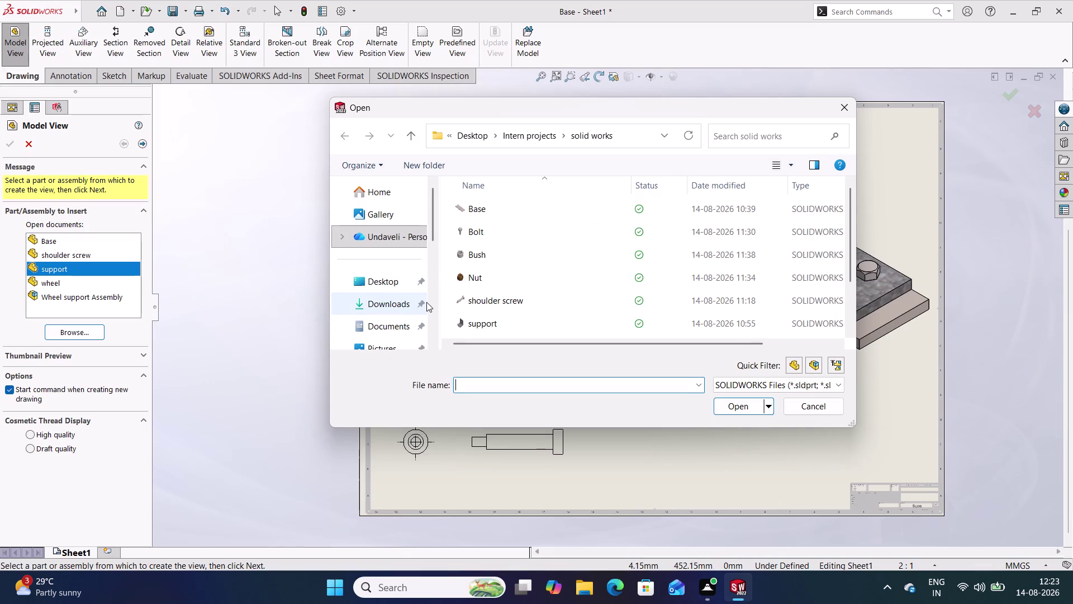
click(485, 236)
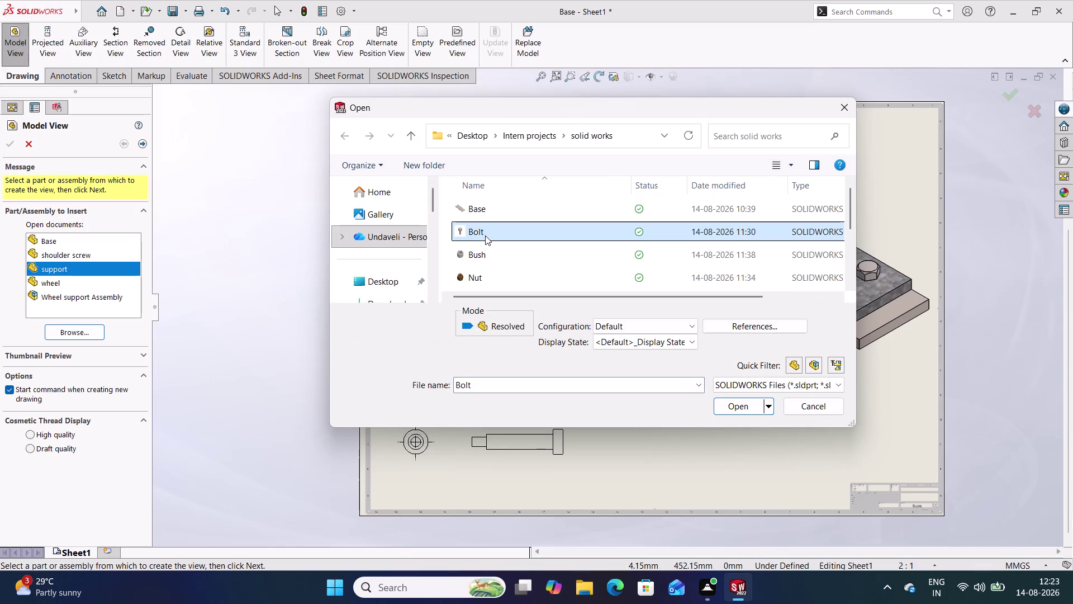
click(730, 403)
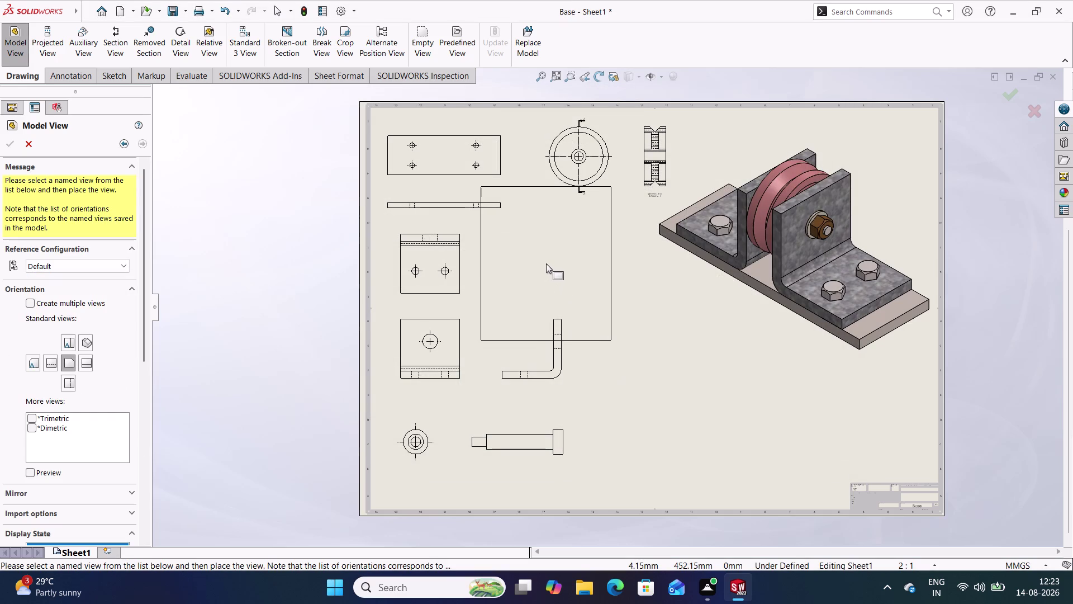
click(546, 264)
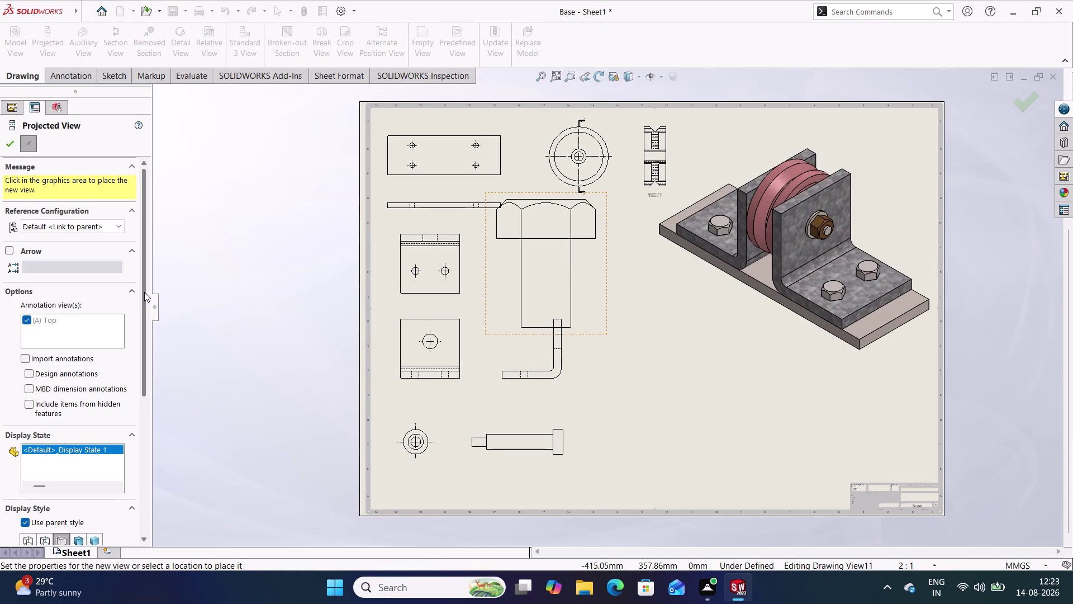
Switch the bolt view to a custom scale ratio and skip the projected view.
scroll(up, 3)
scroll(down, 3)
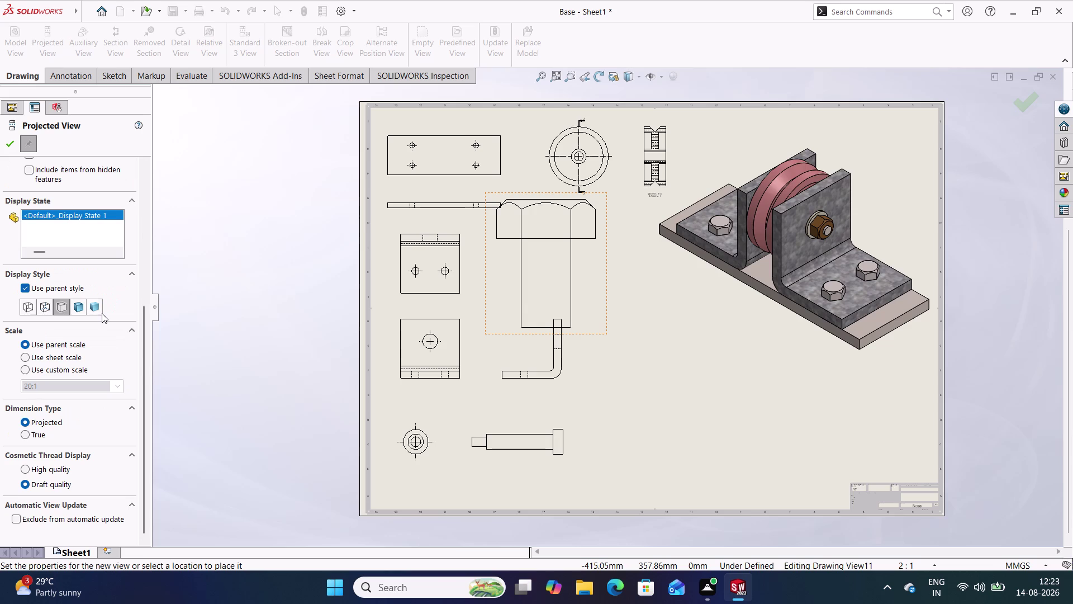
scroll(down, 3)
click(63, 372)
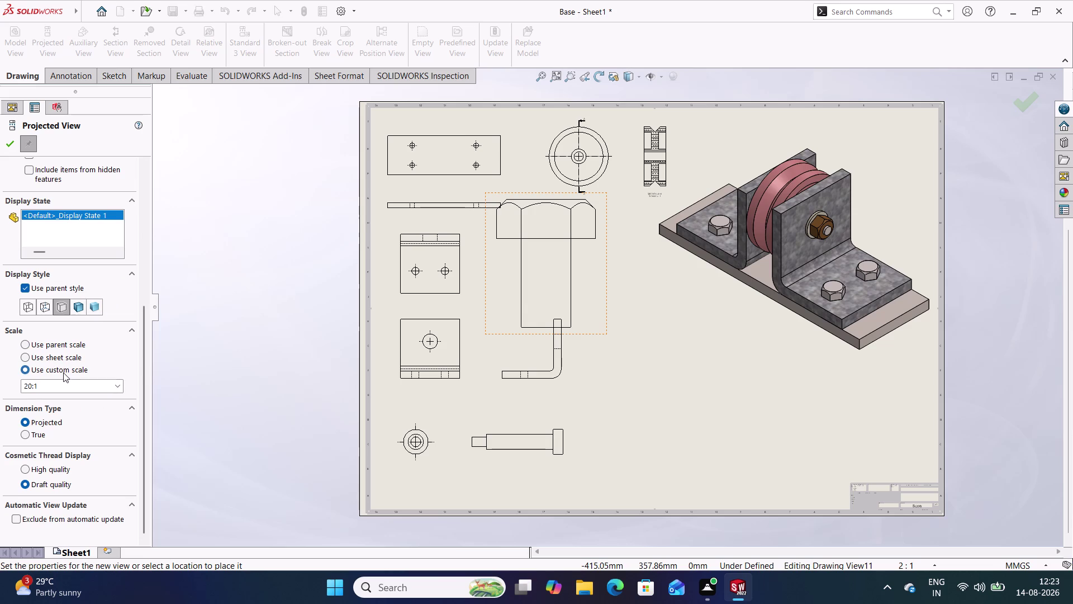
click(117, 386)
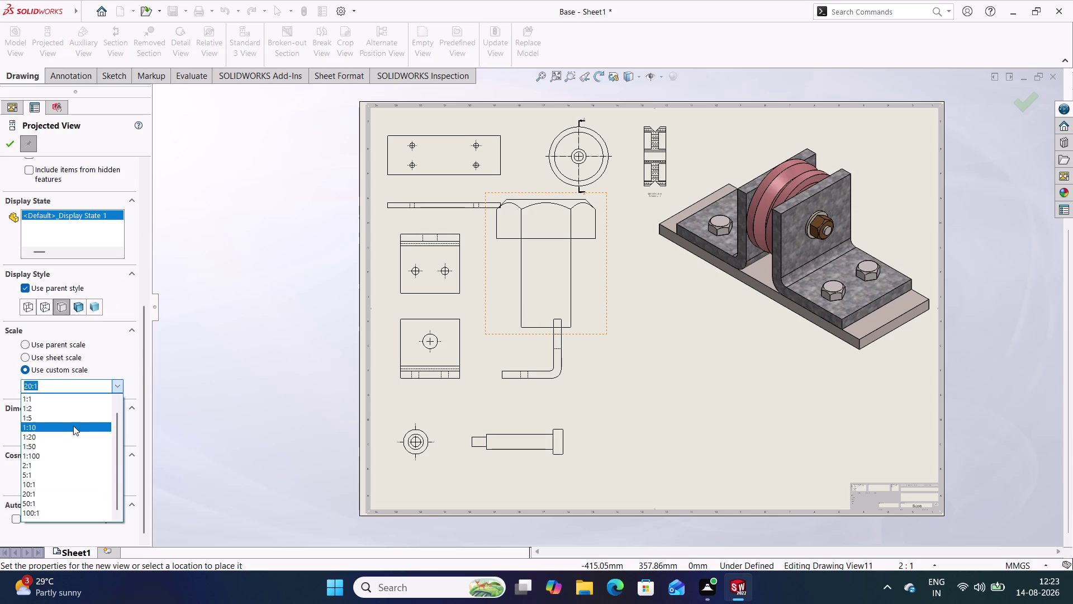
click(50, 472)
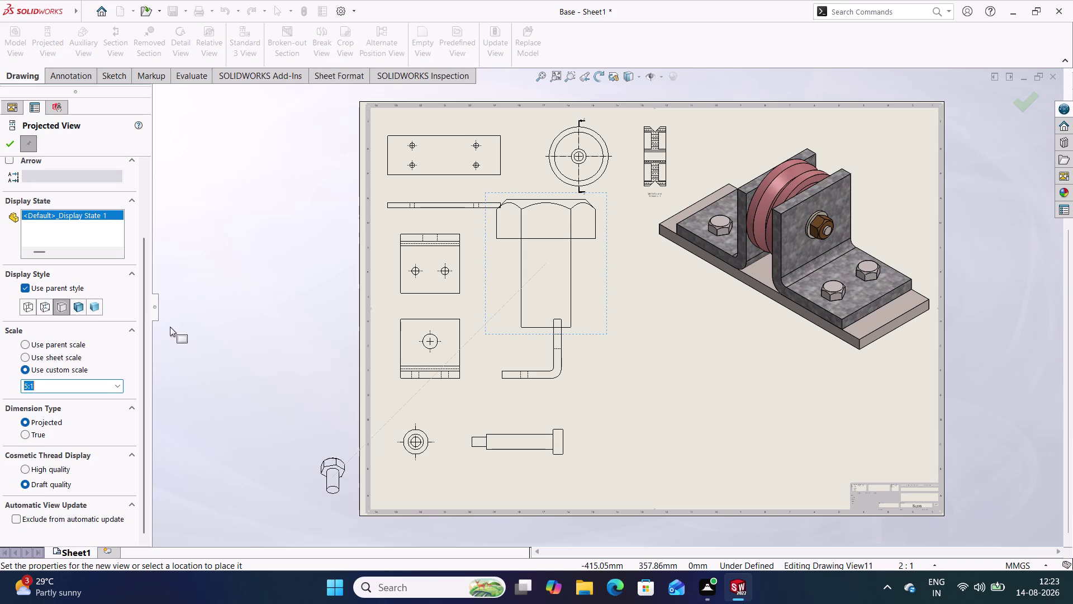
click(12, 145)
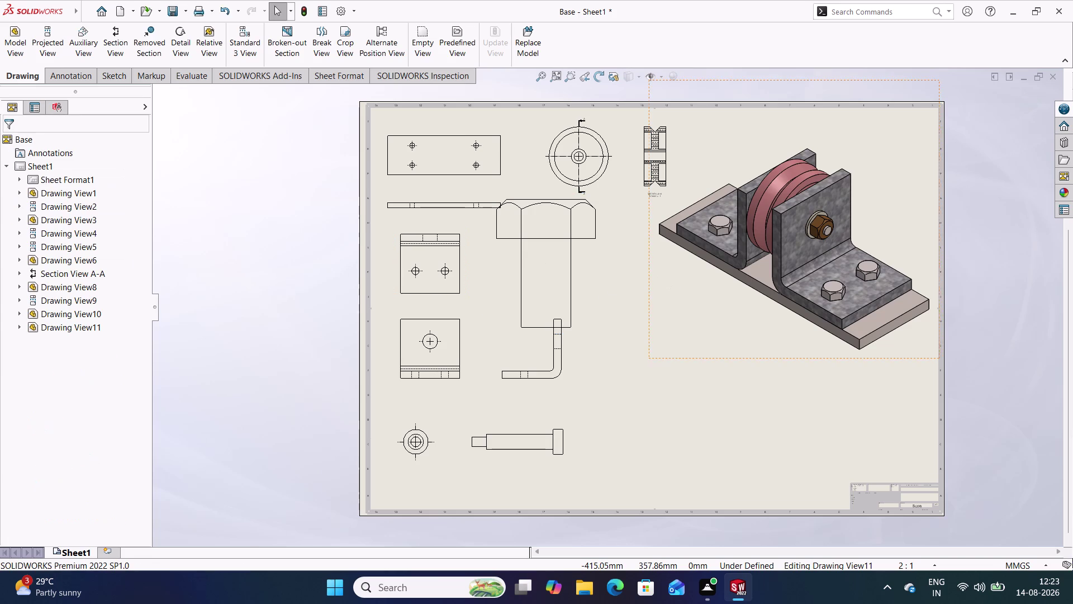
Change the bolt view's custom scale to 10:1, after briefly trying 5:1.
double_click(588, 282)
scroll(down, 3)
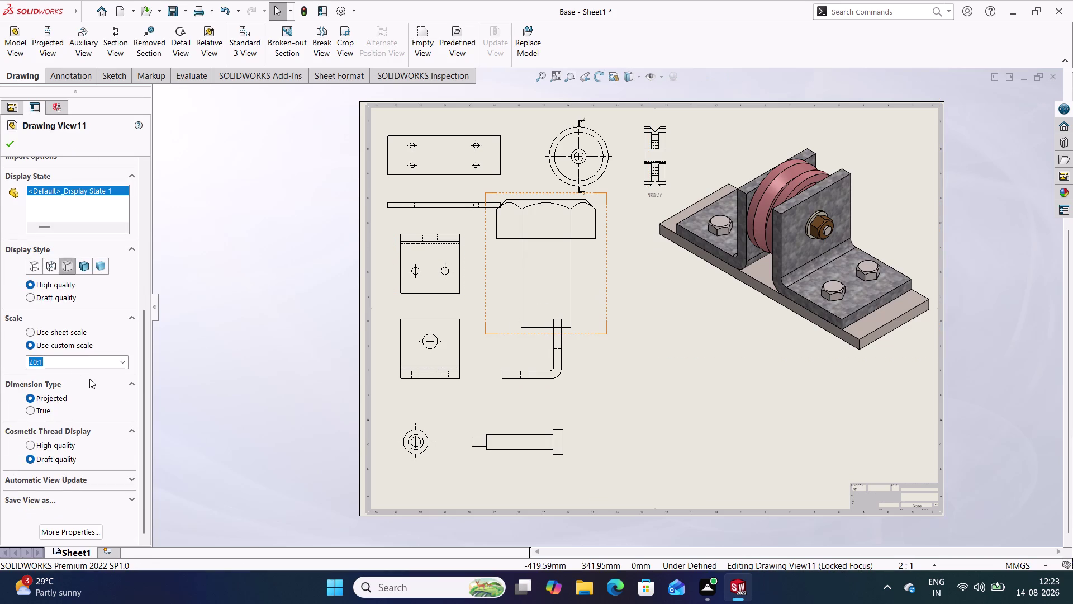
click(123, 362)
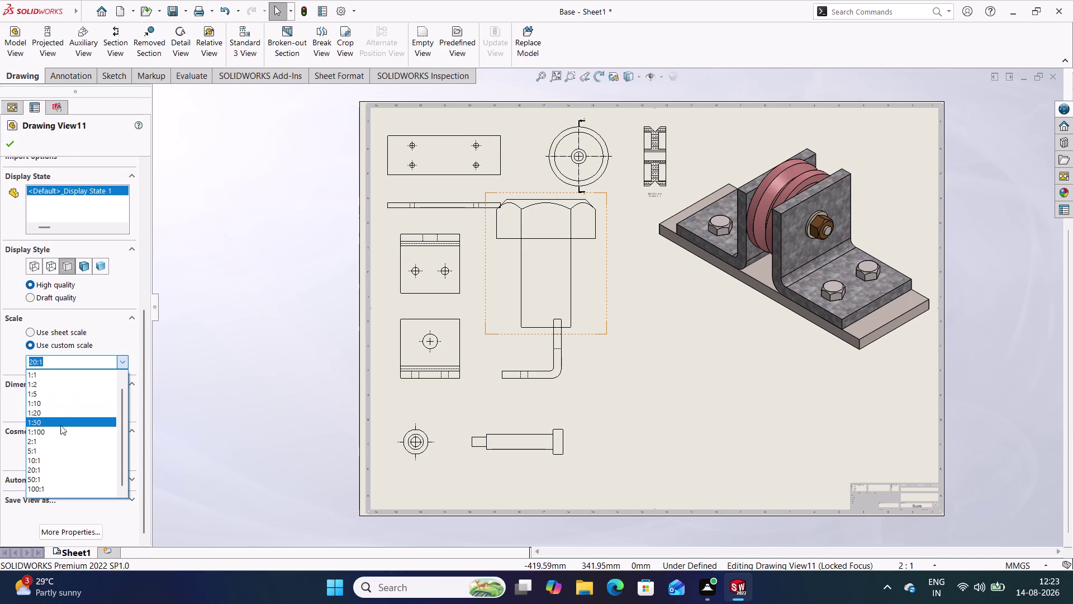
click(60, 447)
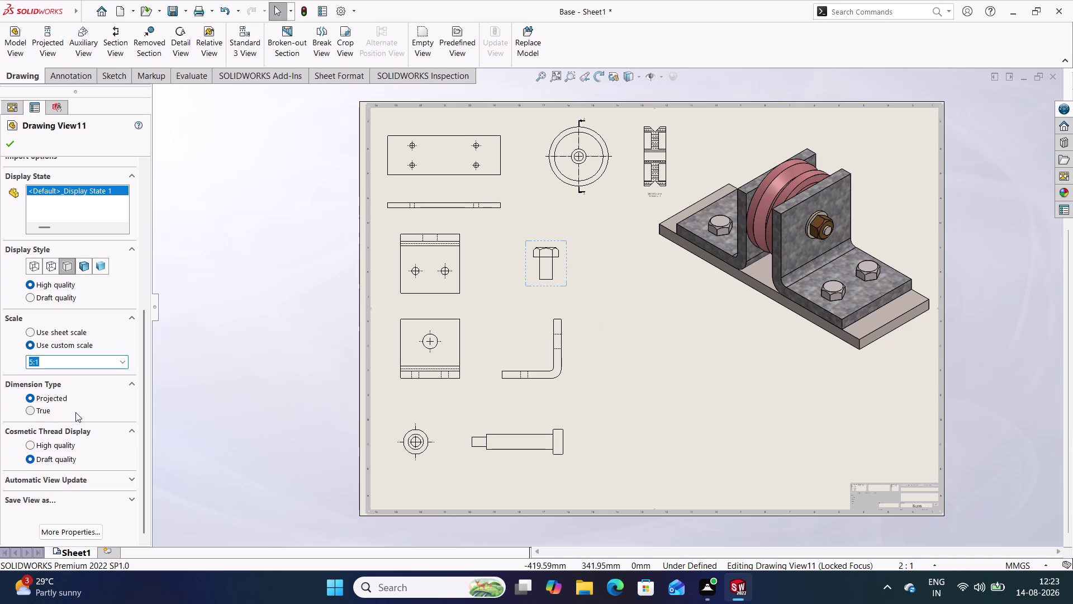
click(123, 362)
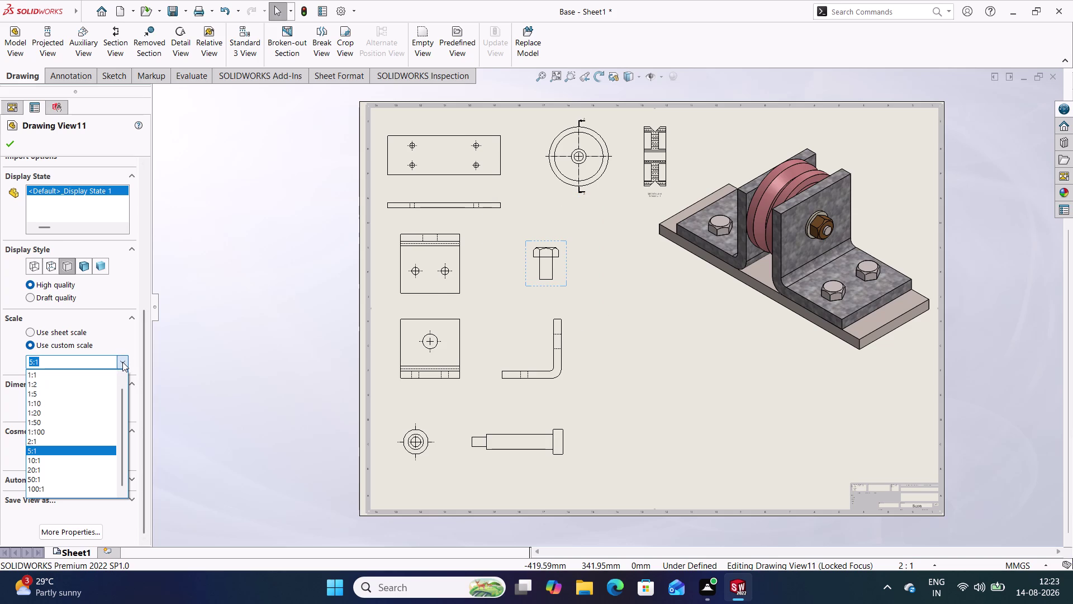
click(64, 460)
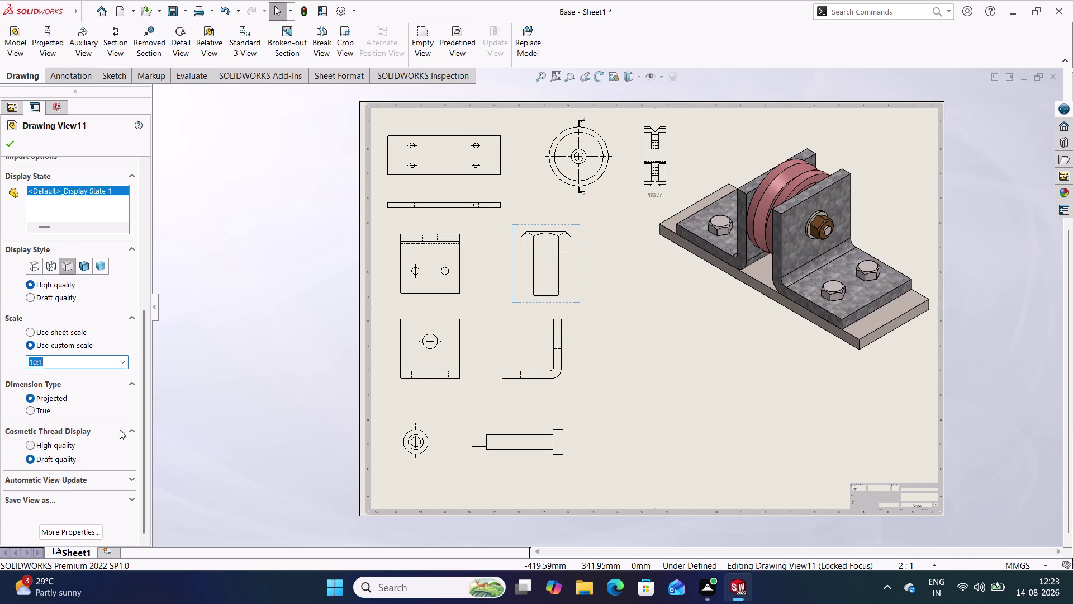
click(191, 283)
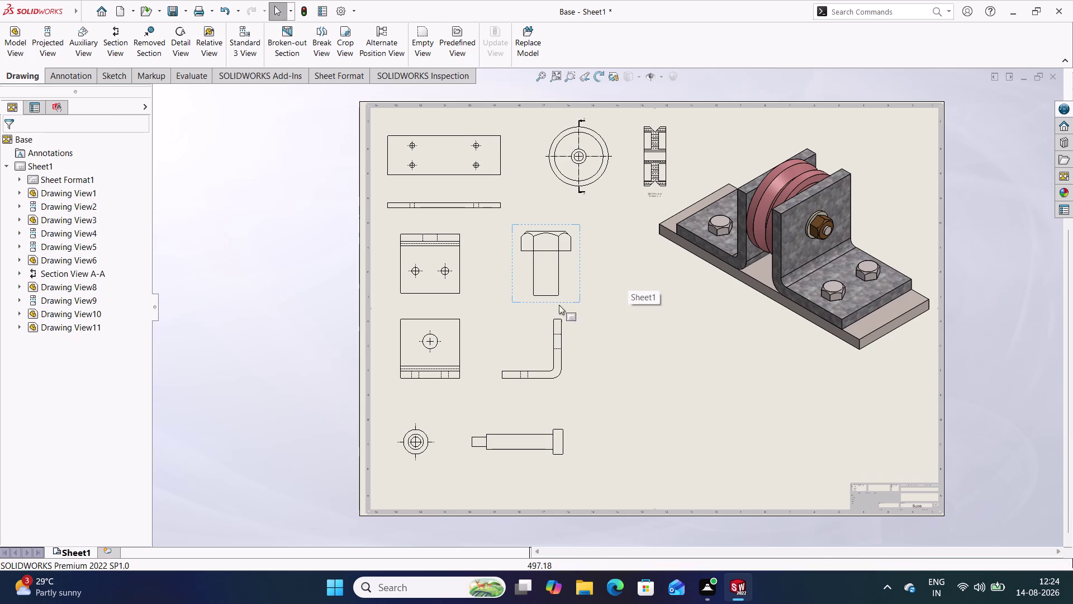
click(16, 48)
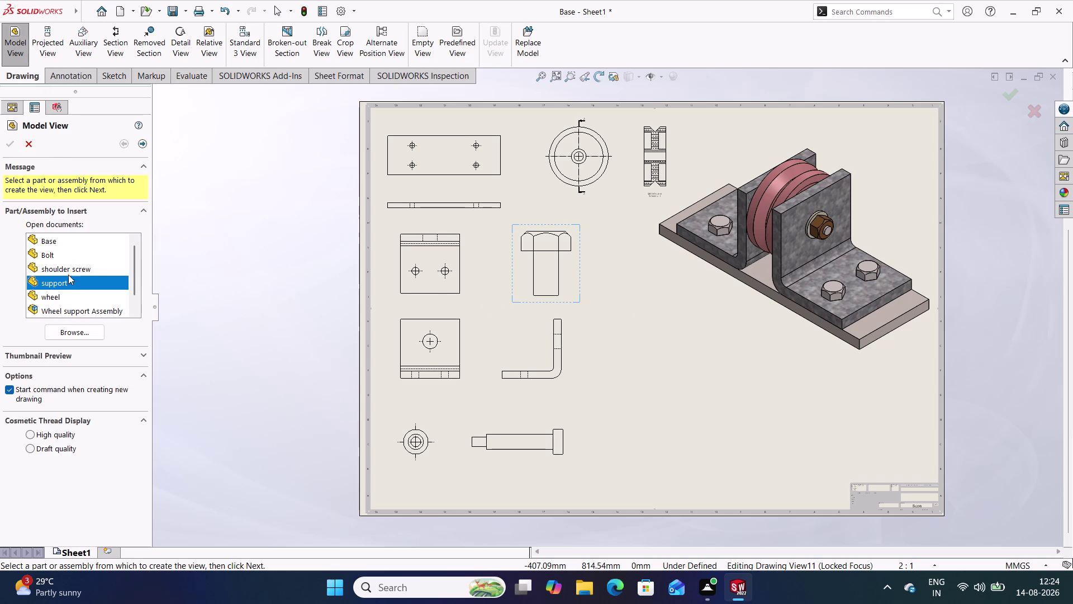
Insert the Nut part and place its view to the right of the bolt view.
click(71, 333)
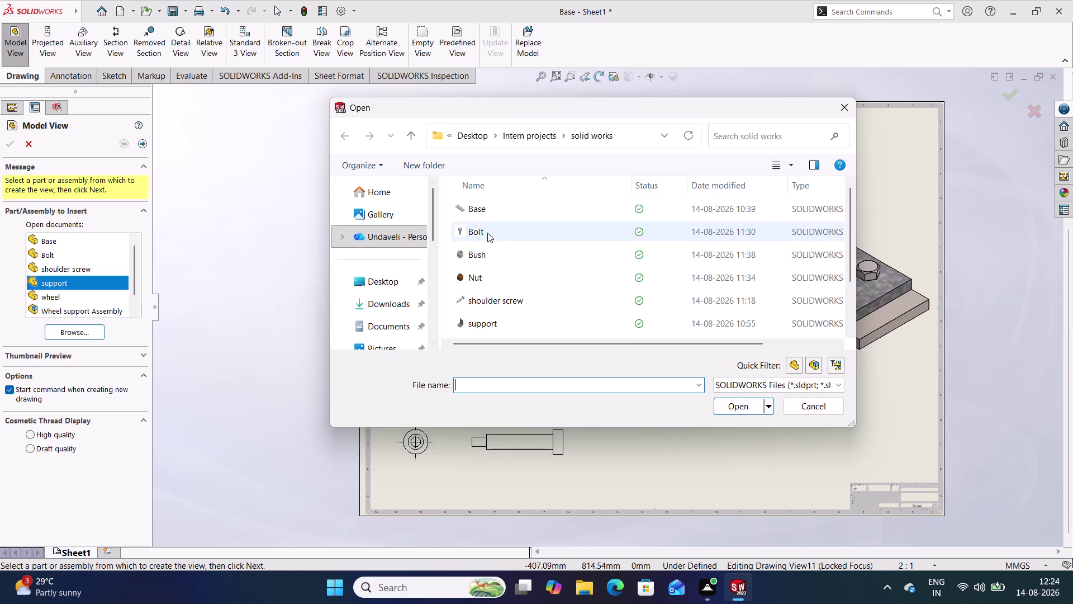
click(489, 281)
click(736, 402)
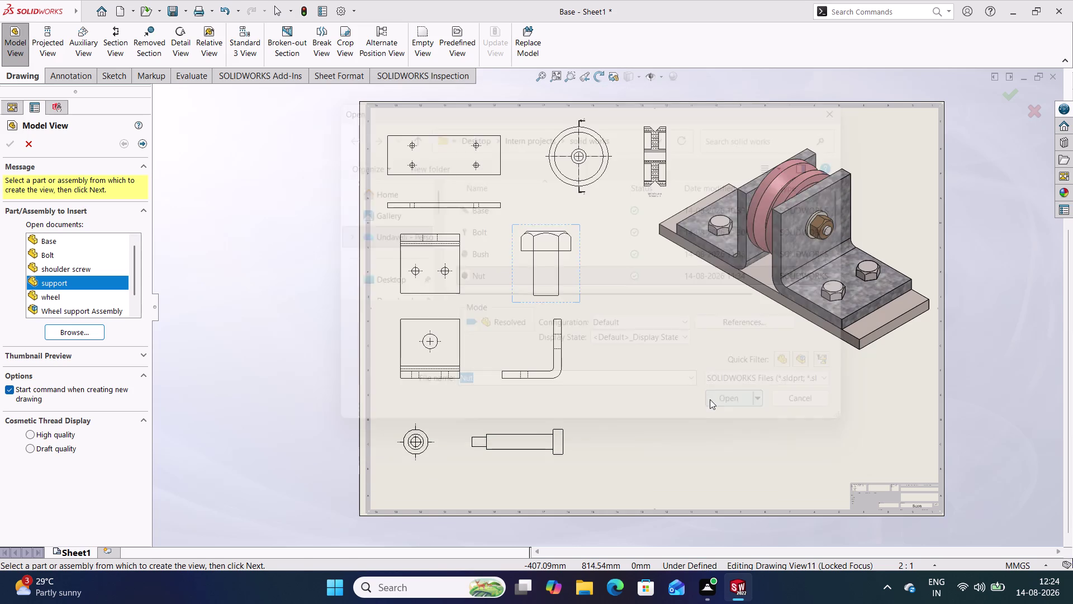
click(649, 281)
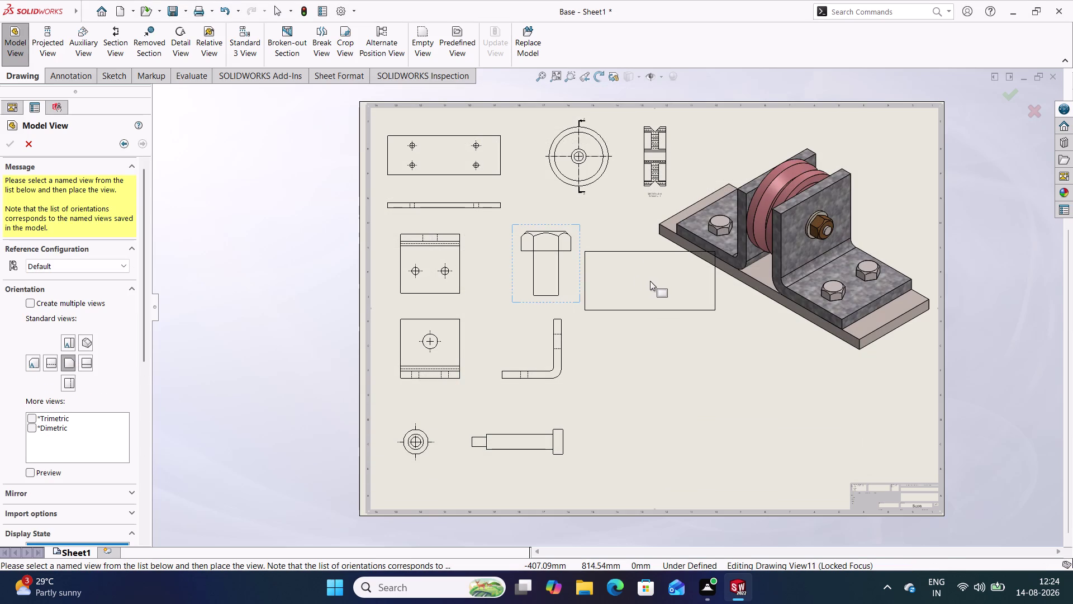
double_click(655, 315)
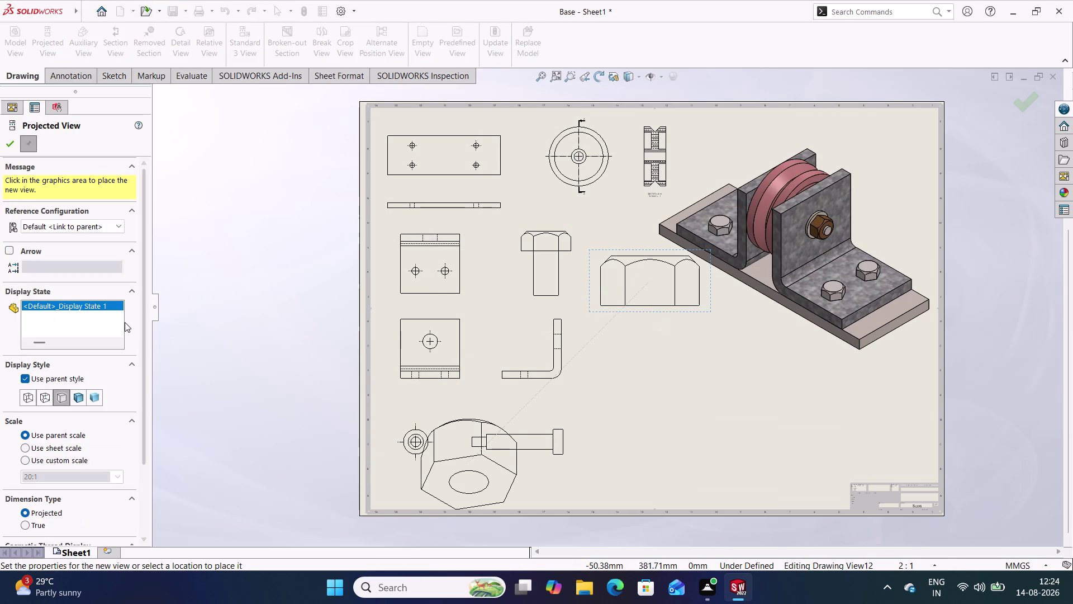
Skip the projected nut view and give the nut view a custom 10:1 scale.
scroll(down, 3)
click(14, 147)
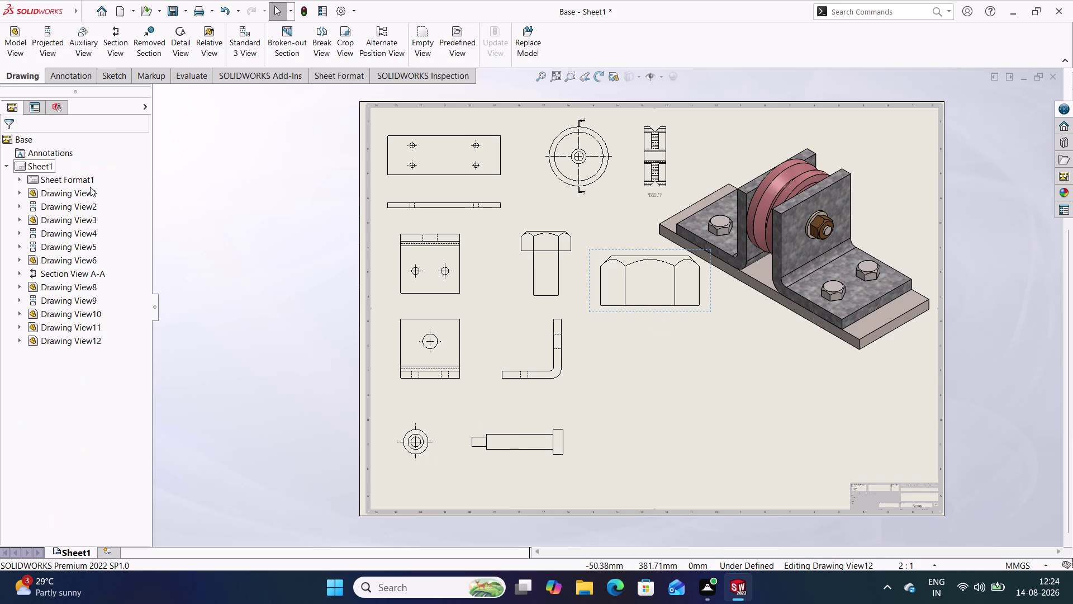
double_click(616, 310)
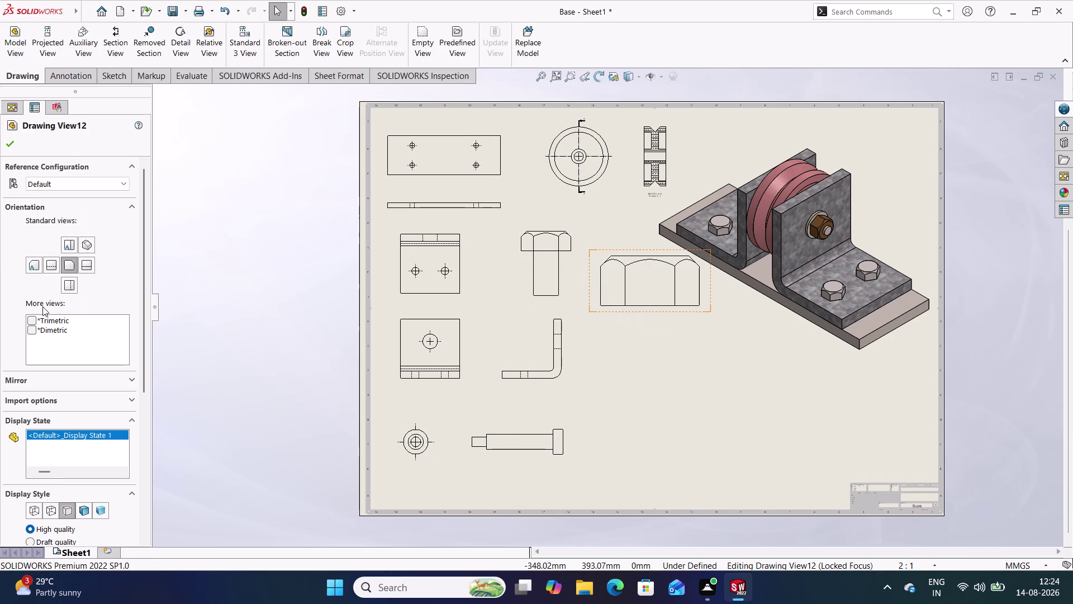
scroll(down, 3)
click(121, 359)
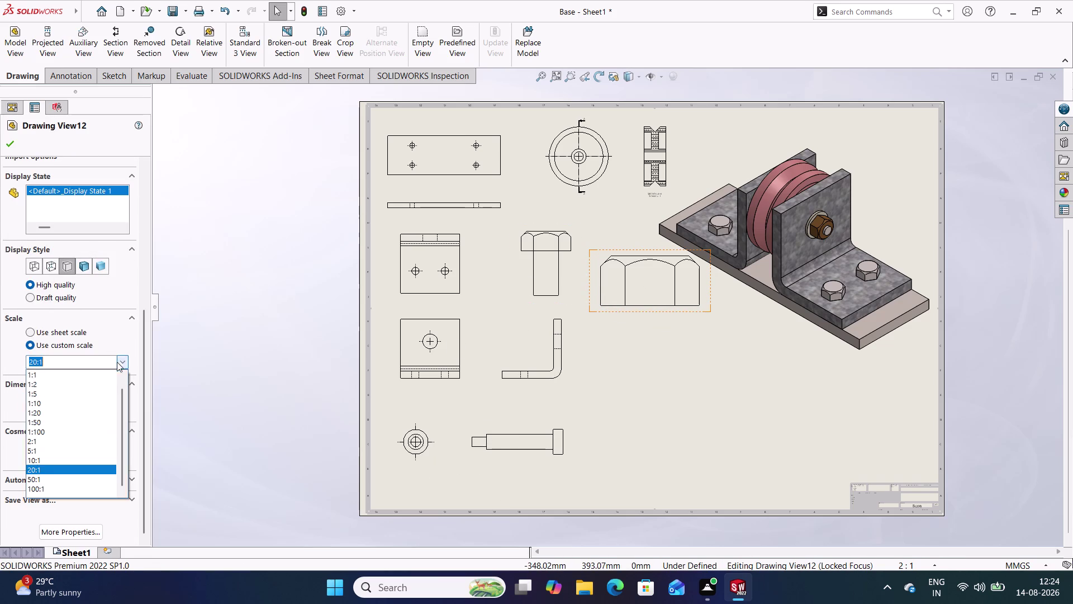
click(55, 460)
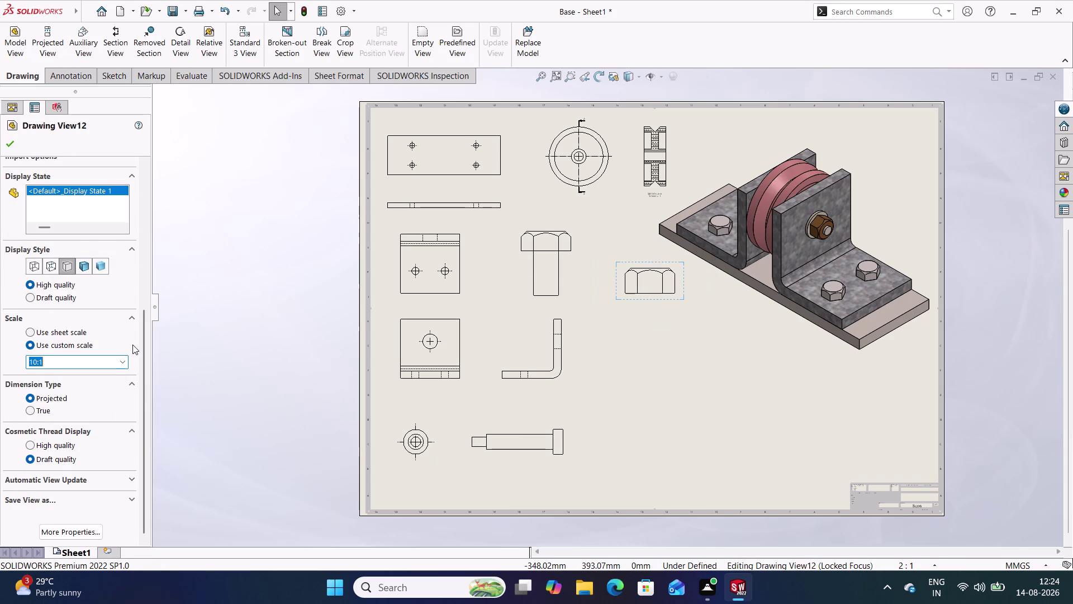
click(12, 142)
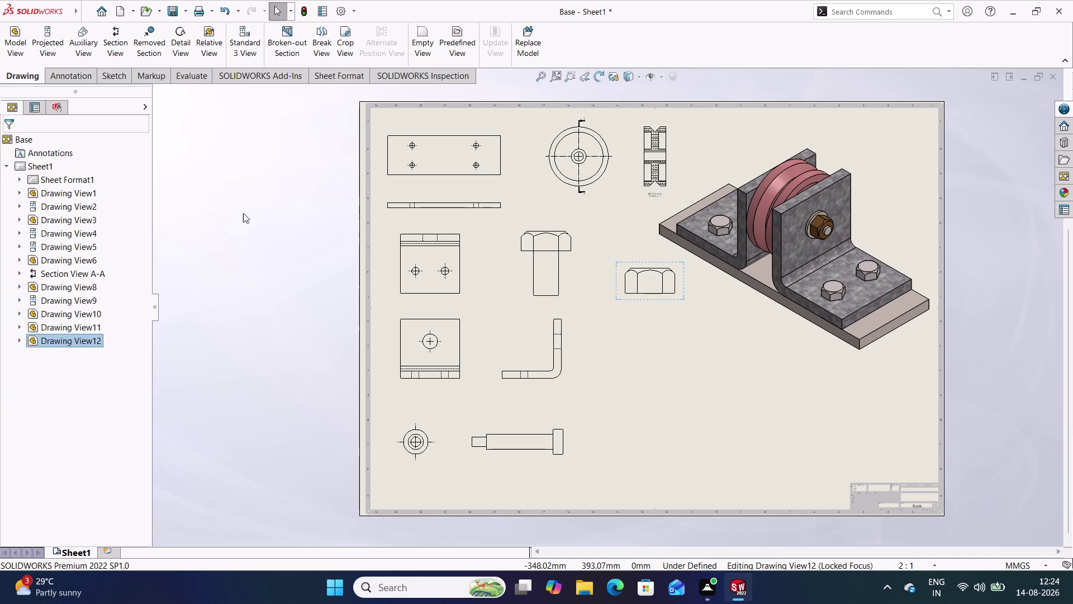
Drag the nut view into alignment beside the bolt view.
drag(618, 300, 607, 297)
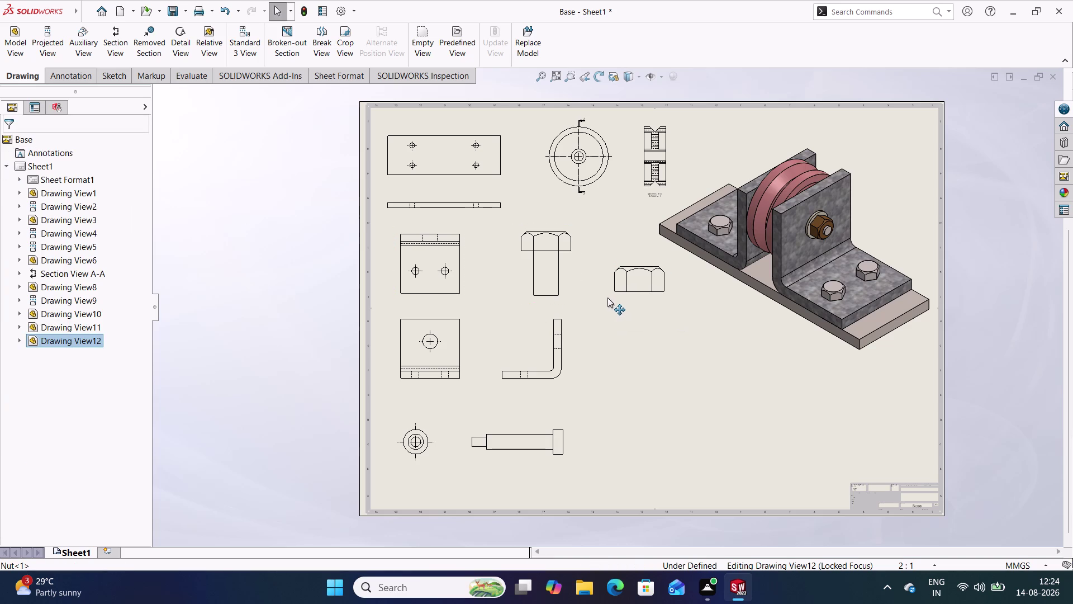
drag(608, 297, 601, 296)
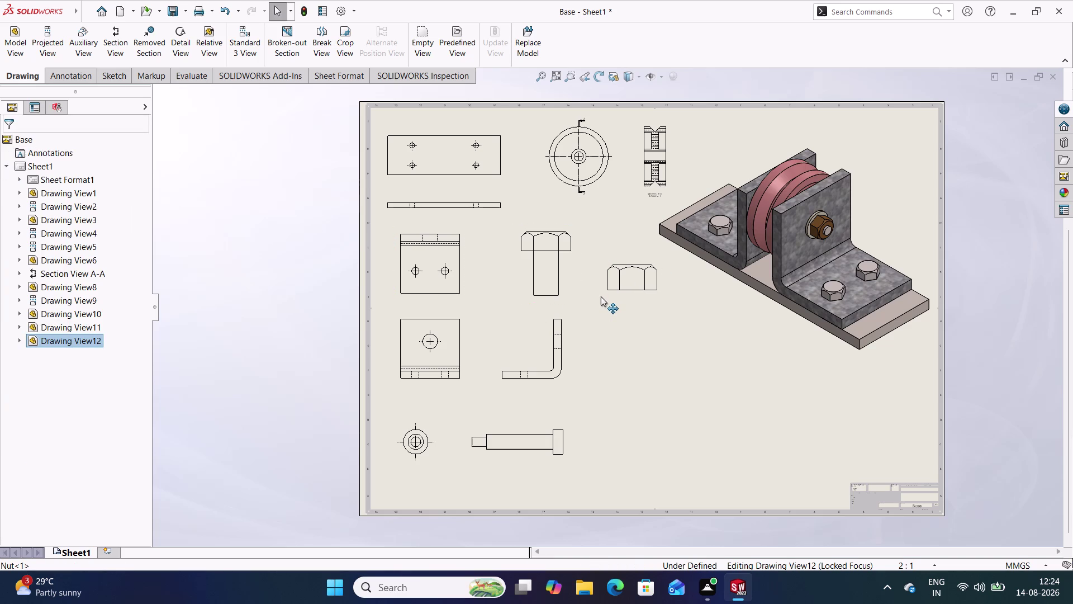
drag(601, 296, 600, 300)
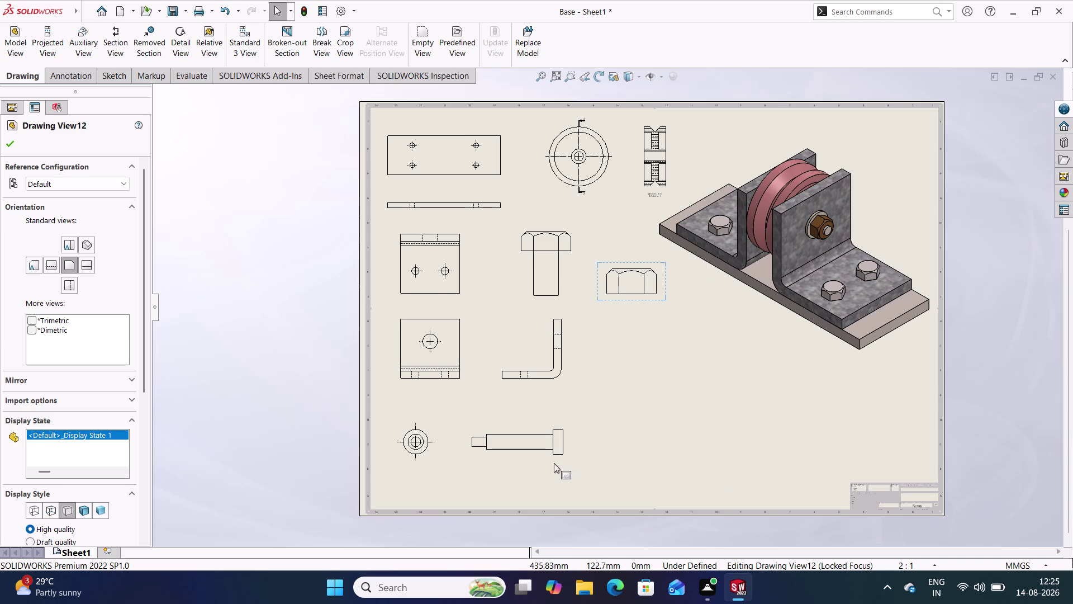
drag(480, 461, 502, 461)
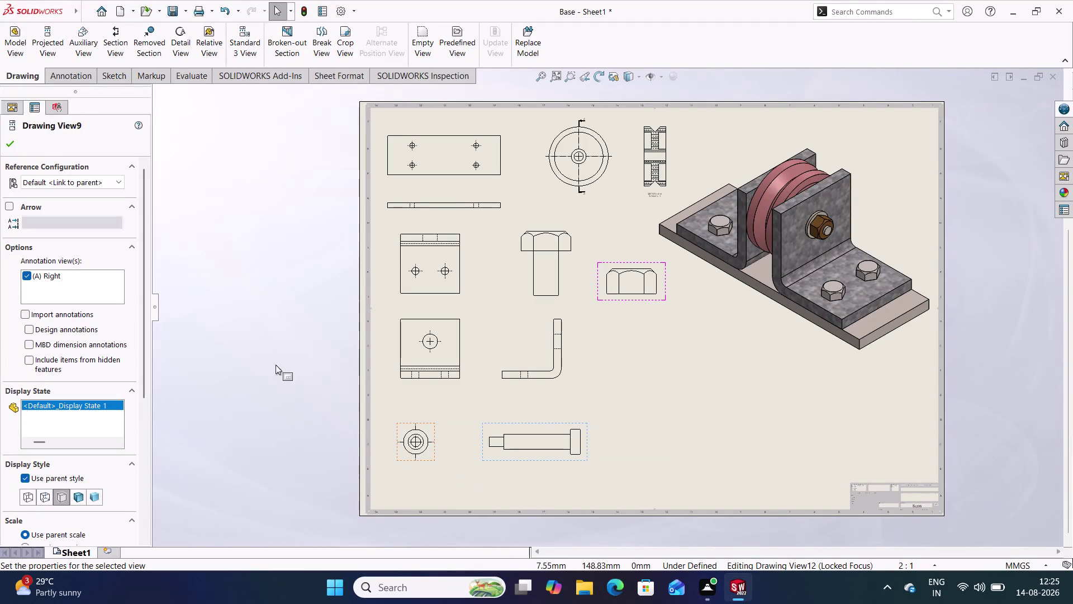
Move the shoulder screw views up into the row beside the bracket view.
click(13, 147)
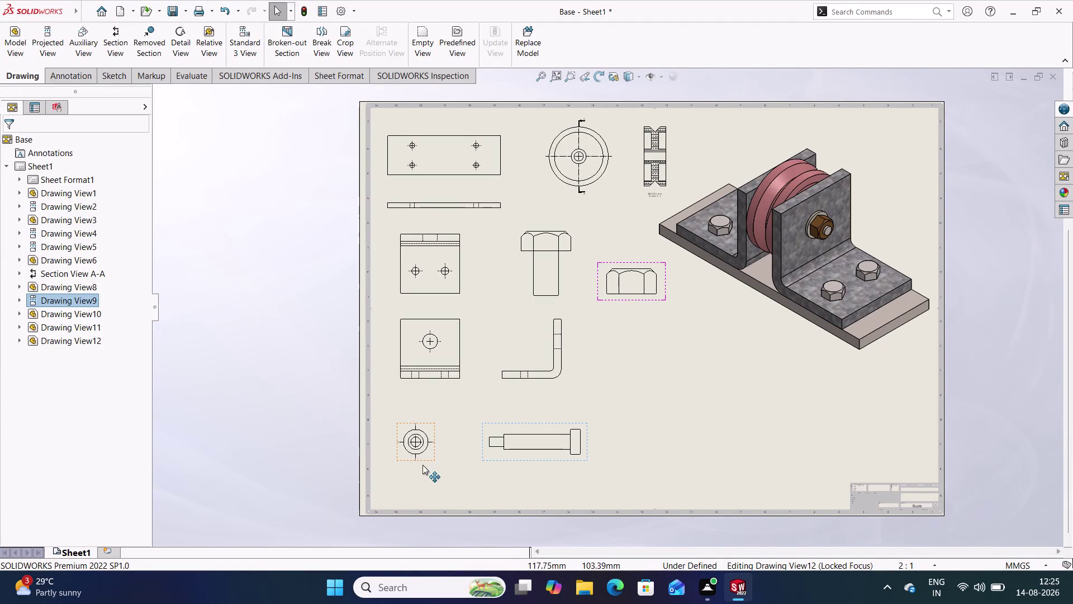
drag(434, 456, 669, 377)
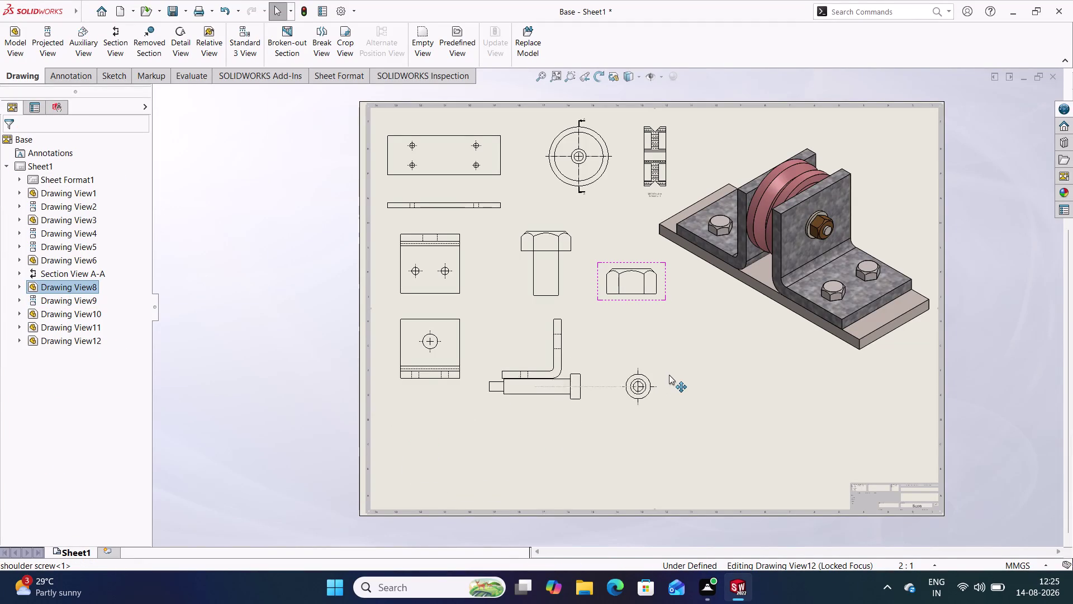
drag(669, 377, 642, 356)
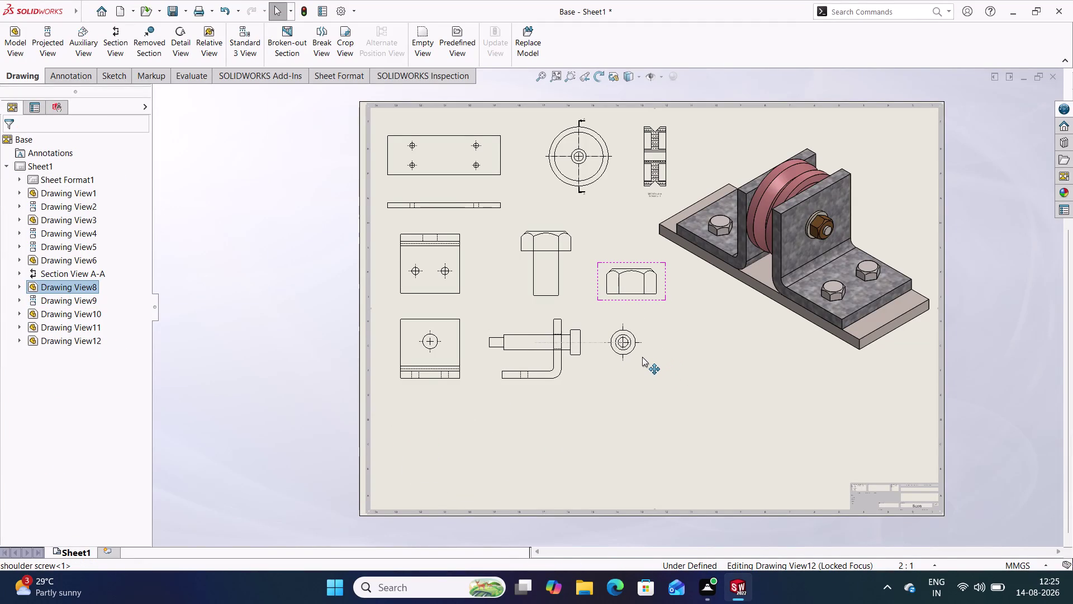
drag(642, 357, 642, 356)
drag(504, 354, 546, 360)
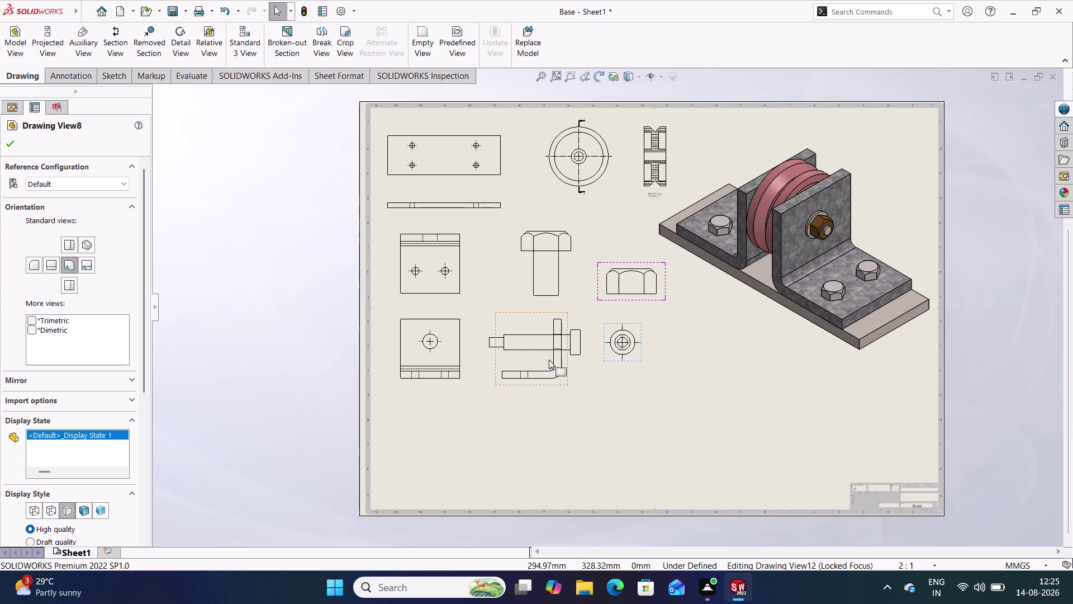
drag(546, 360, 578, 359)
Place the screw side view just right of the screw end view.
click(581, 386)
drag(580, 361, 642, 355)
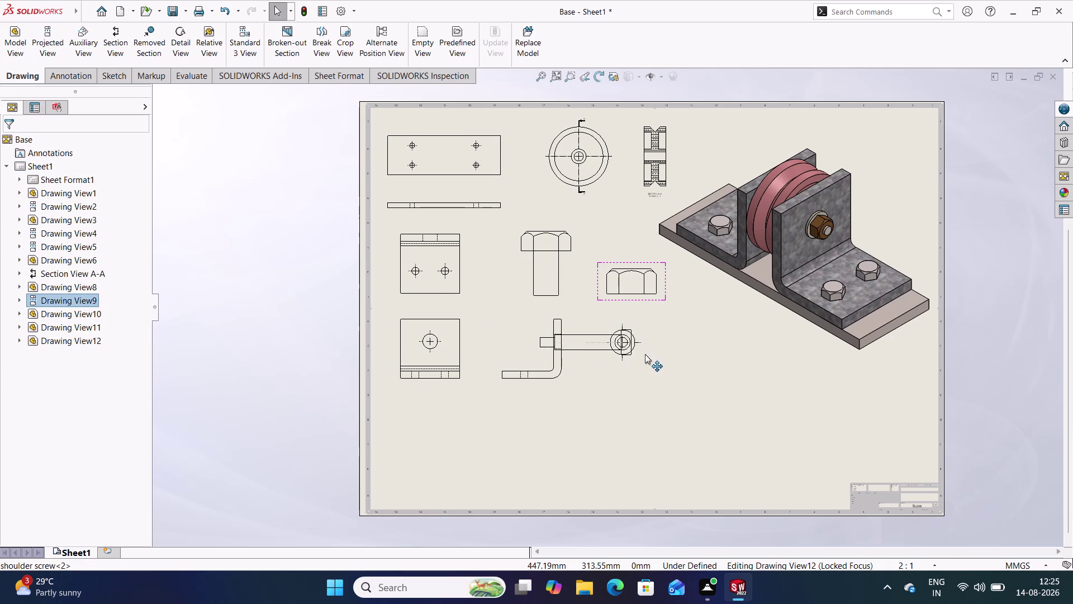
drag(642, 354, 785, 351)
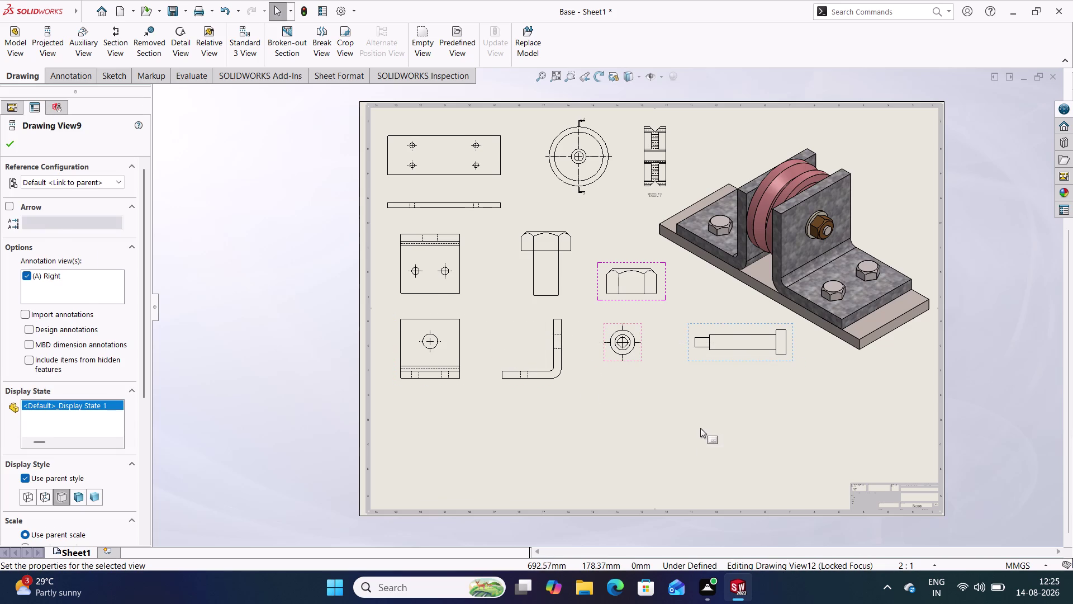
click(701, 428)
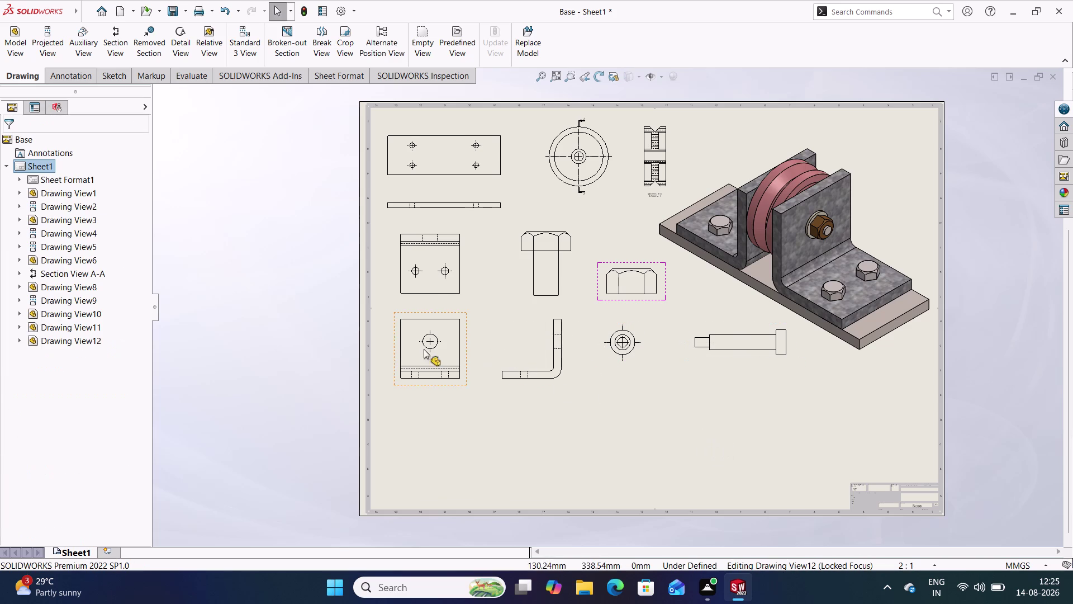
drag(755, 362, 742, 364)
click(680, 437)
click(13, 39)
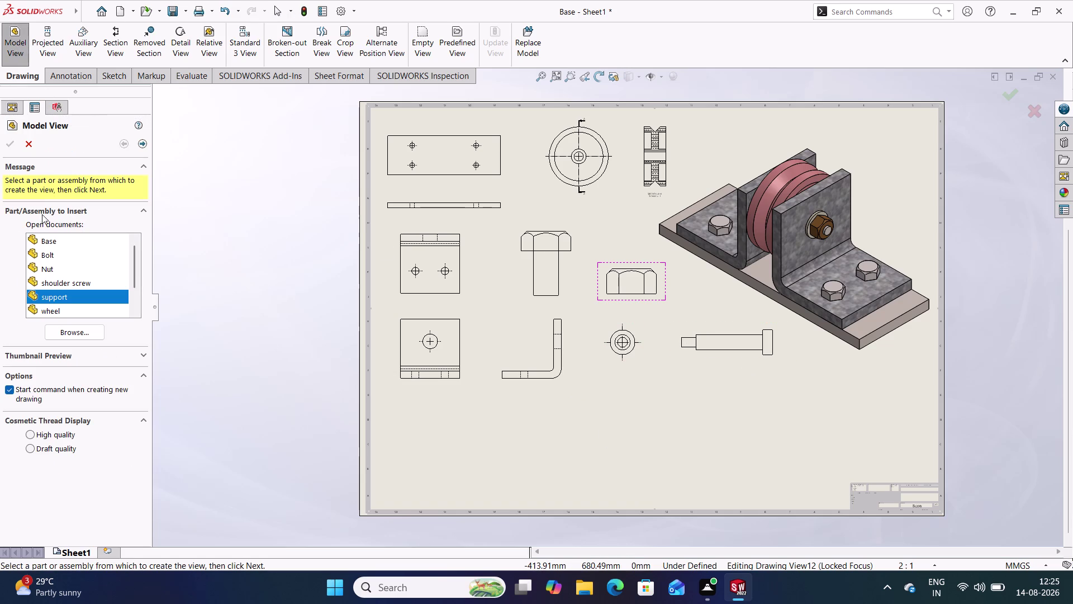
Insert the Bush part: front view at lower left, projected circular view above it.
click(78, 331)
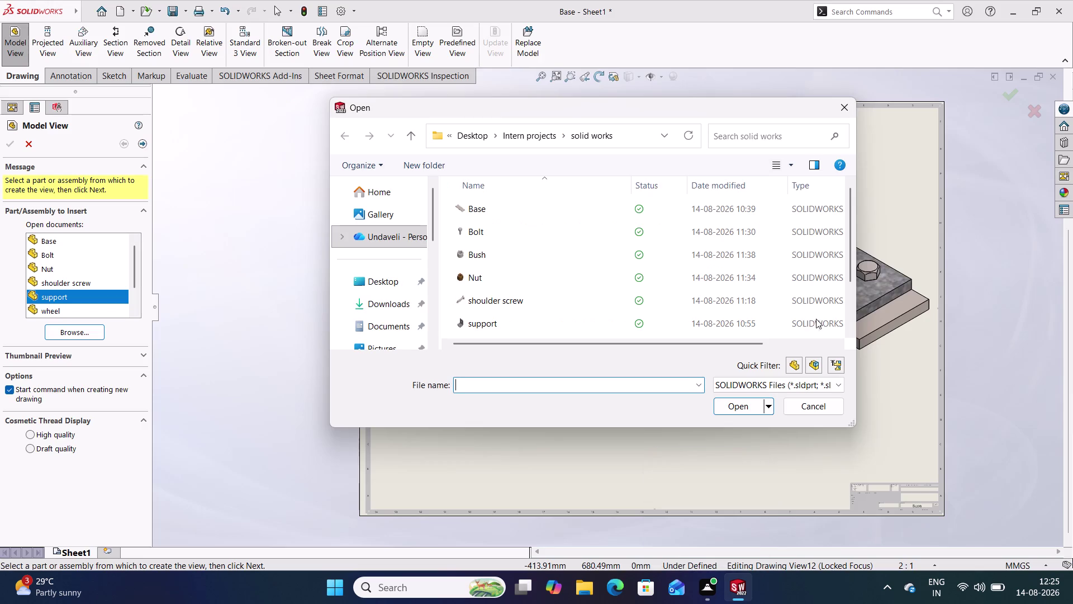
click(485, 257)
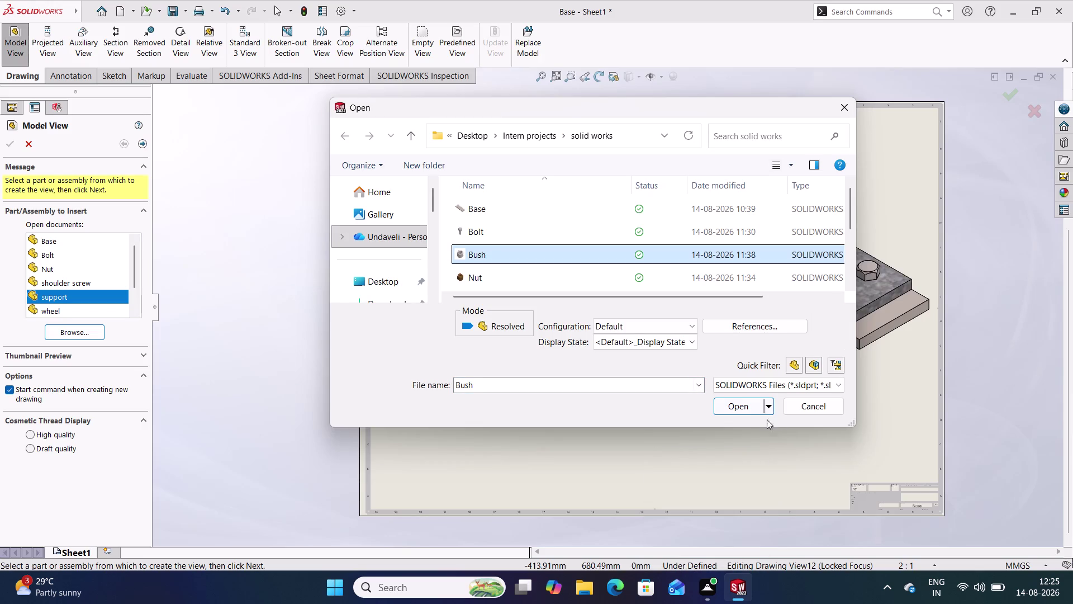
click(746, 402)
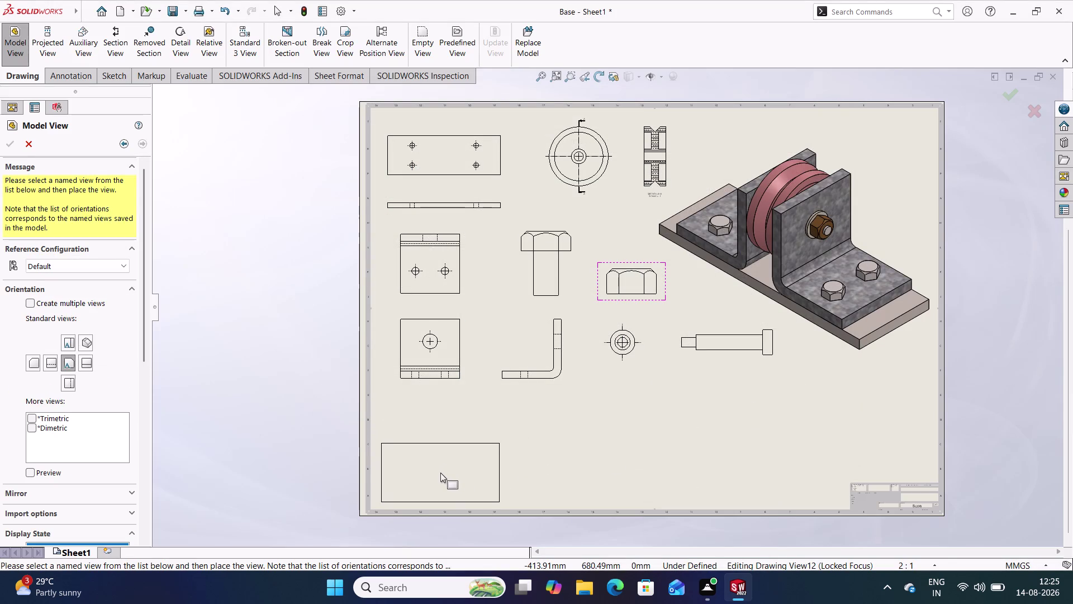
click(440, 472)
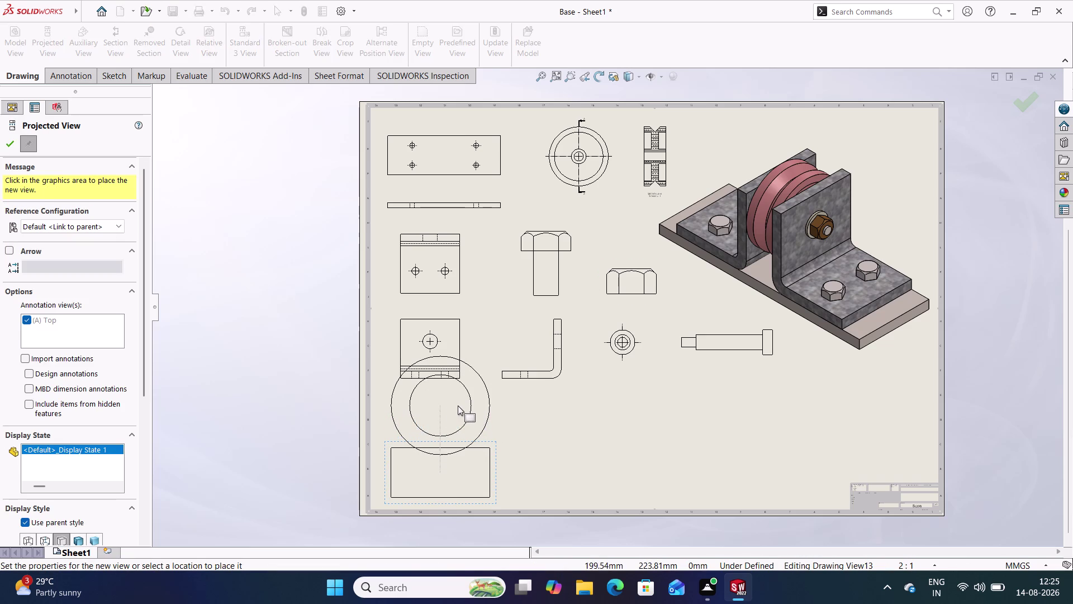
click(456, 412)
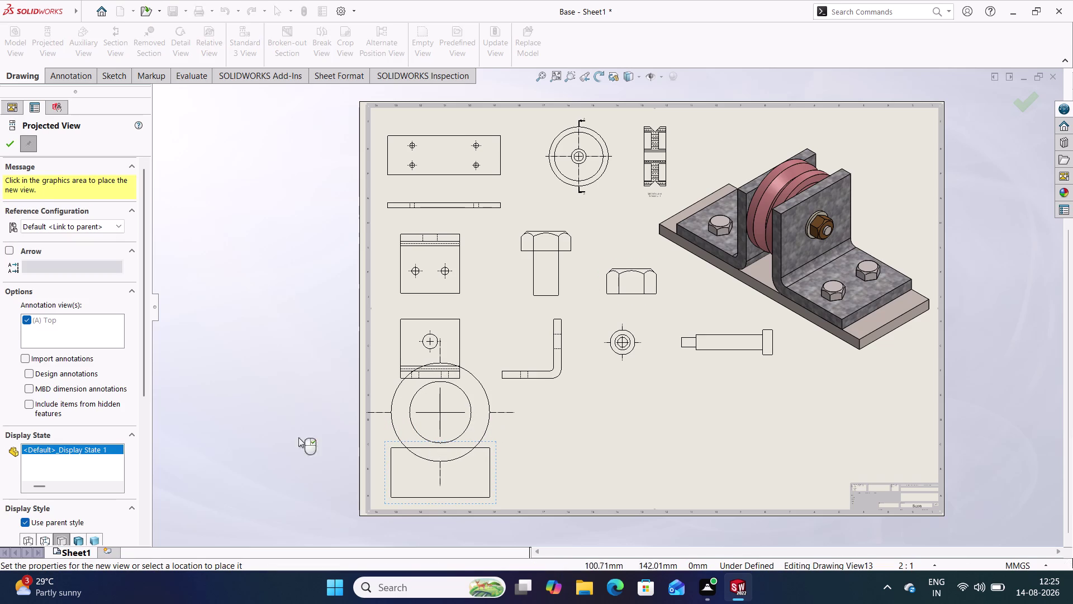
click(8, 142)
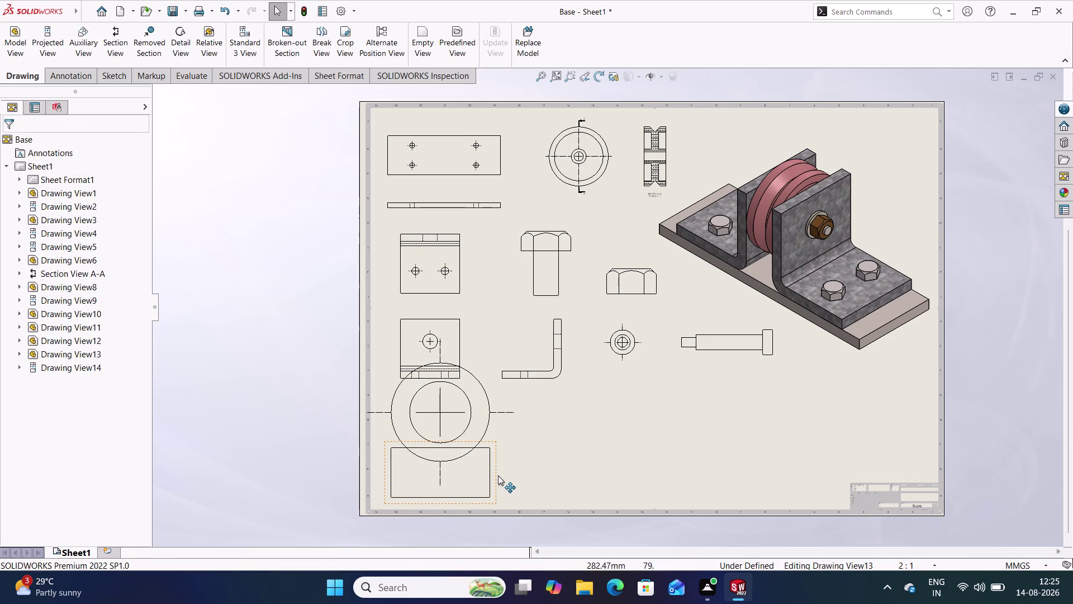
Set the bush view to a custom 10:1 scale.
double_click(497, 473)
scroll(down, 3)
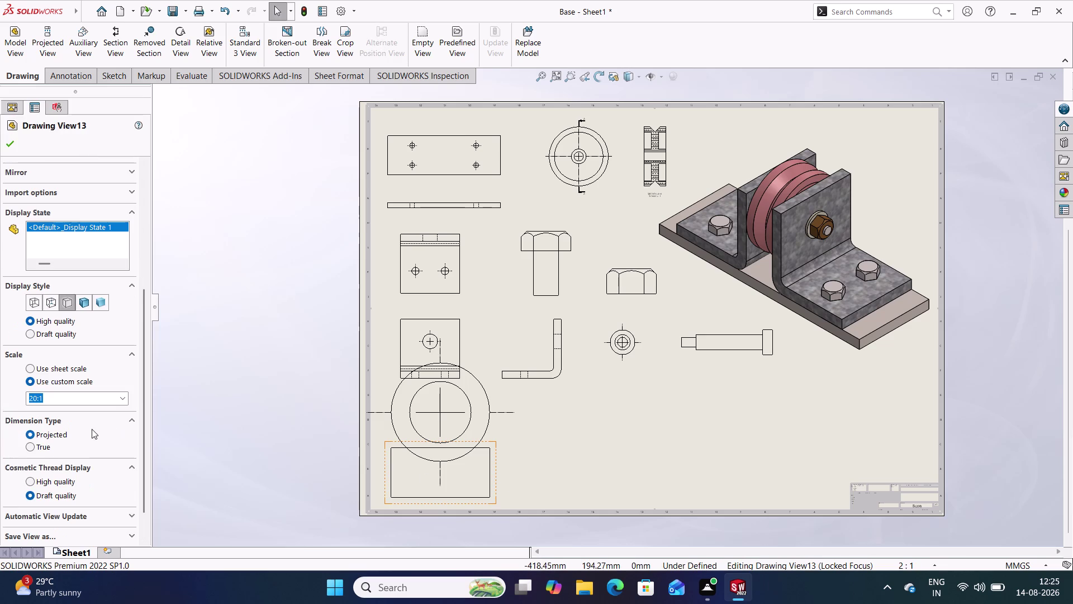
click(127, 396)
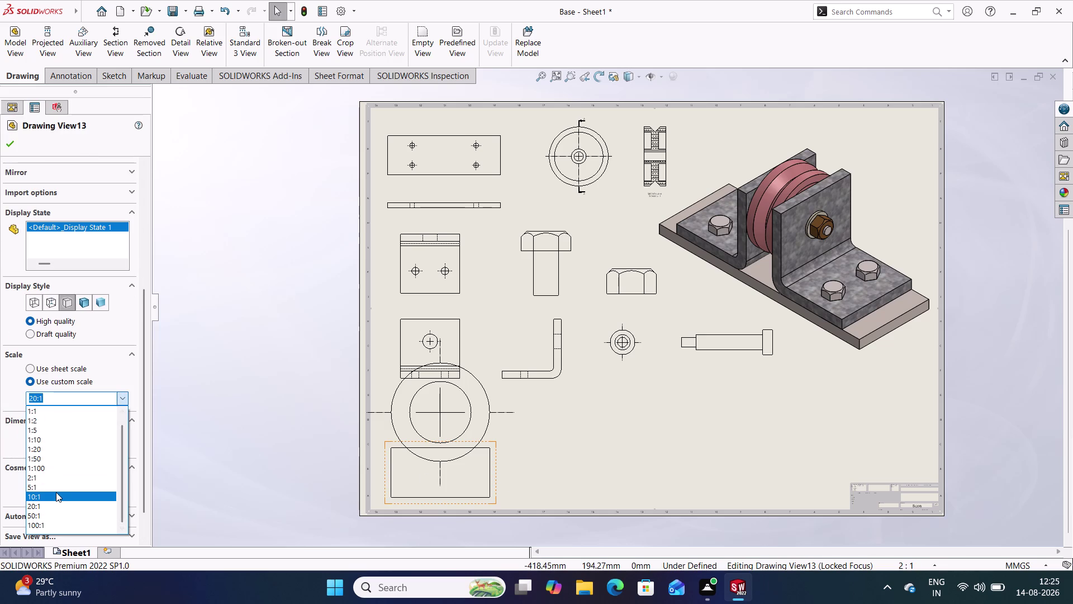
click(55, 494)
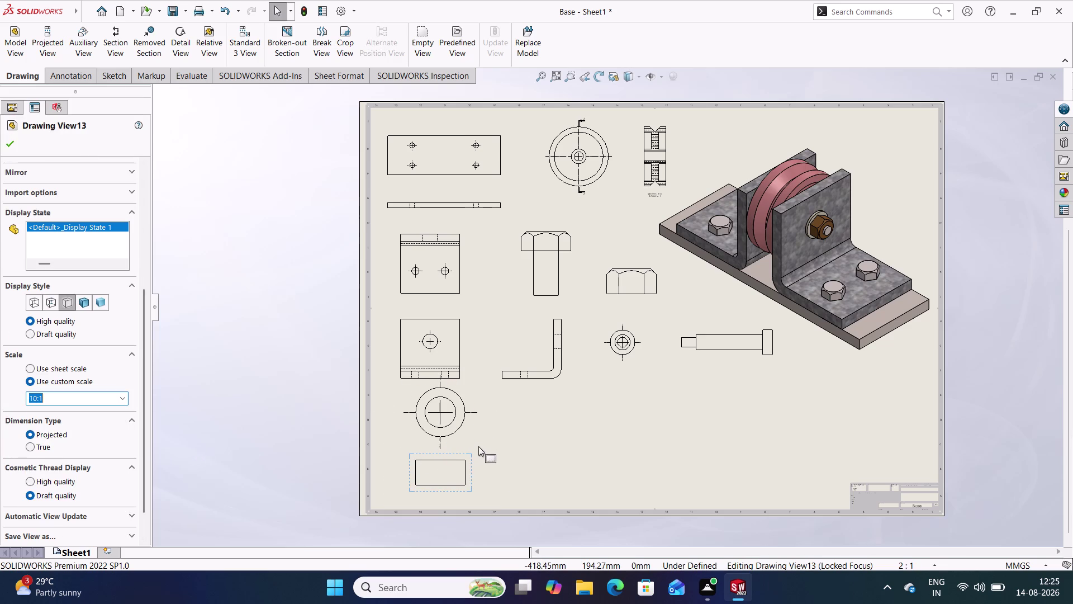
Drag the two bush views into a neat stack below the left column.
drag(474, 461, 465, 470)
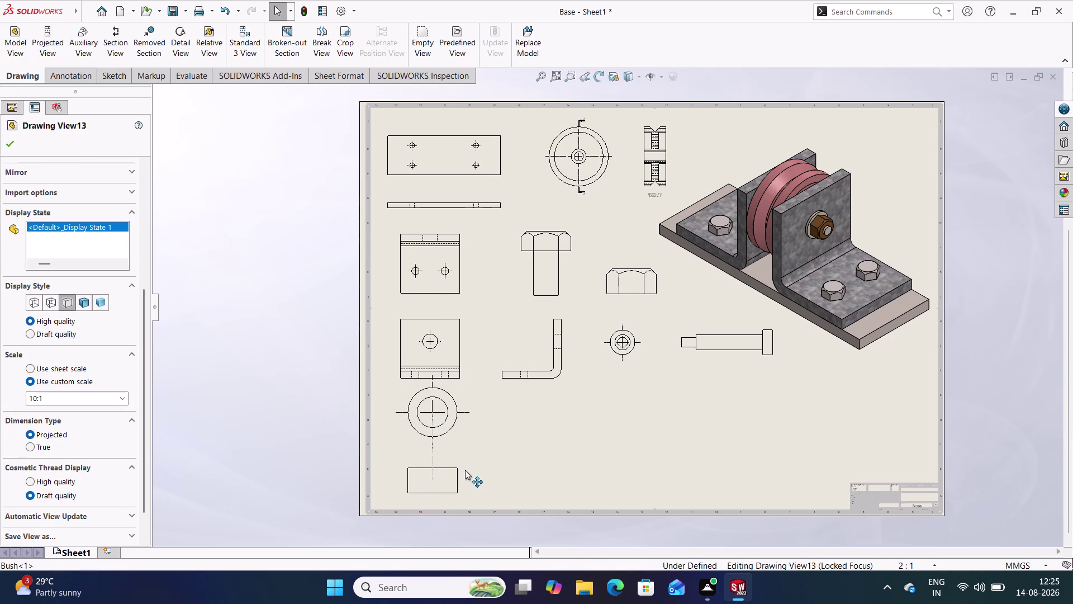
drag(465, 469, 463, 470)
drag(458, 435, 457, 446)
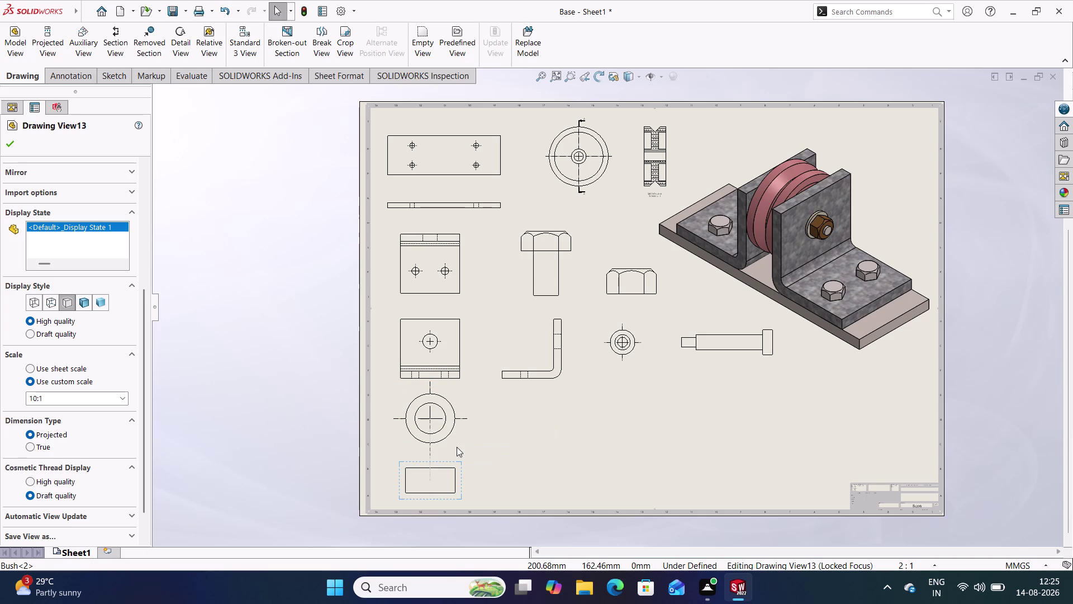
drag(457, 447, 458, 444)
click(504, 444)
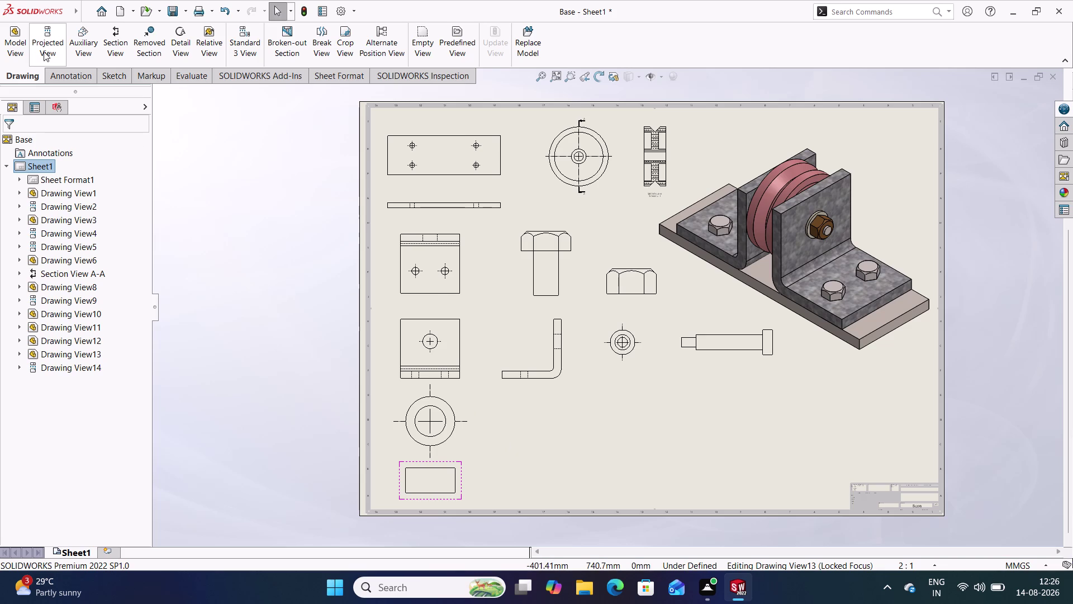
click(21, 49)
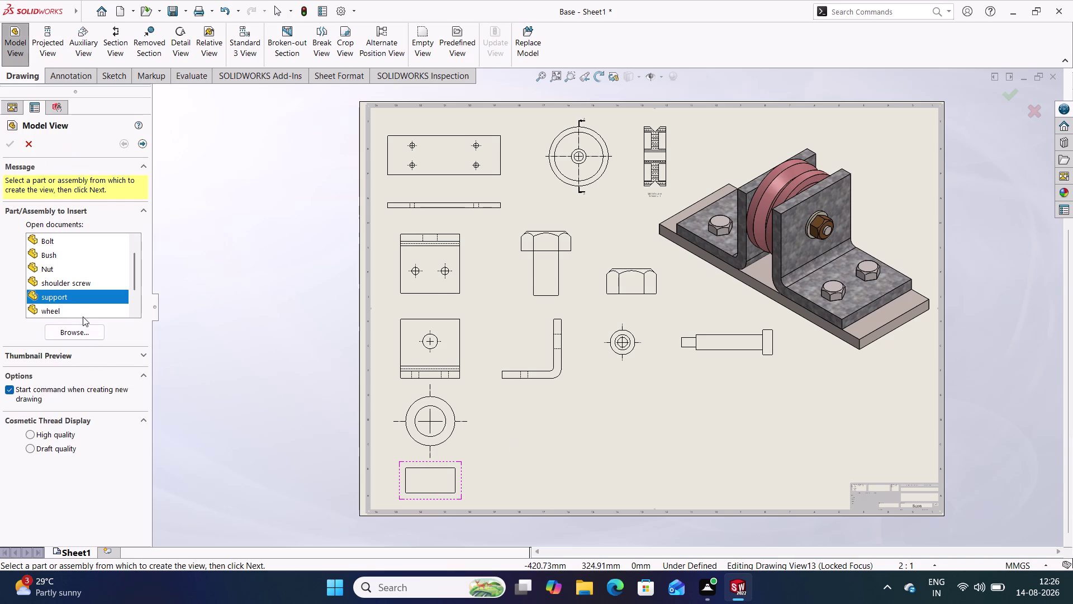
Insert the Washer part: thin front view at bottom centre, circular projected view above.
click(75, 332)
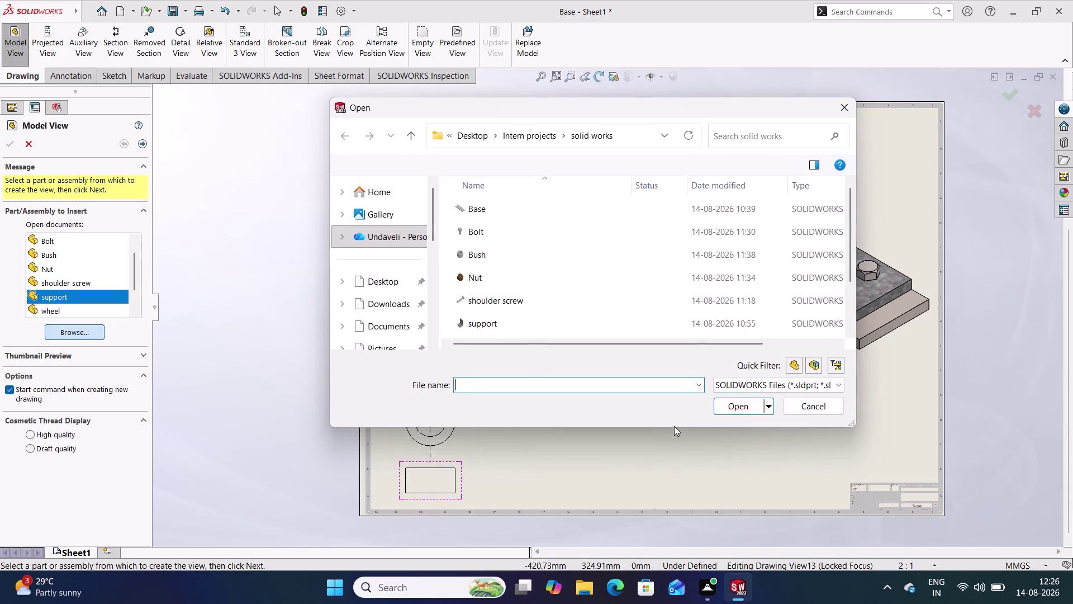
scroll(down, 3)
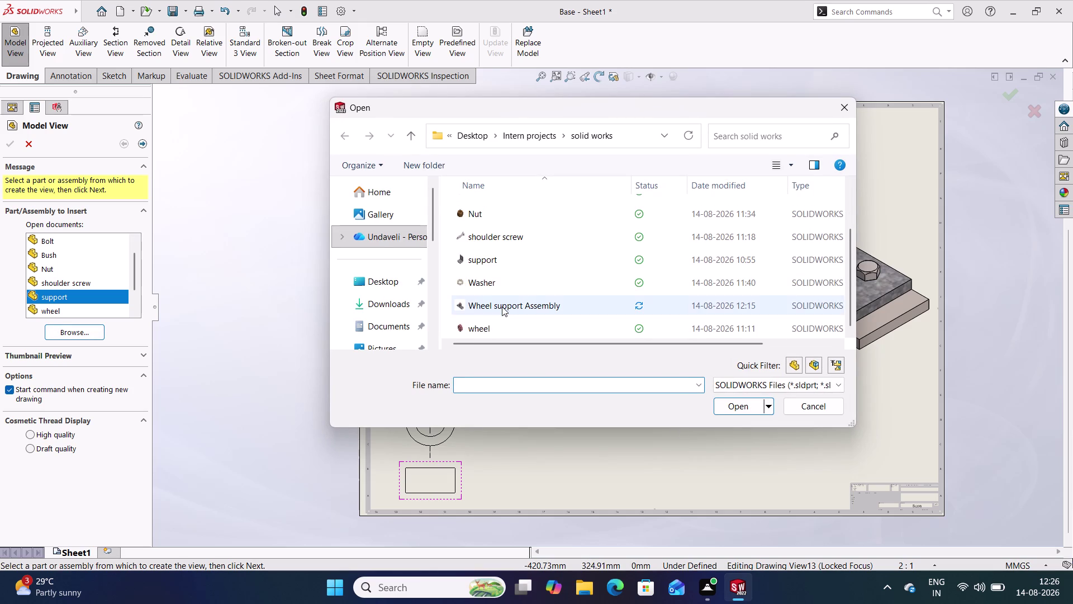
click(496, 285)
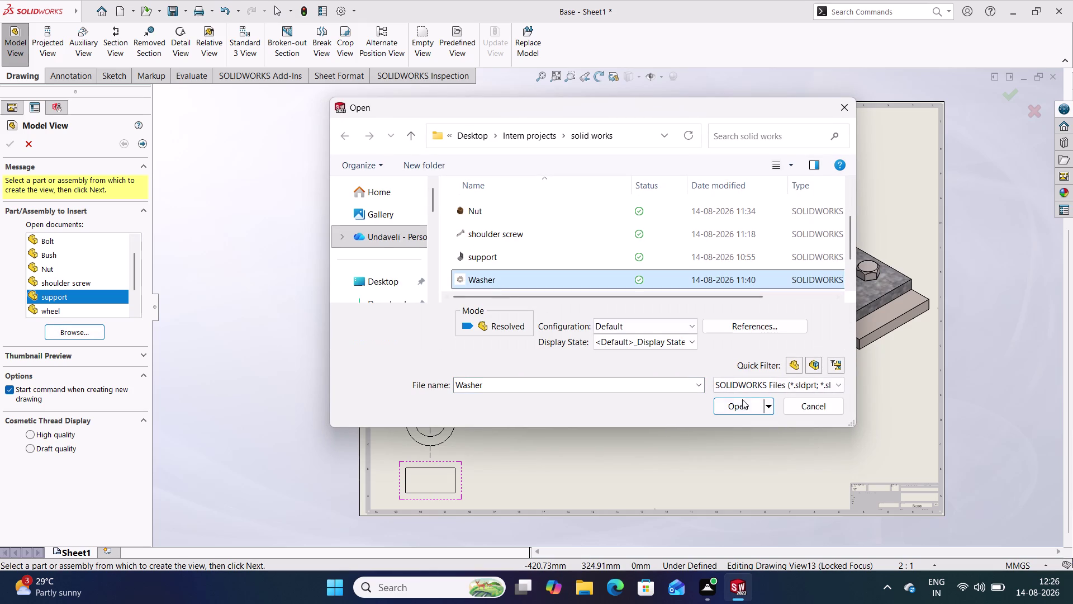
click(733, 406)
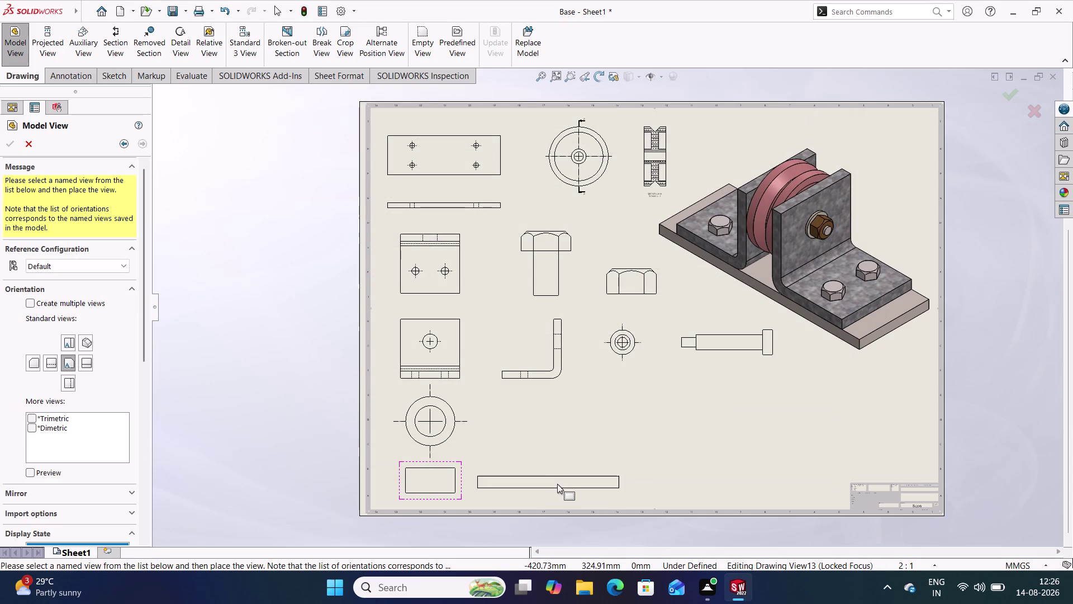
click(564, 485)
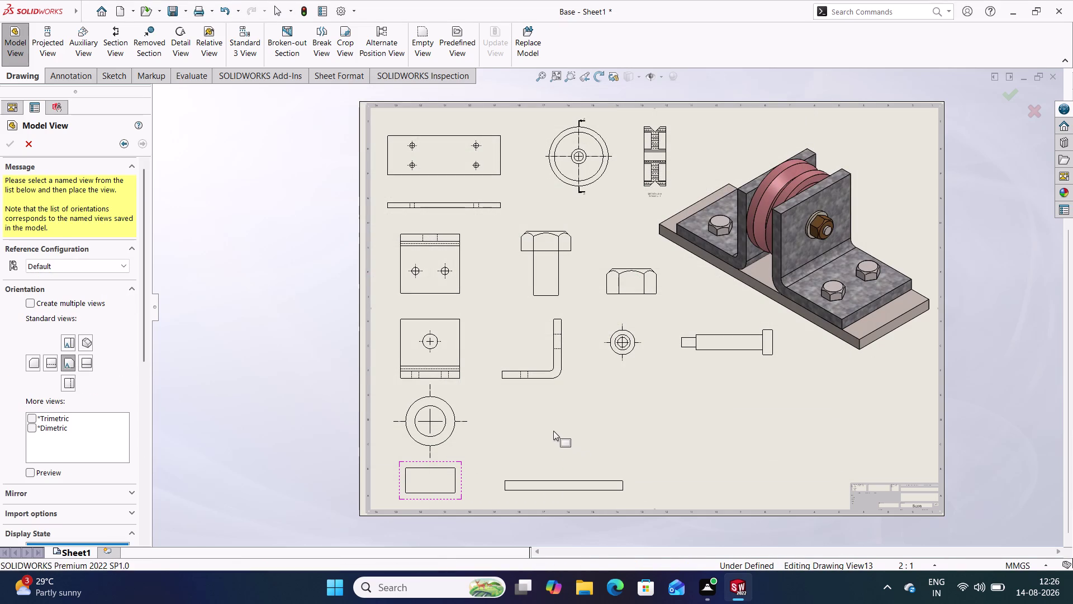
click(537, 426)
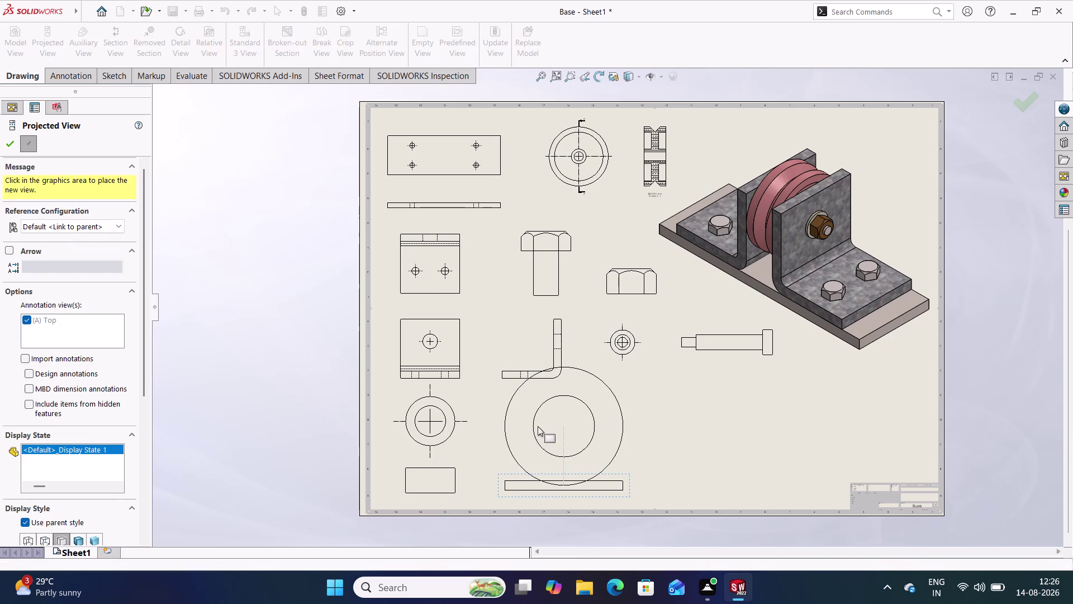
click(9, 147)
double_click(637, 495)
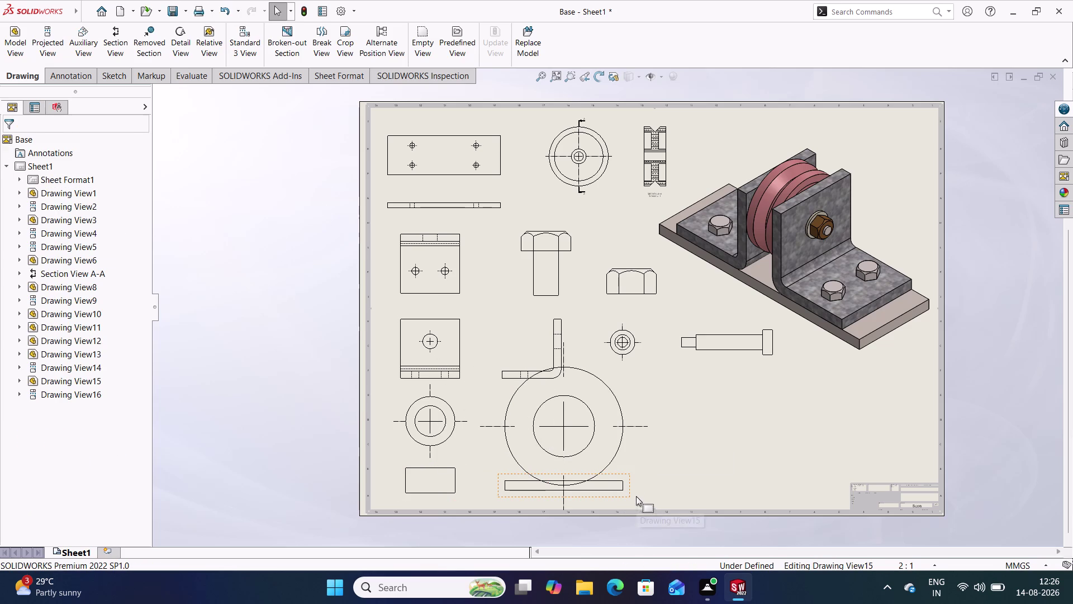
Give the washer views a 10:1 custom scale and shift them slightly left.
scroll(down, 3)
scroll(down, 3)
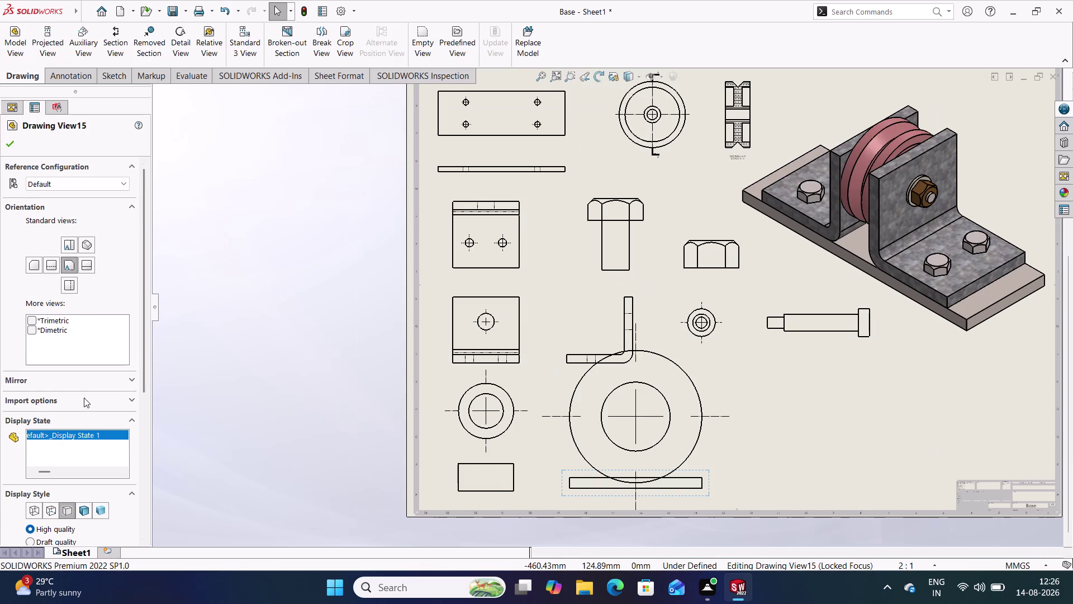
scroll(down, 3)
scroll(up, 3)
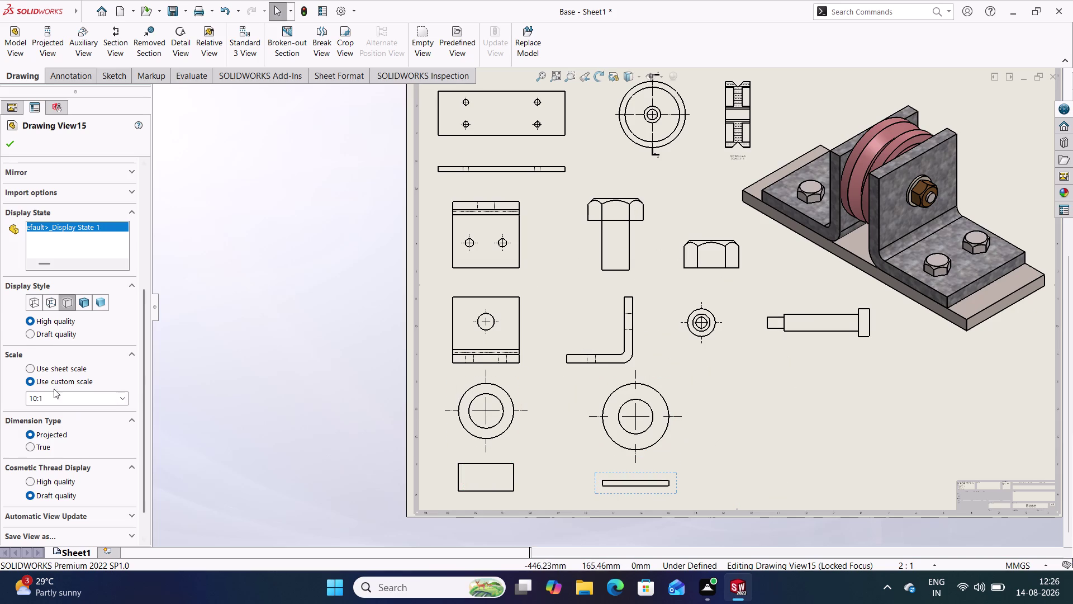
scroll(down, 3)
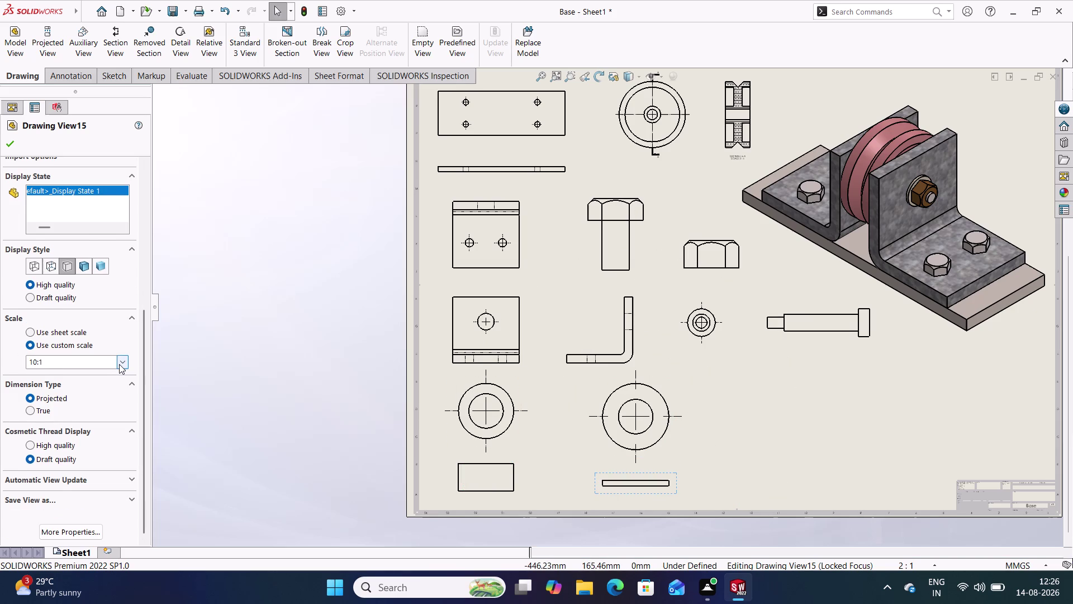
click(119, 363)
click(119, 364)
click(241, 327)
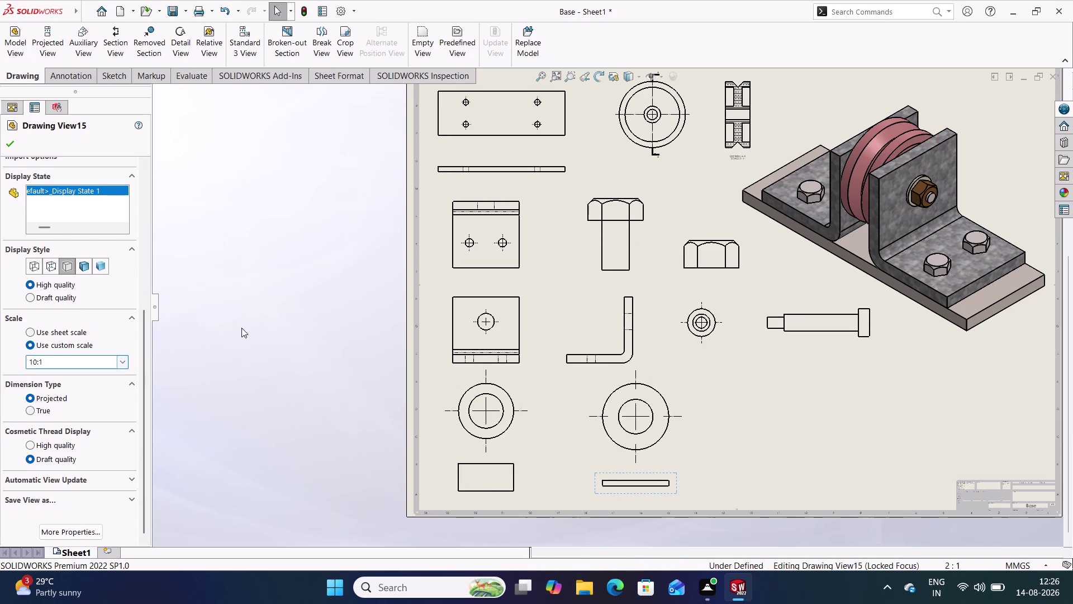
scroll(up, 3)
scroll(down, 3)
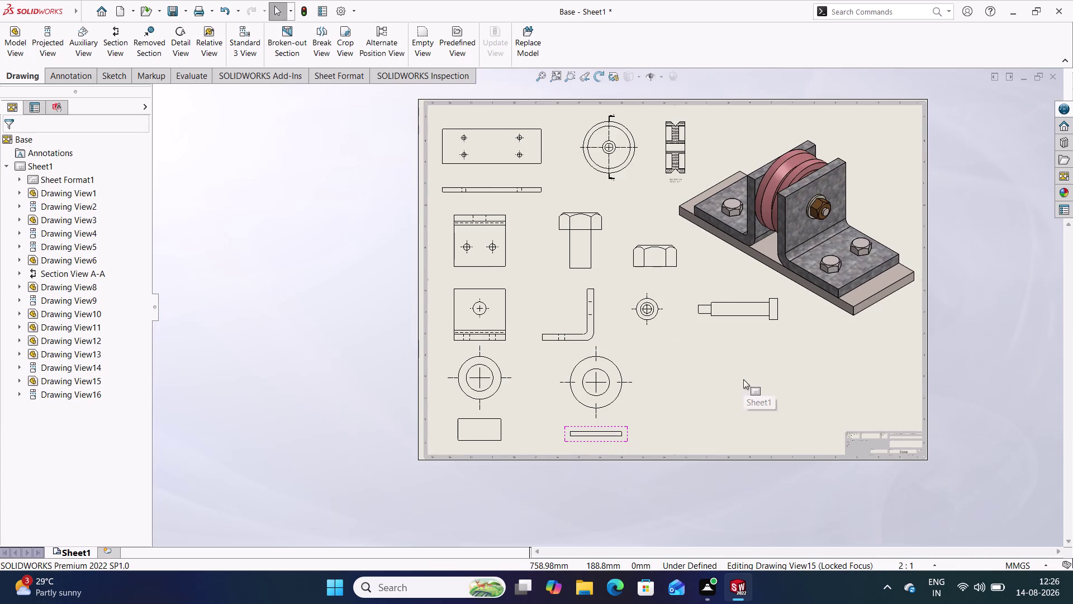
scroll(down, 3)
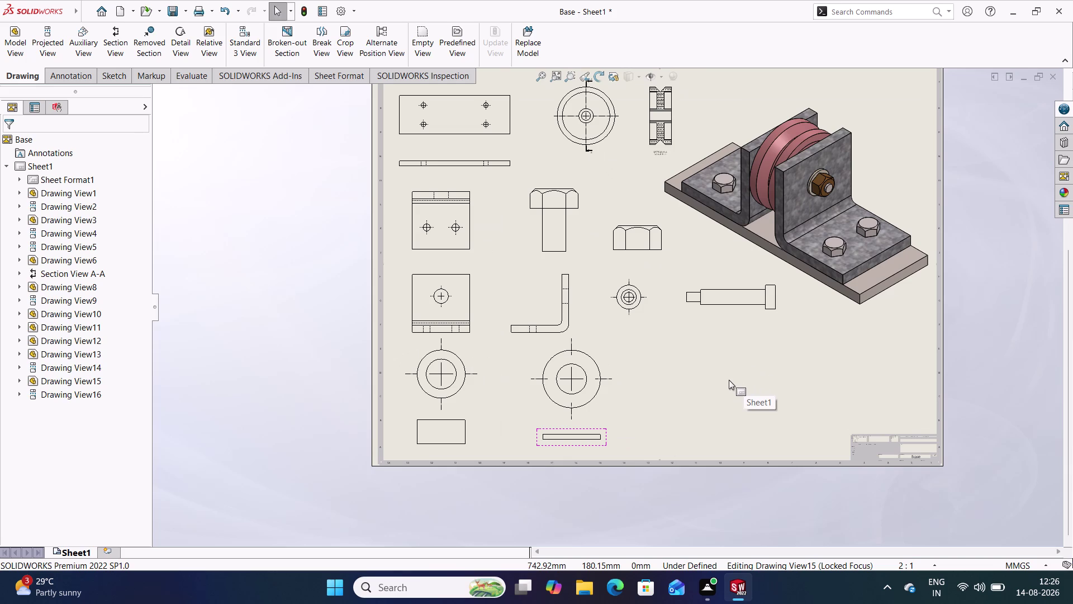
drag(537, 440, 515, 442)
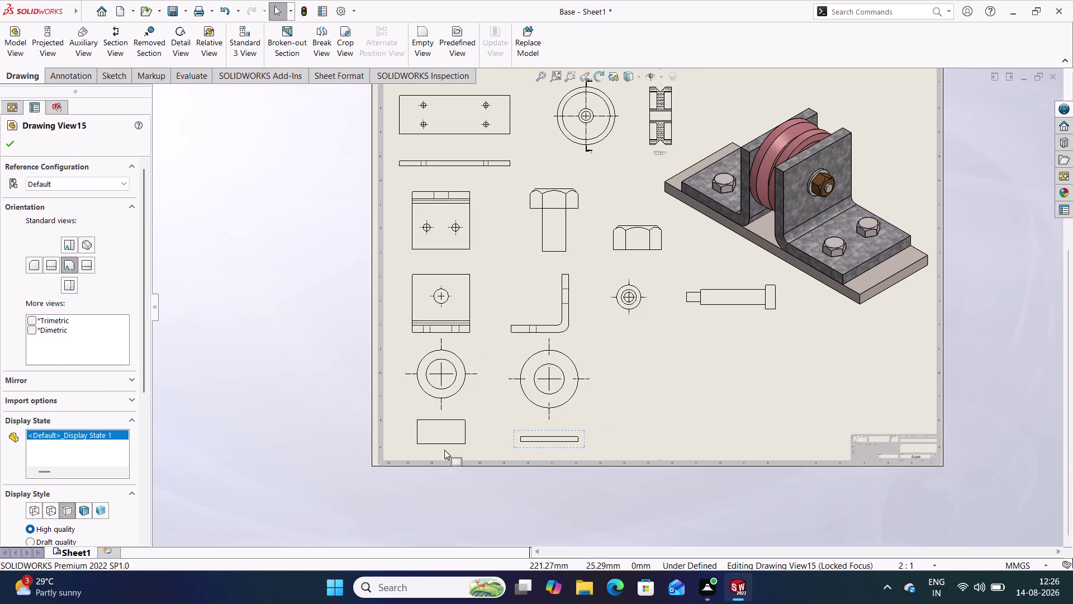
click(313, 338)
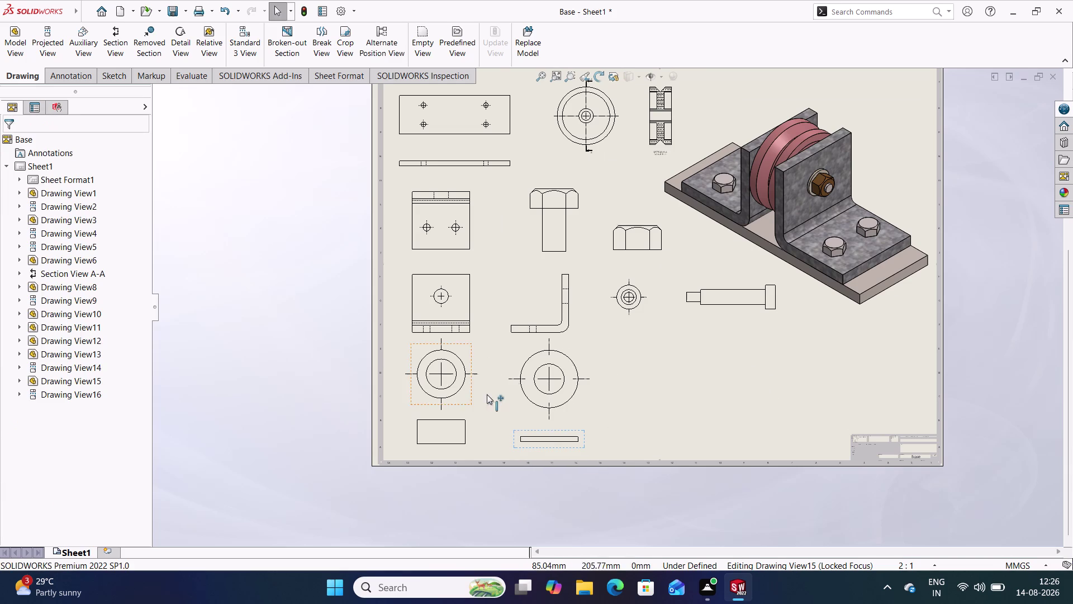
Set the thin bottom washer view's display style to Hidden Lines Visible.
double_click(525, 427)
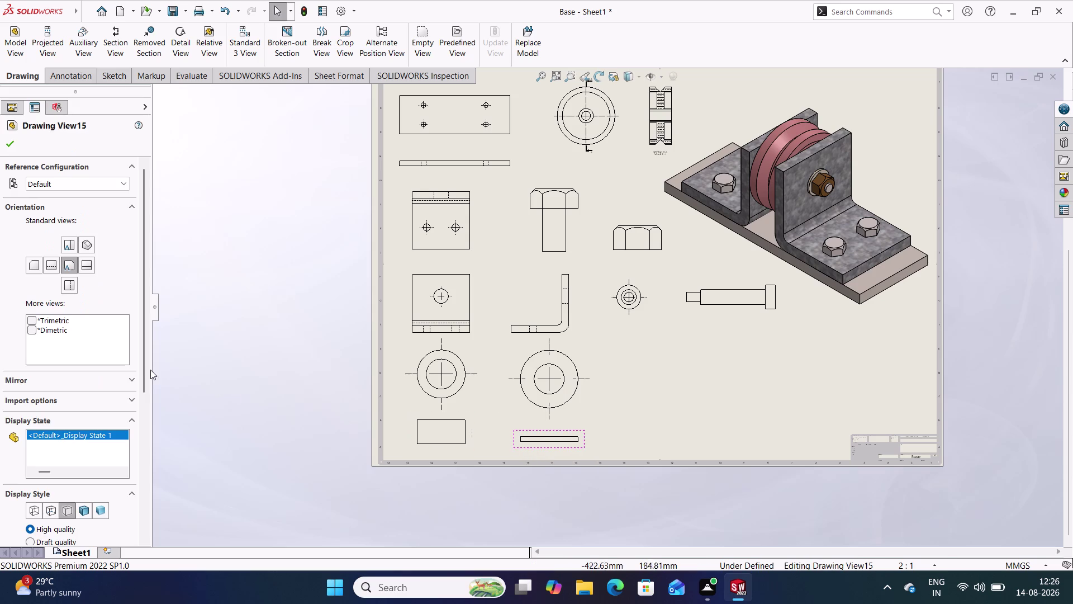
scroll(down, 3)
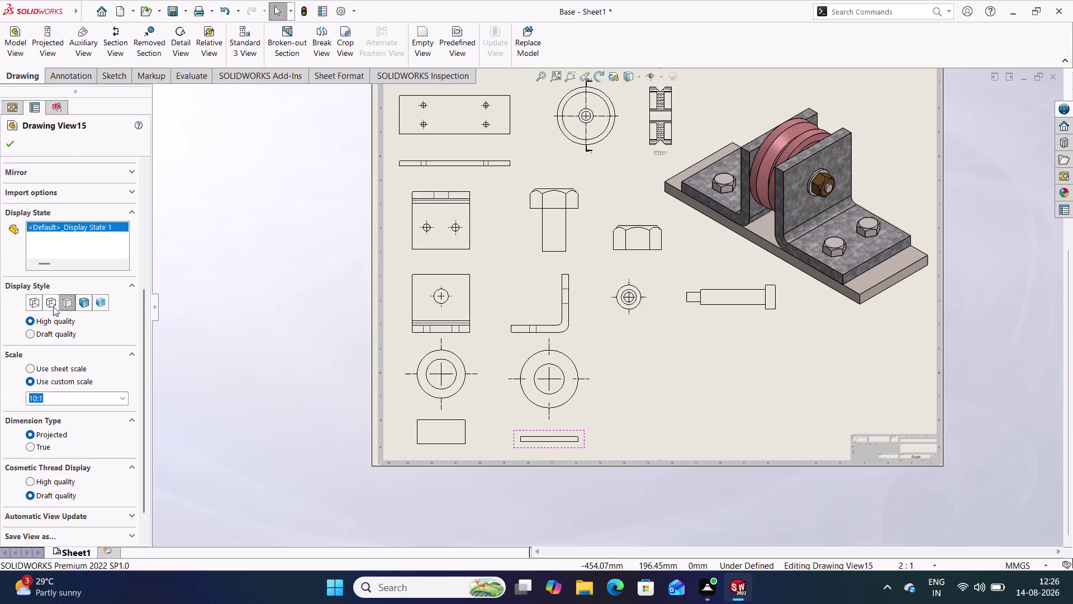
click(54, 301)
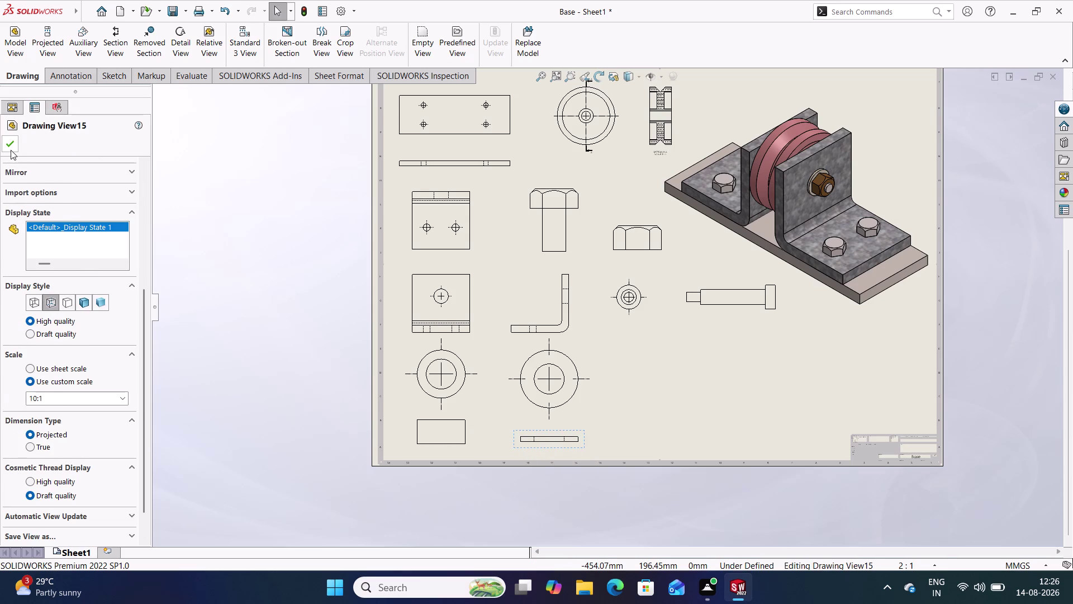
click(11, 149)
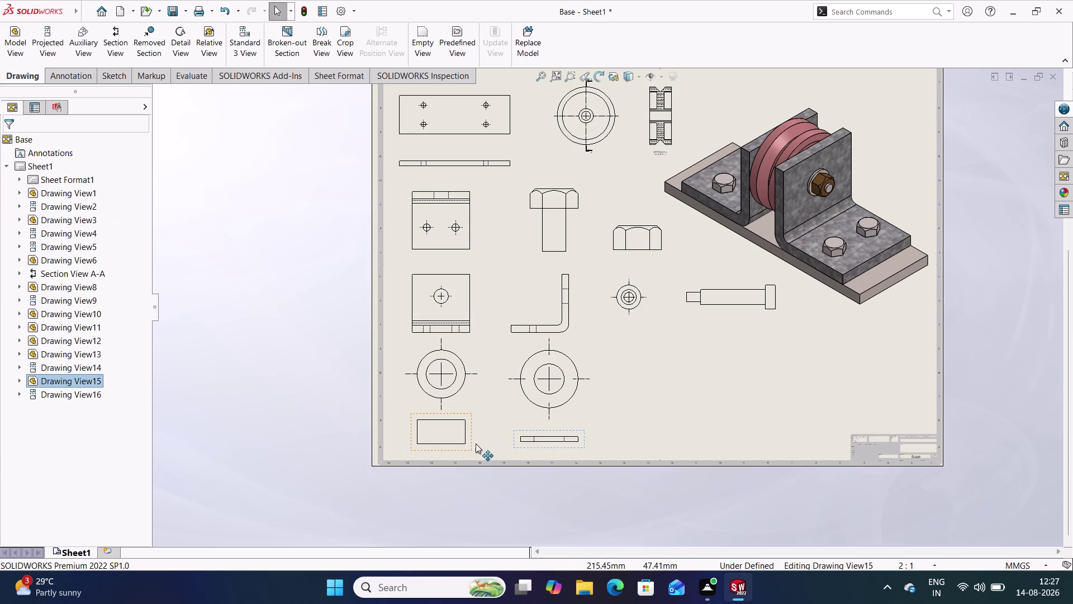
Set the bush's bottom-left rectangular view (Drawing View13) to Hidden Lines Visible.
double_click(476, 443)
scroll(down, 3)
scroll(down, 3)
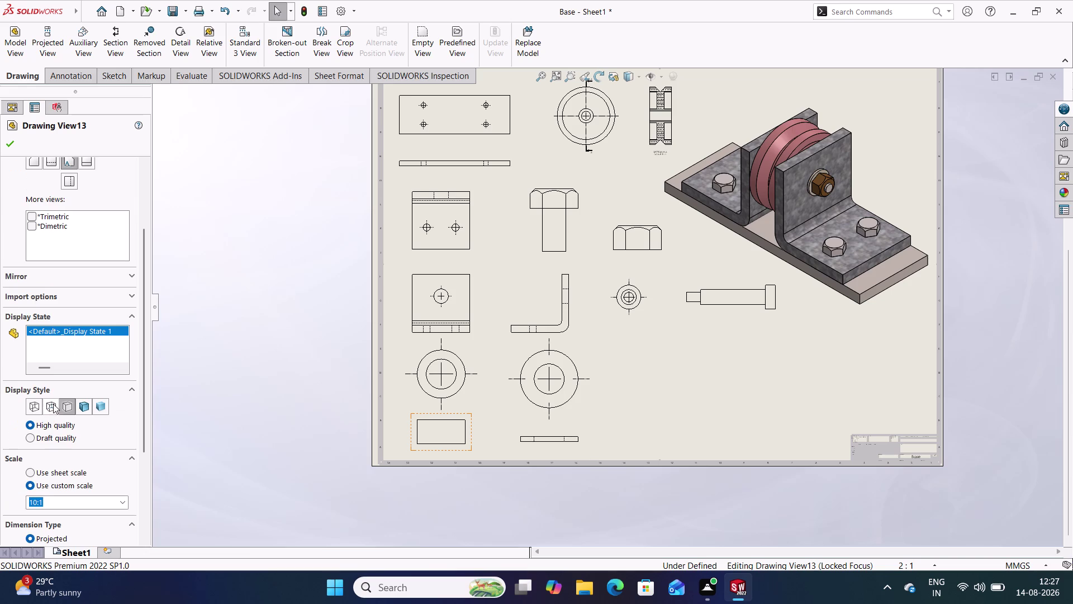
click(49, 409)
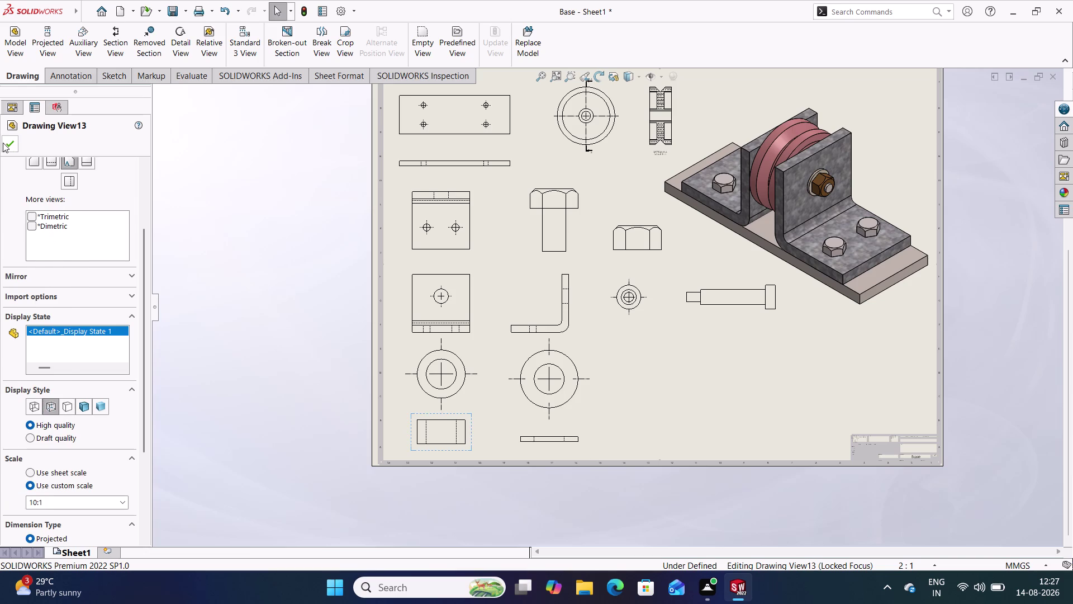
click(3, 143)
click(209, 246)
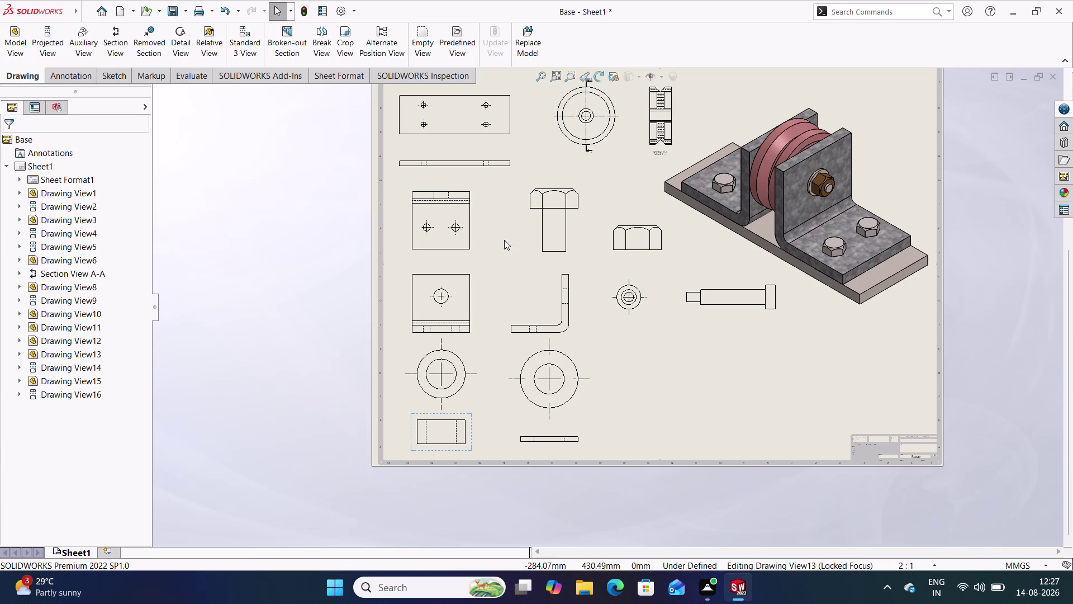
Set the hex nut view (Drawing View12) to Hidden Lines Visible.
double_click(669, 252)
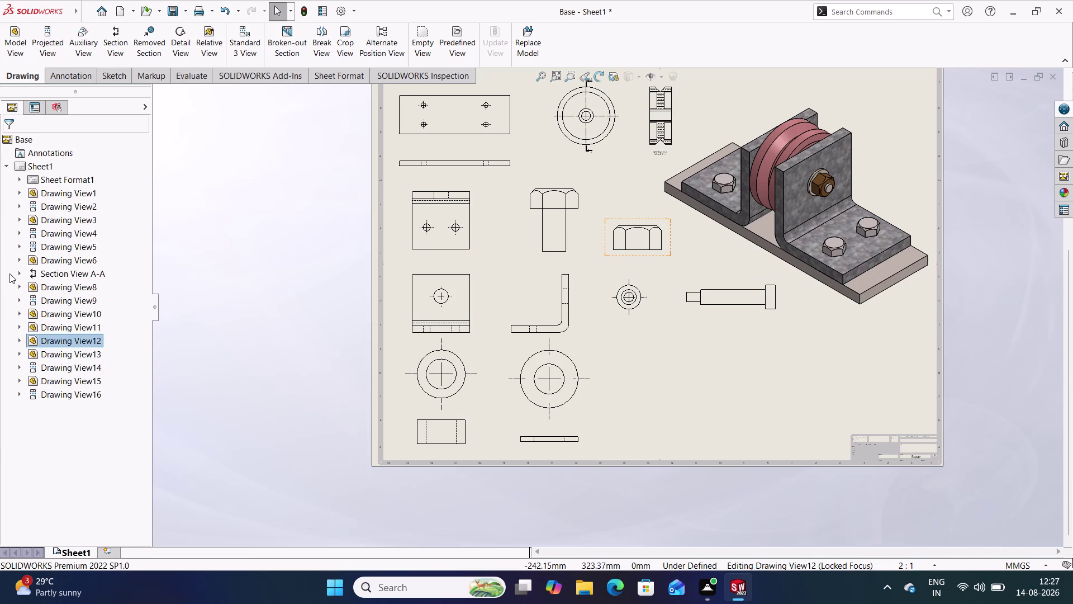
scroll(down, 3)
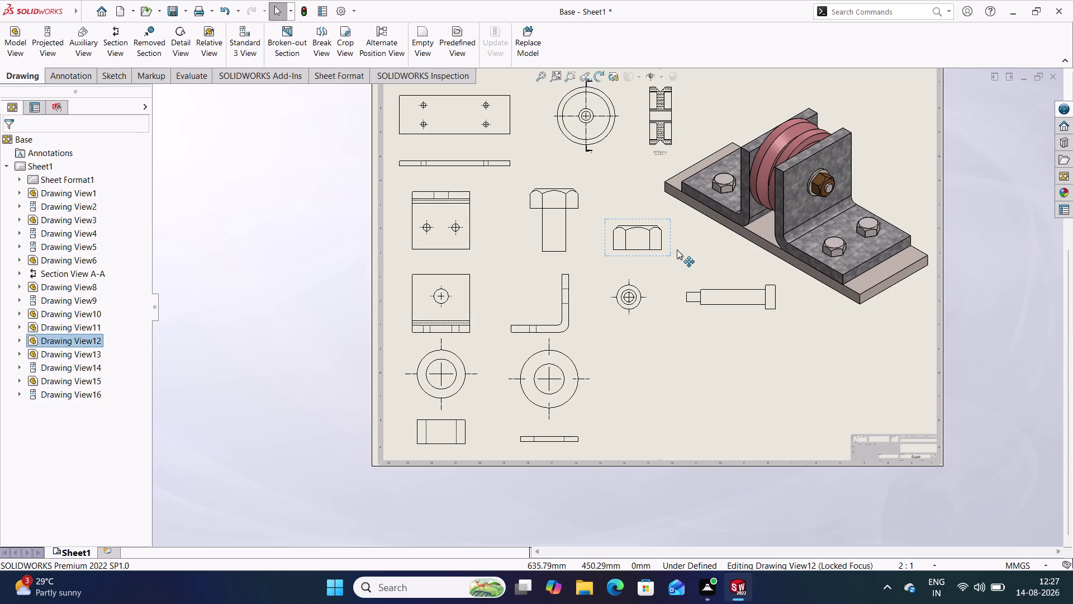
double_click(633, 258)
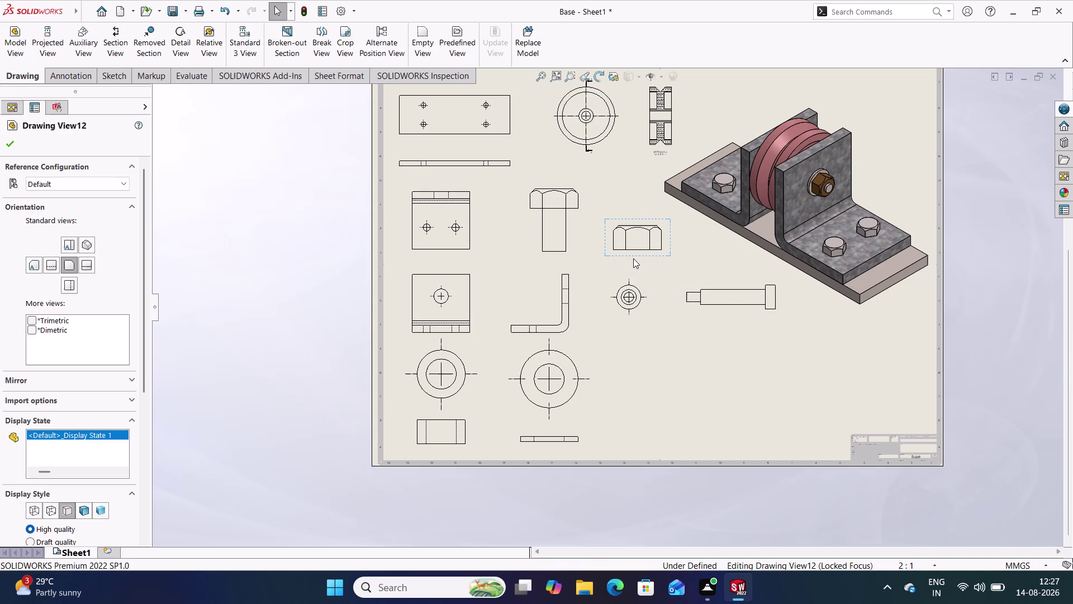
scroll(down, 3)
click(49, 306)
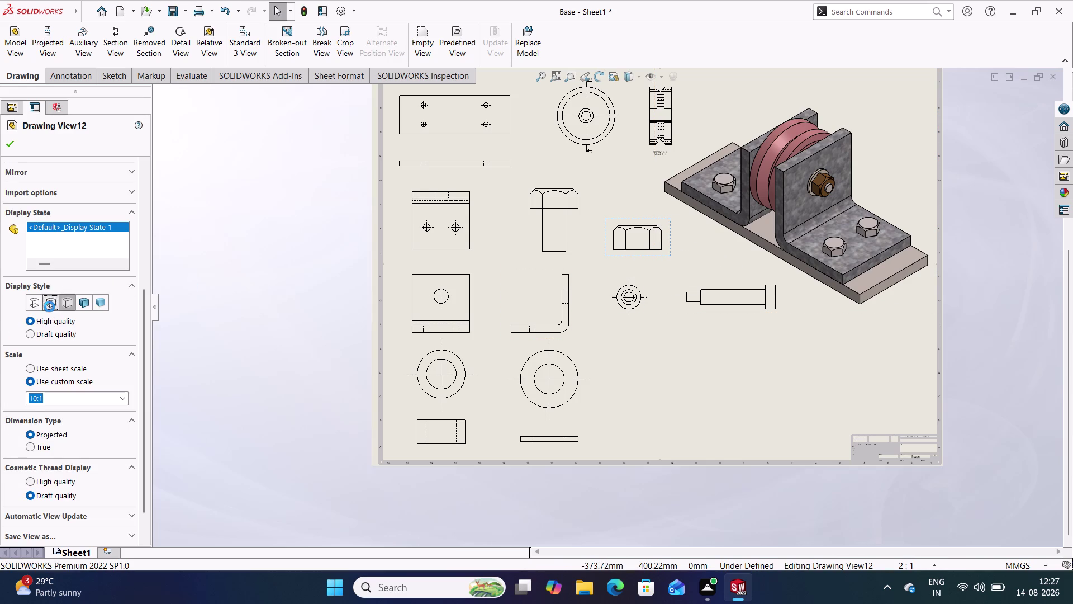
click(7, 149)
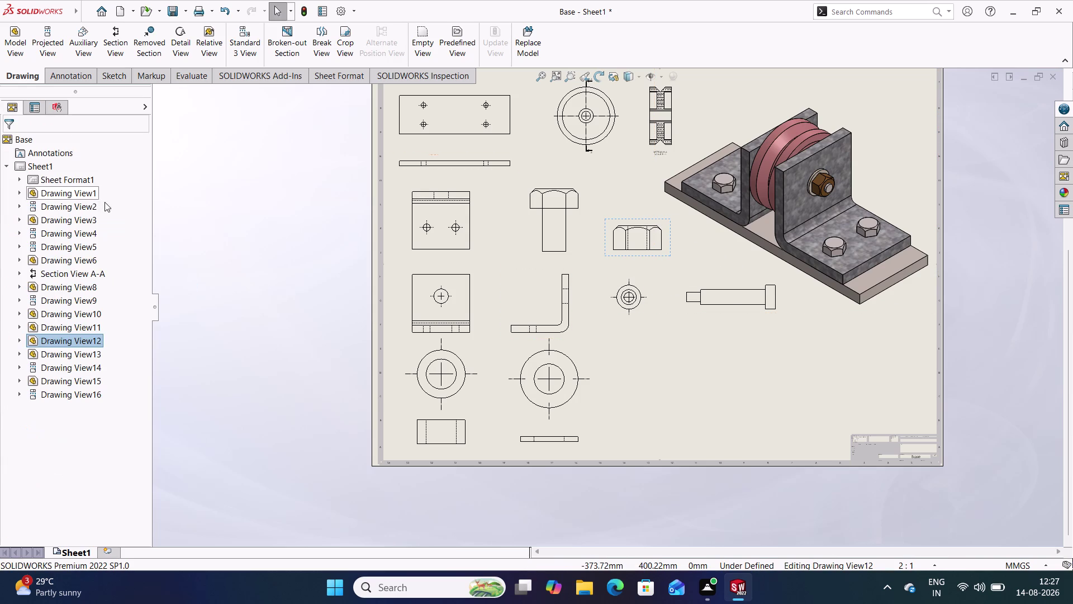
click(251, 227)
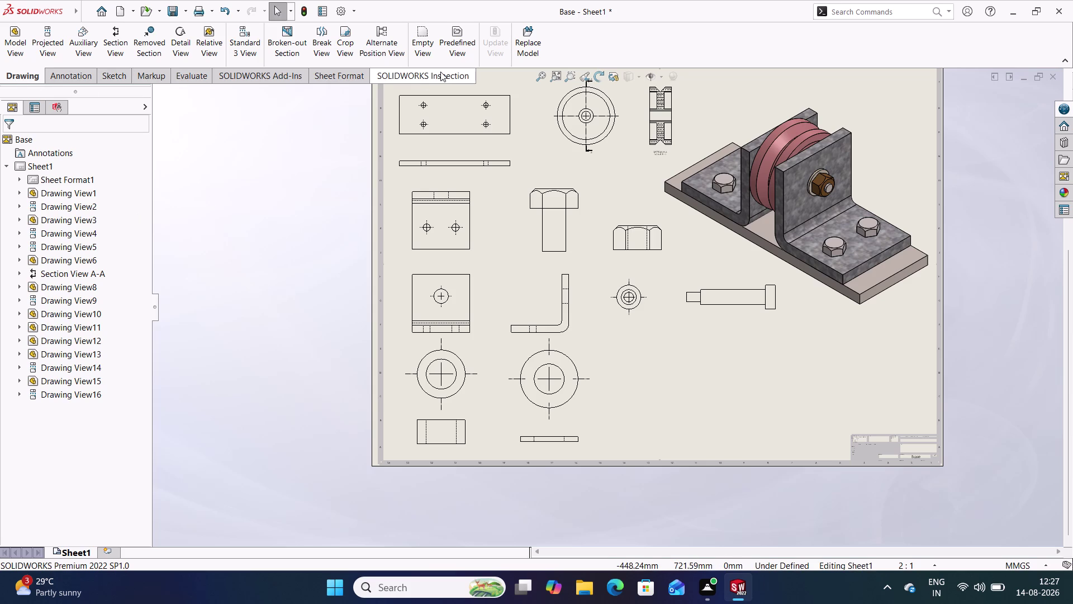
Insert a Bill of Materials from isometric Drawing View10 with the bom-standard template.
click(55, 74)
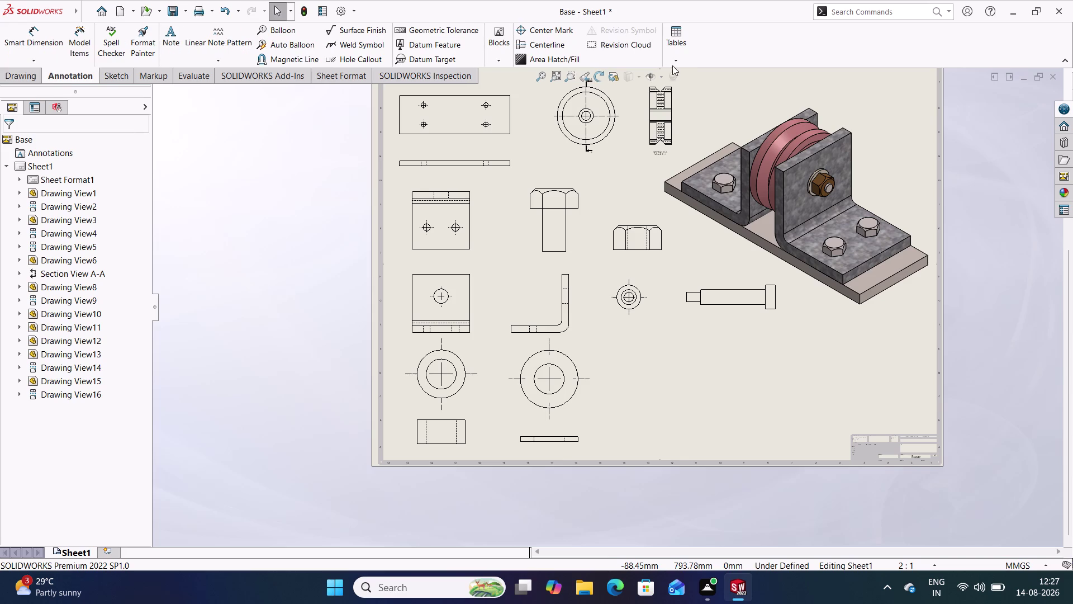
click(679, 60)
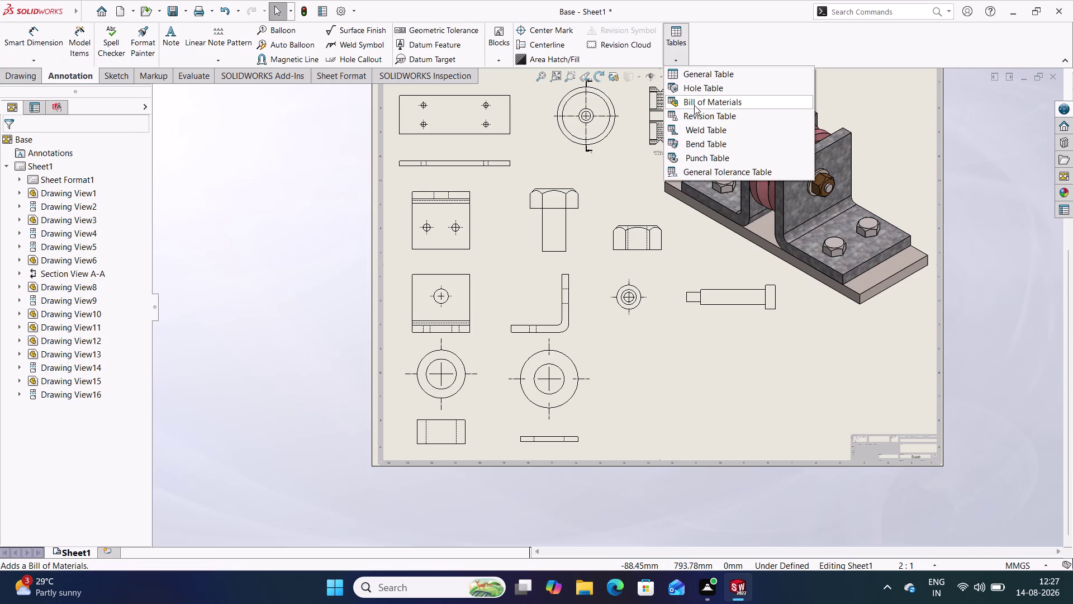
click(694, 105)
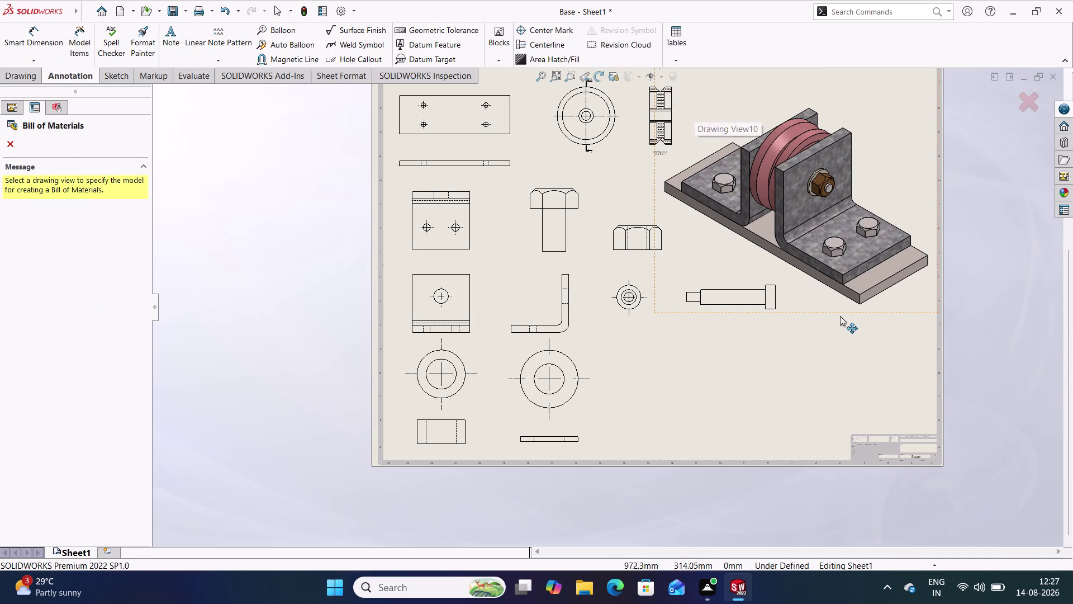
click(841, 309)
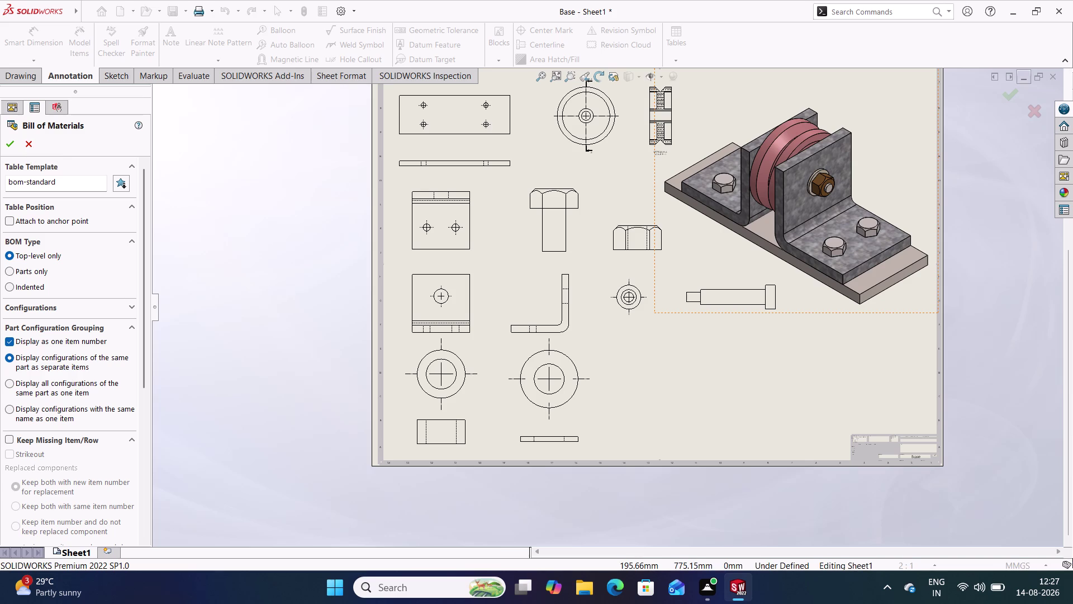
click(10, 142)
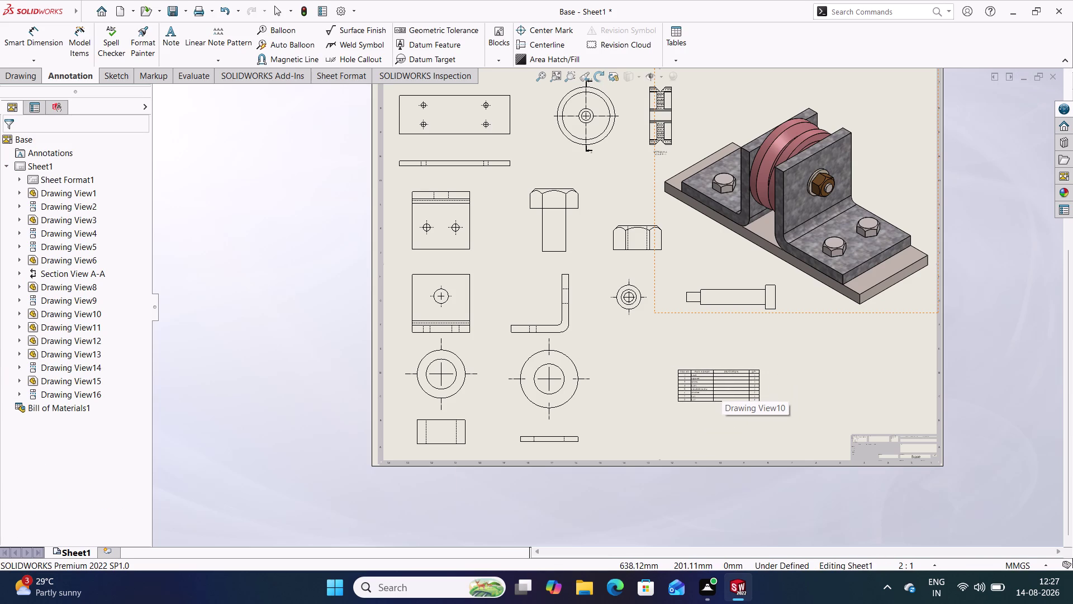
Drop the BOM table below the isometric view and zoom in on it.
click(678, 370)
scroll(down, 3)
scroll(down, 3)
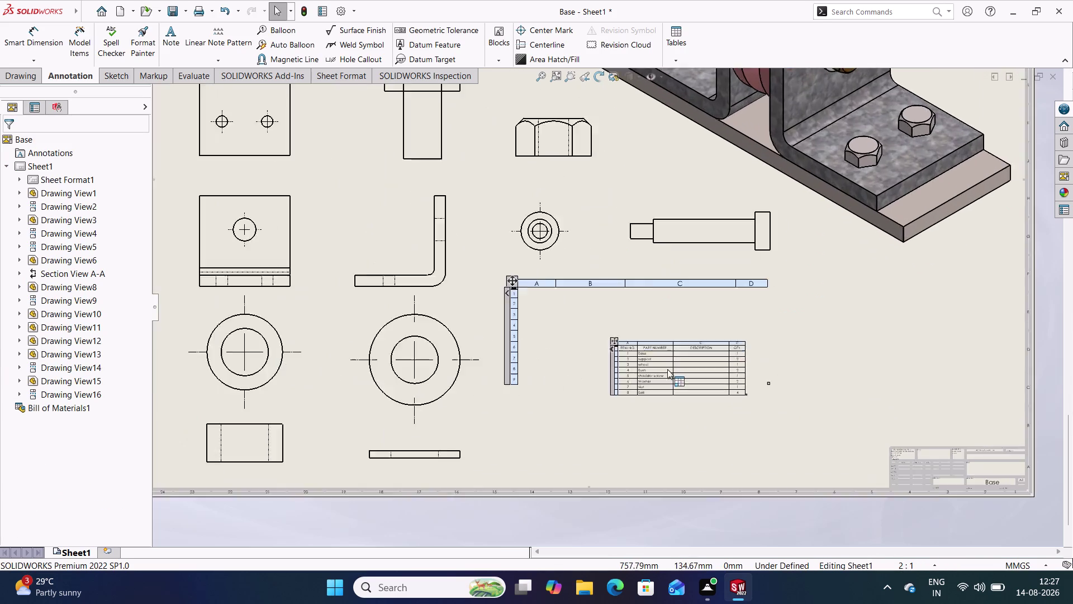
scroll(down, 3)
scroll(down, 3)
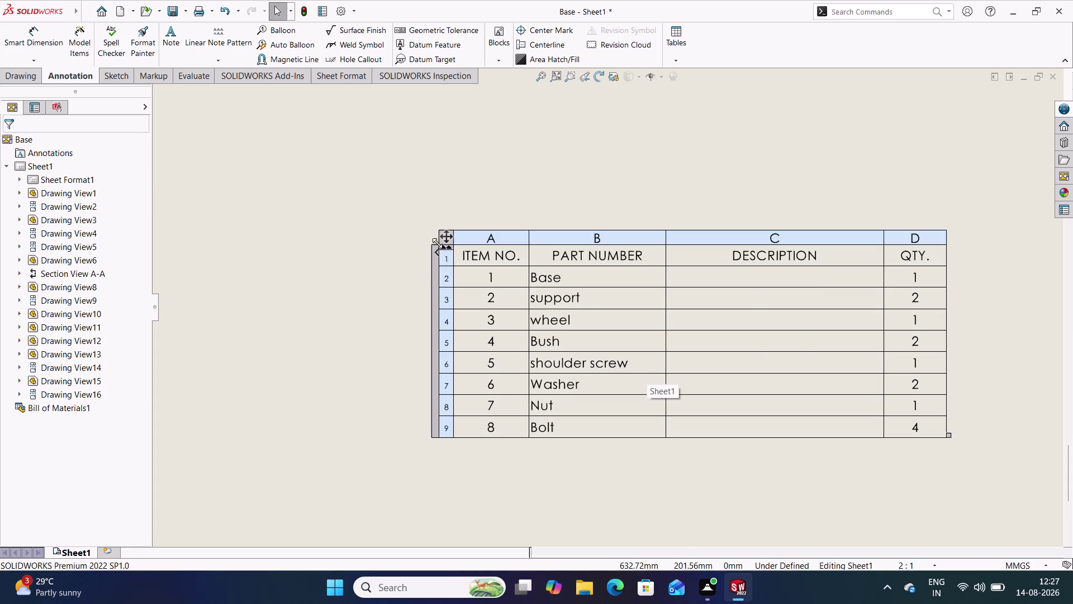
drag(437, 243, 308, 145)
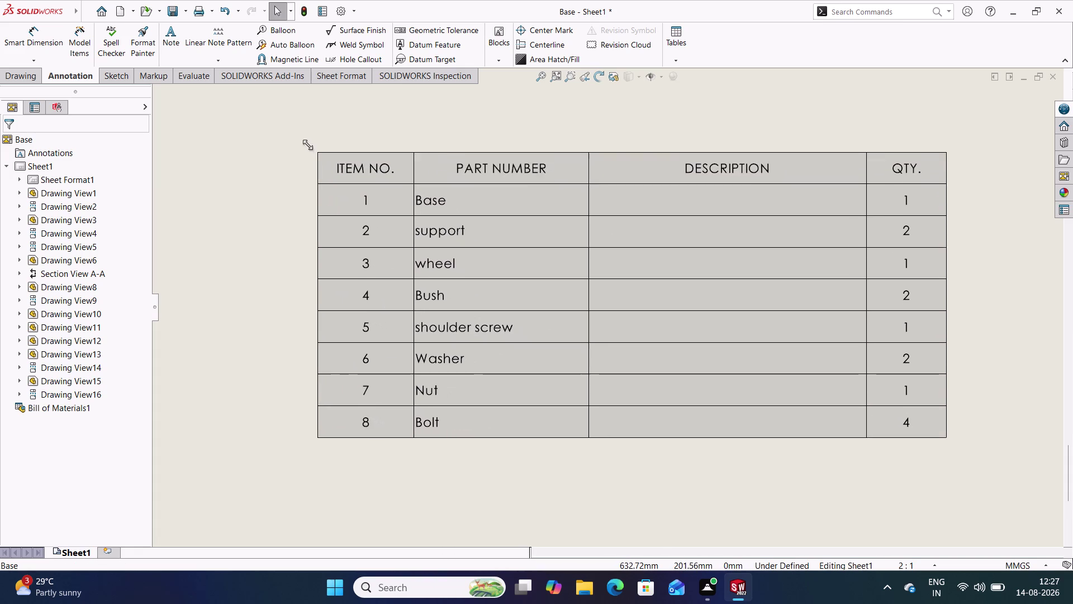
drag(308, 145, 301, 141)
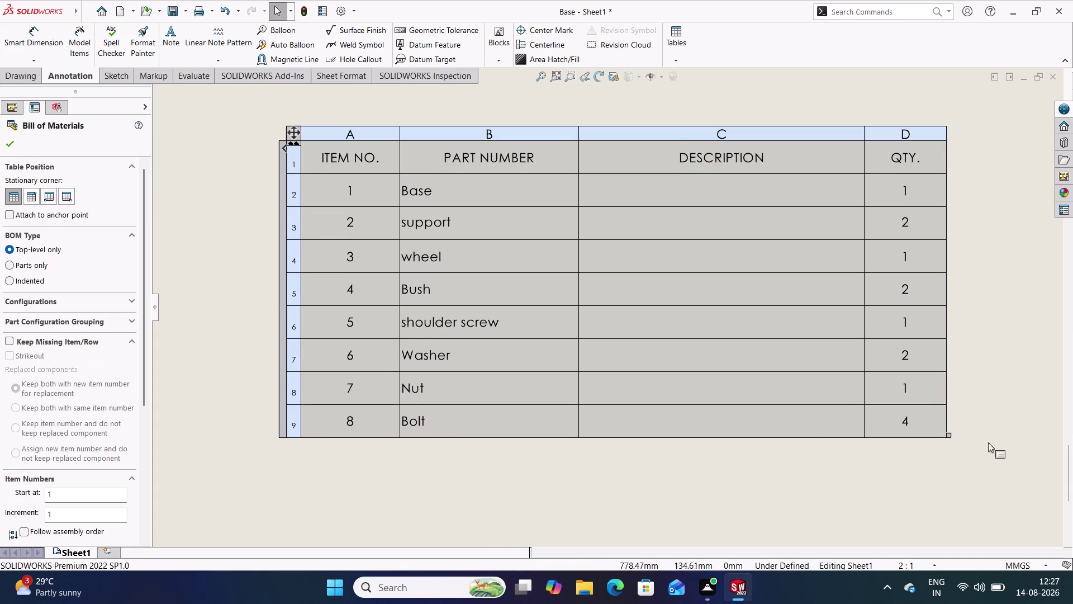
Widen the table's QTY column and select the BOM table.
drag(942, 431, 961, 442)
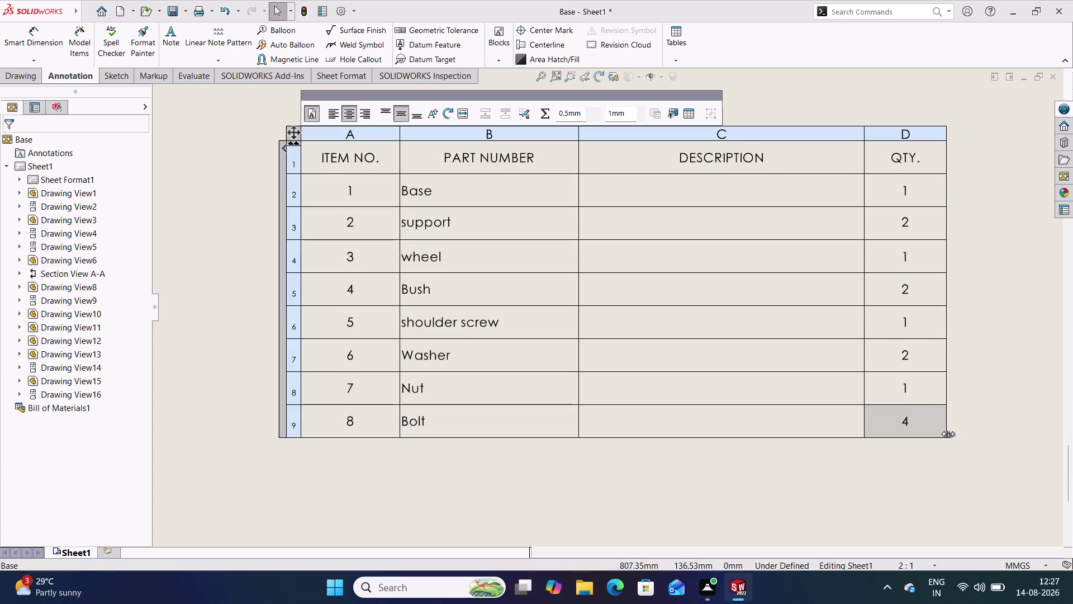
drag(948, 434, 984, 426)
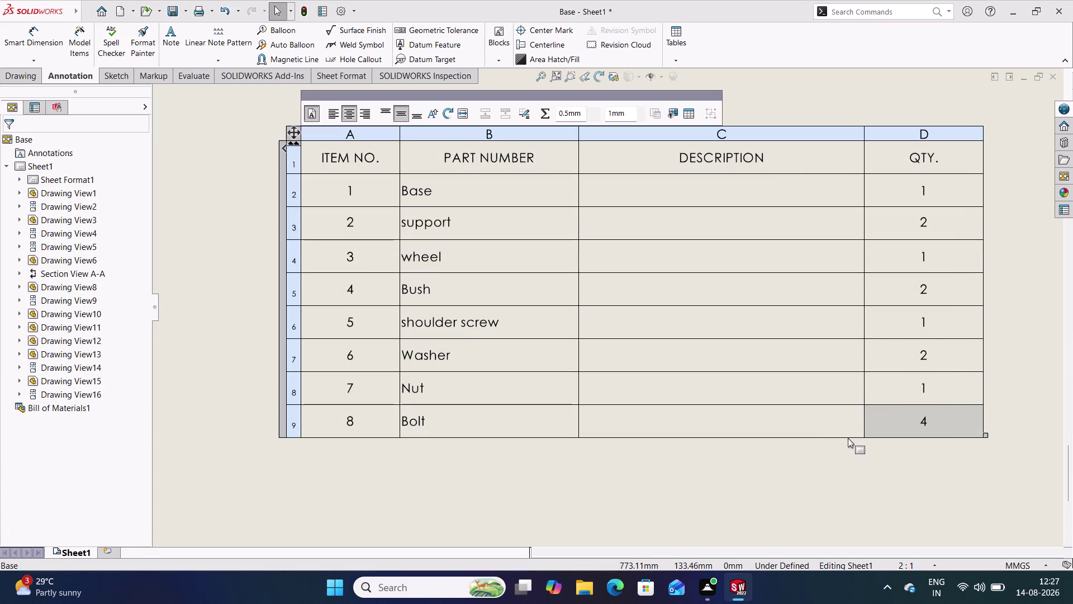
click(848, 436)
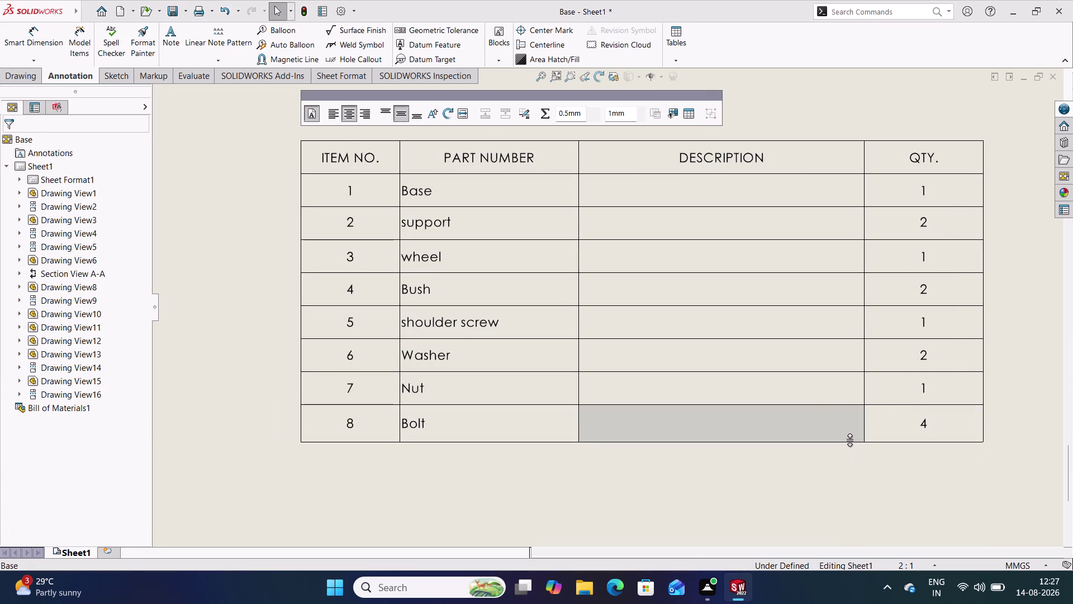
click(749, 486)
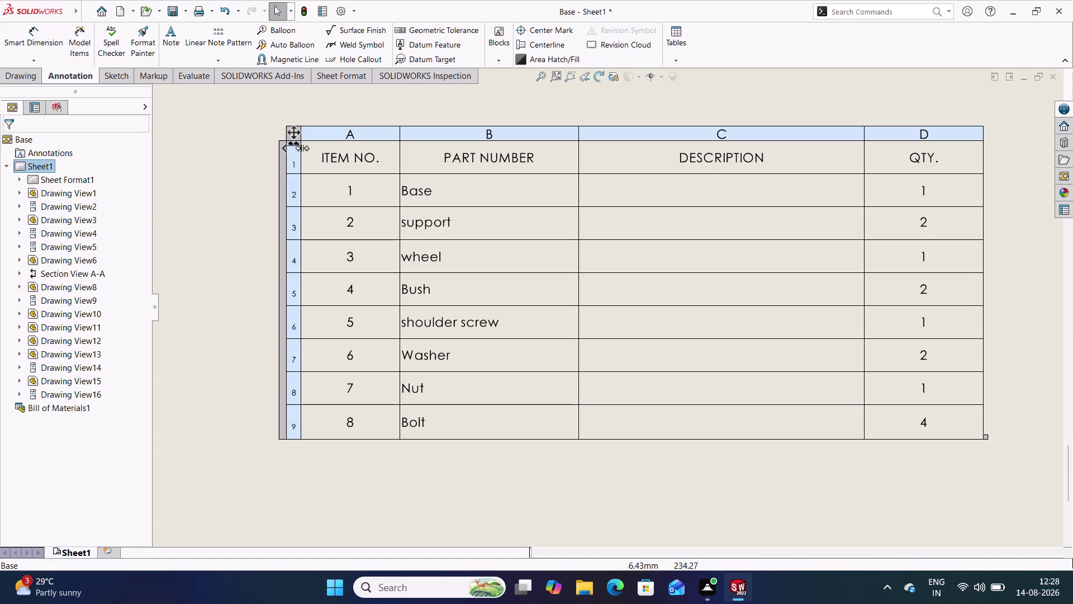
Drag the BOM table by its move handle to a new spot and zoom out.
click(290, 139)
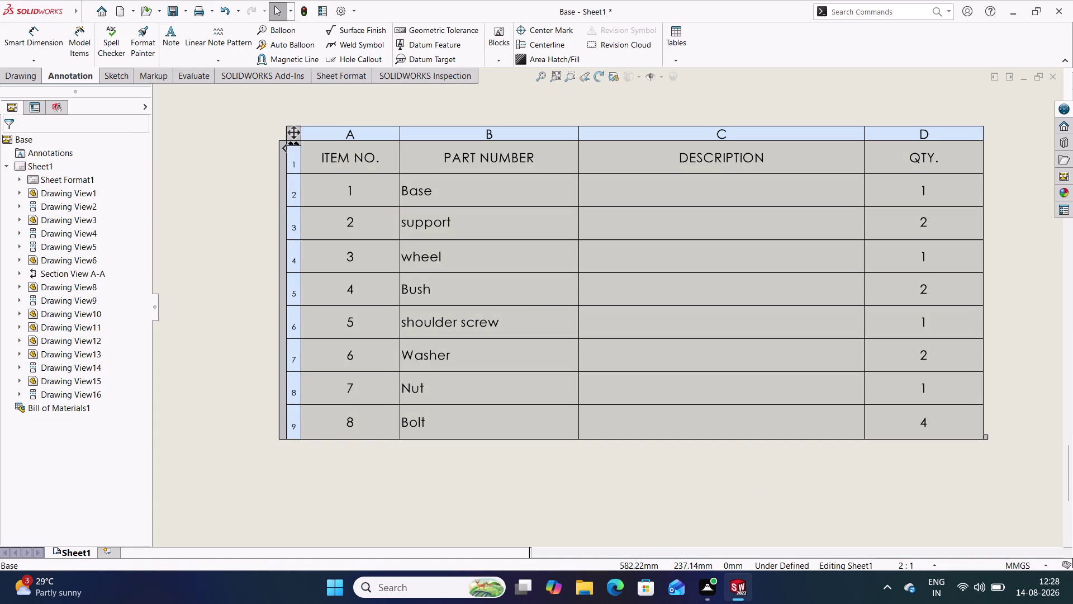
click(261, 124)
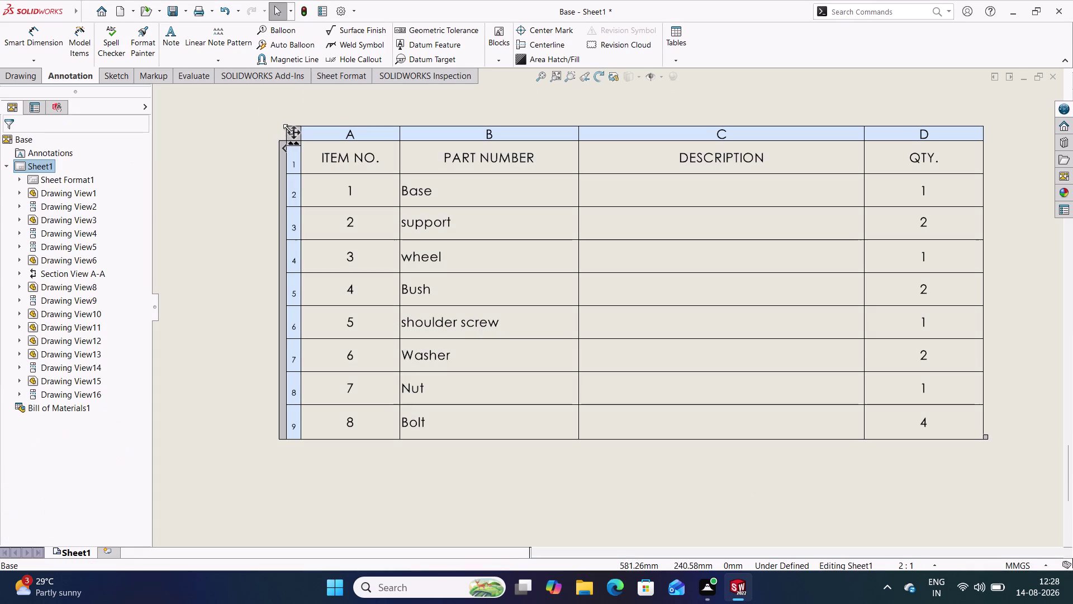
drag(294, 132, 277, 156)
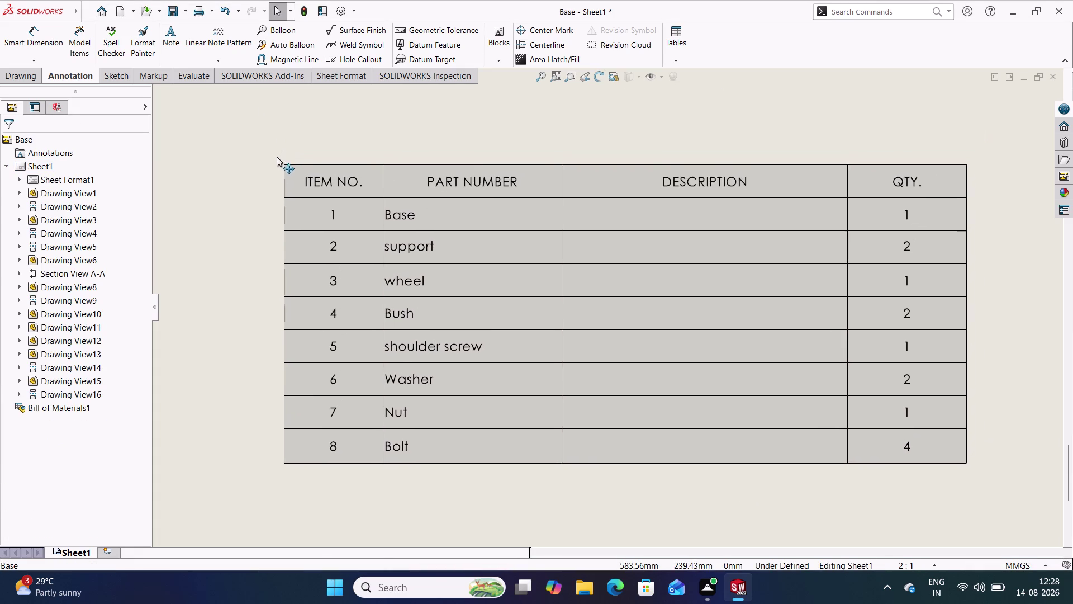
drag(277, 156, 265, 155)
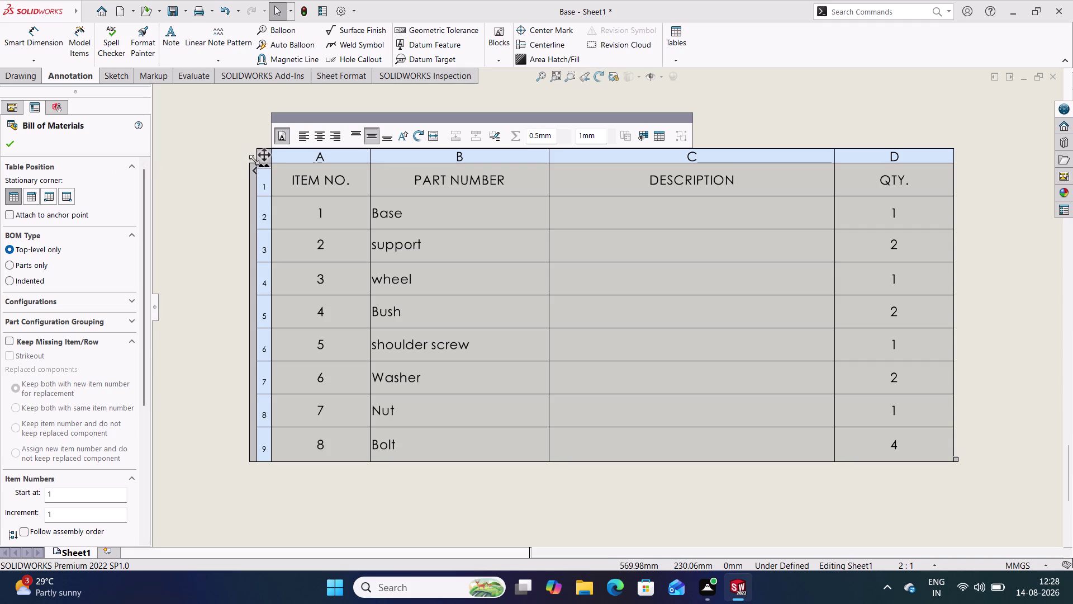
drag(254, 160, 194, 116)
scroll(up, 3)
scroll(up, 3)
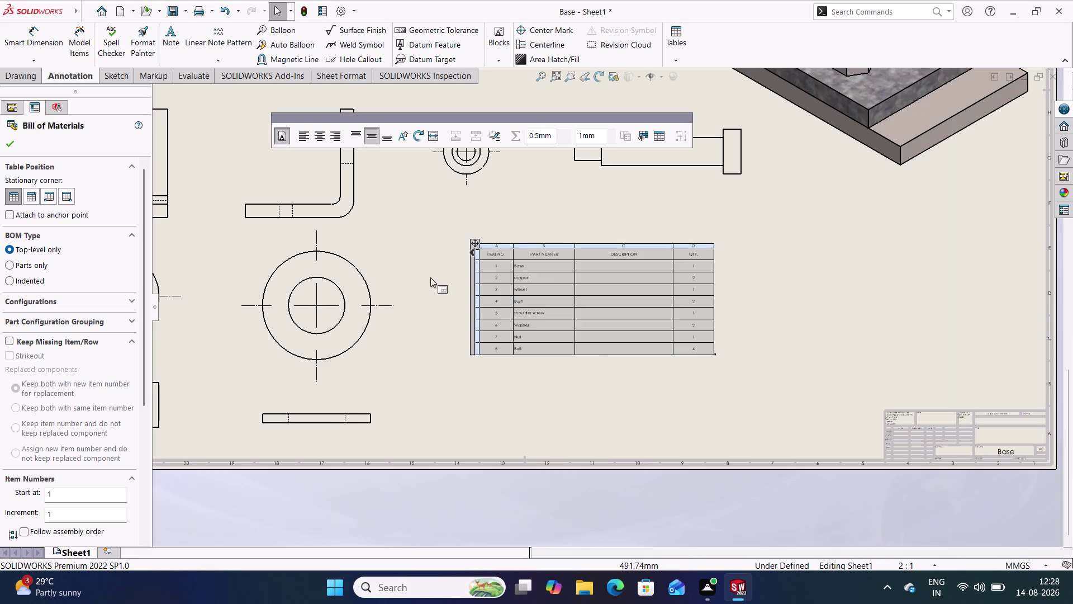
Move the BOM table to the lower right, above and left of the title block.
click(582, 347)
click(551, 370)
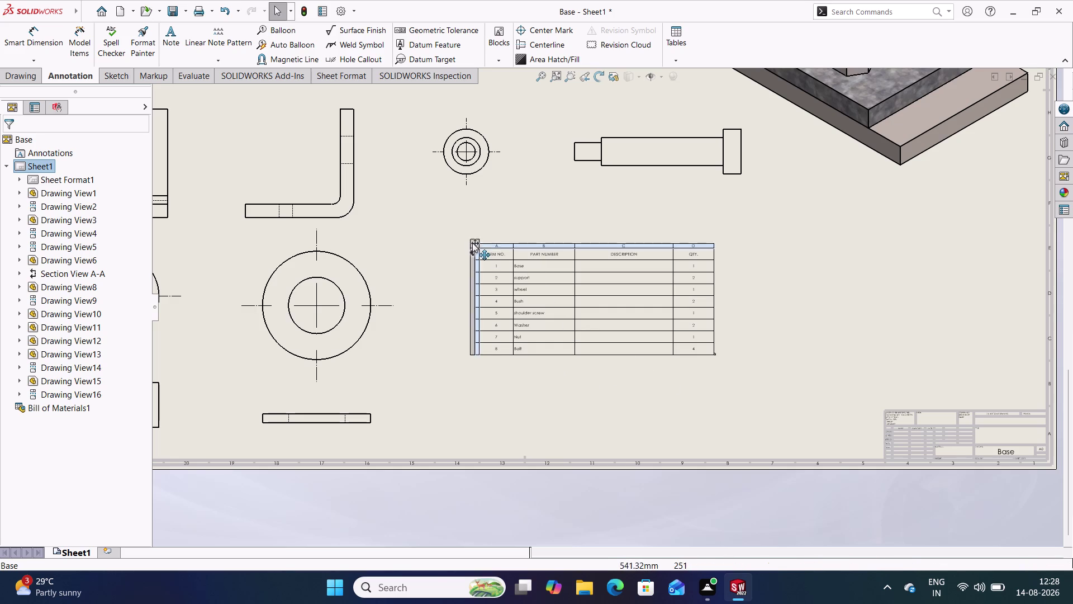
drag(475, 241, 508, 261)
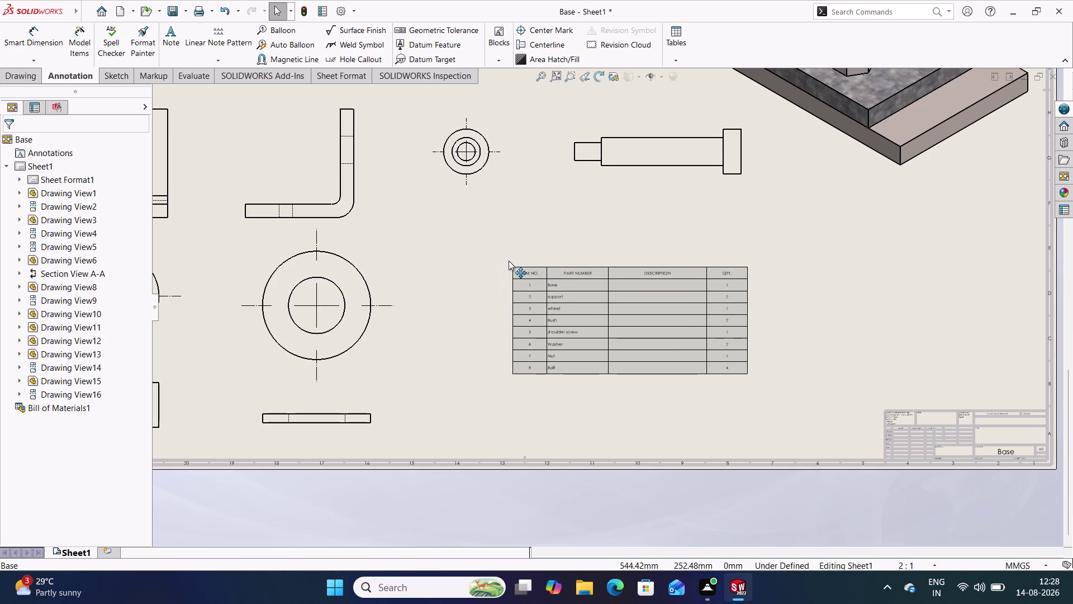
drag(508, 261, 518, 270)
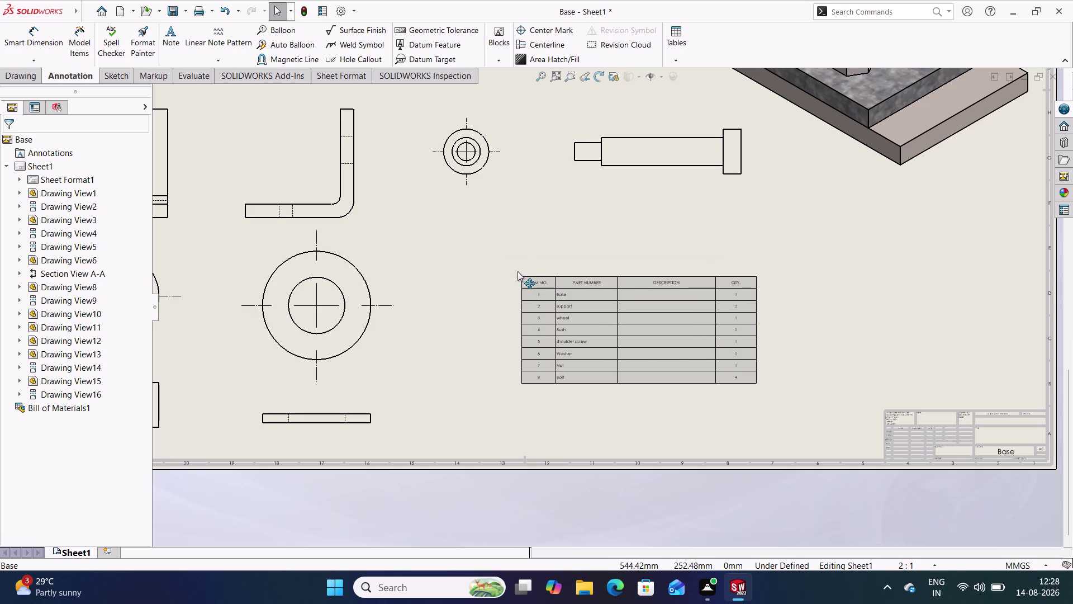
drag(518, 270, 519, 281)
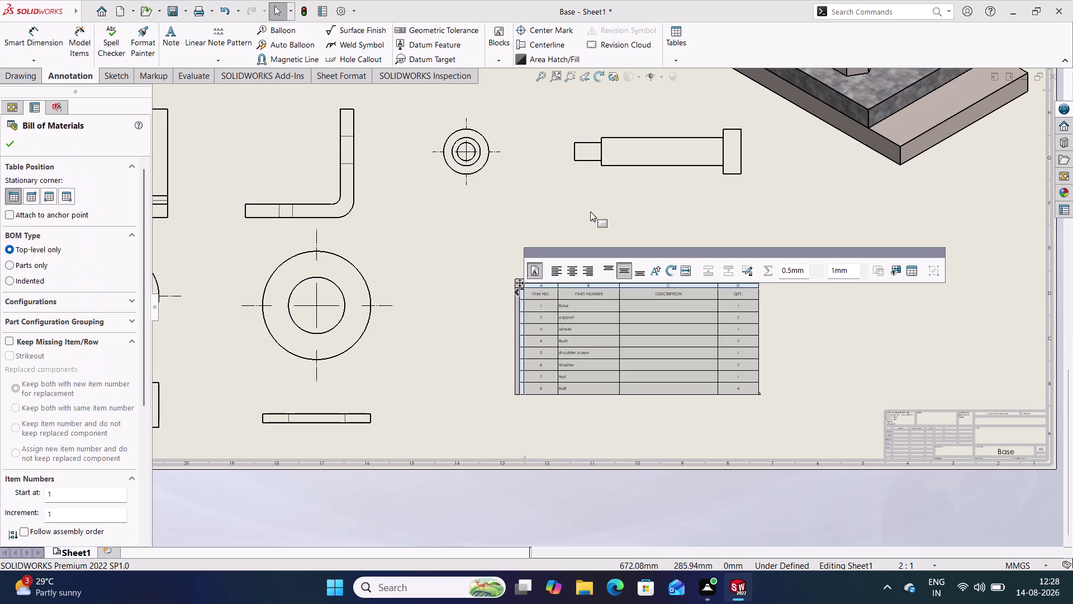
click(602, 217)
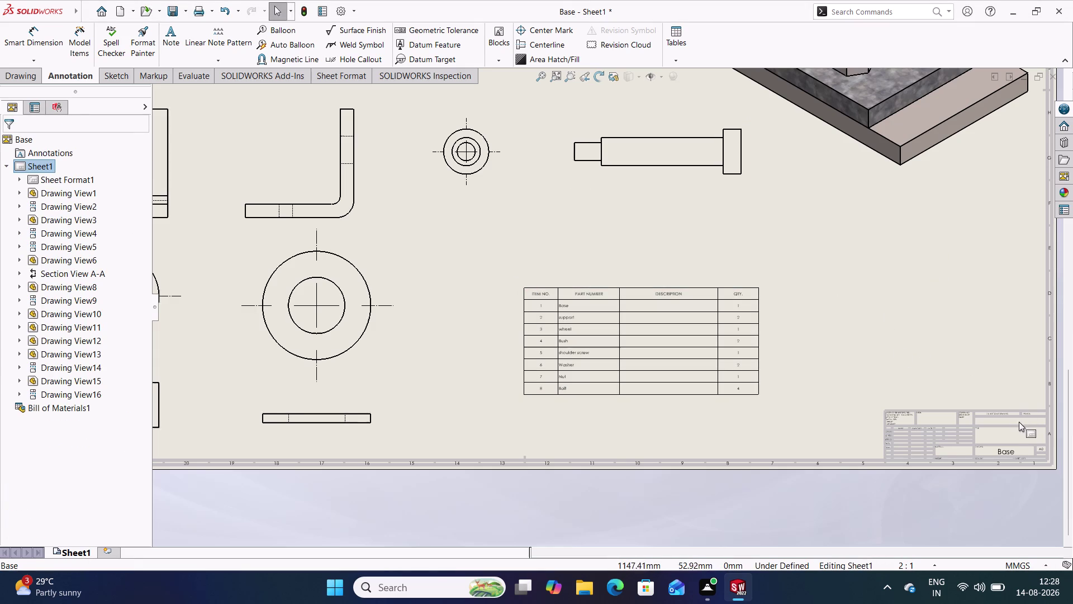
Zoom in and out to check the table among the part and assembly views.
scroll(down, 3)
scroll(down, 3)
scroll(up, 3)
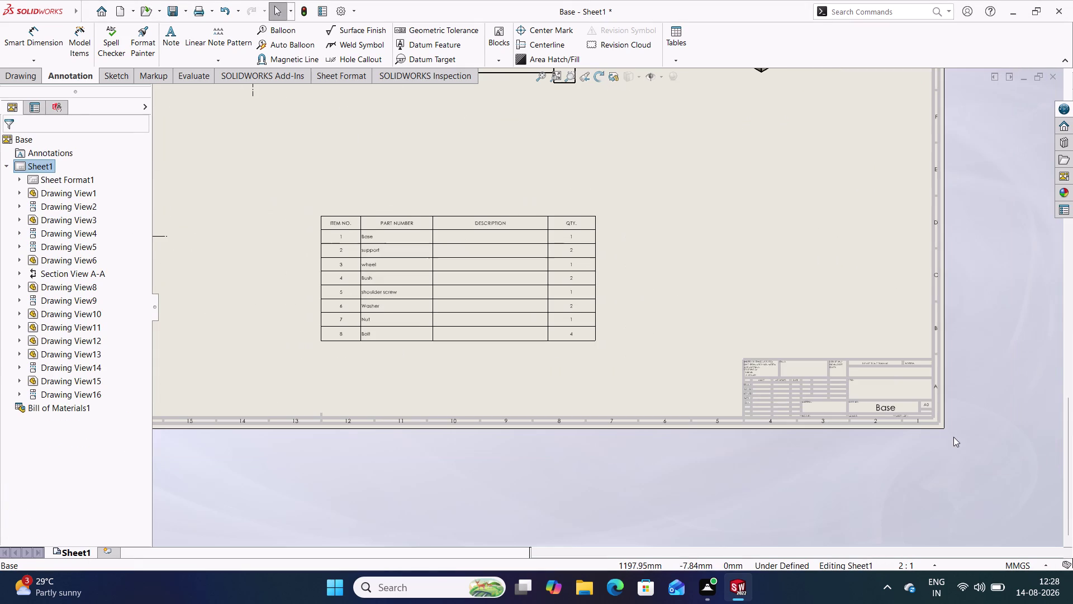
scroll(up, 3)
scroll(up, 3)
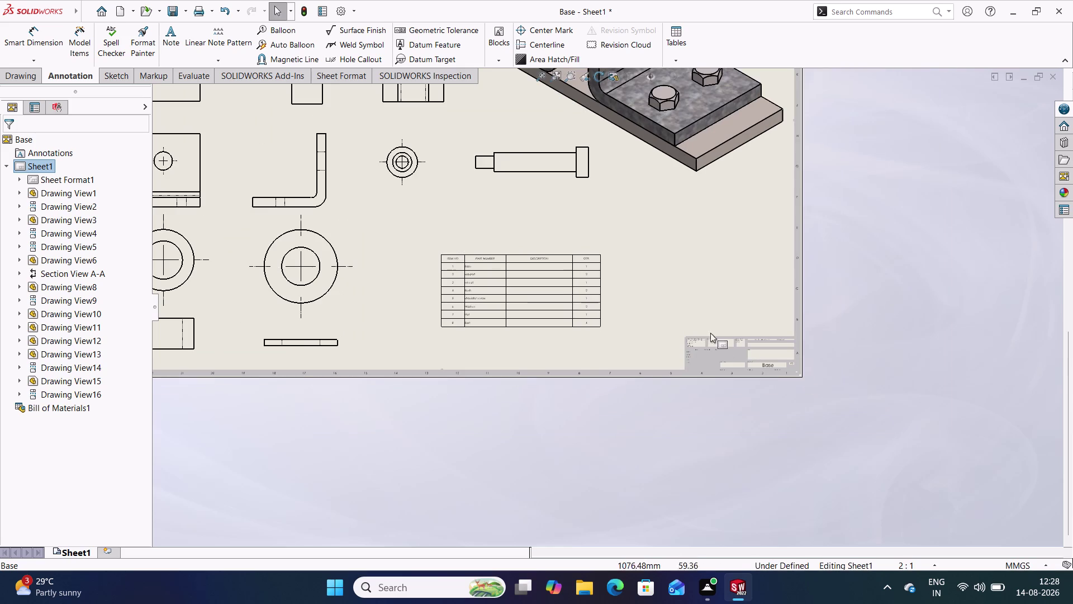
scroll(up, 3)
scroll(down, 3)
scroll(down, 3)
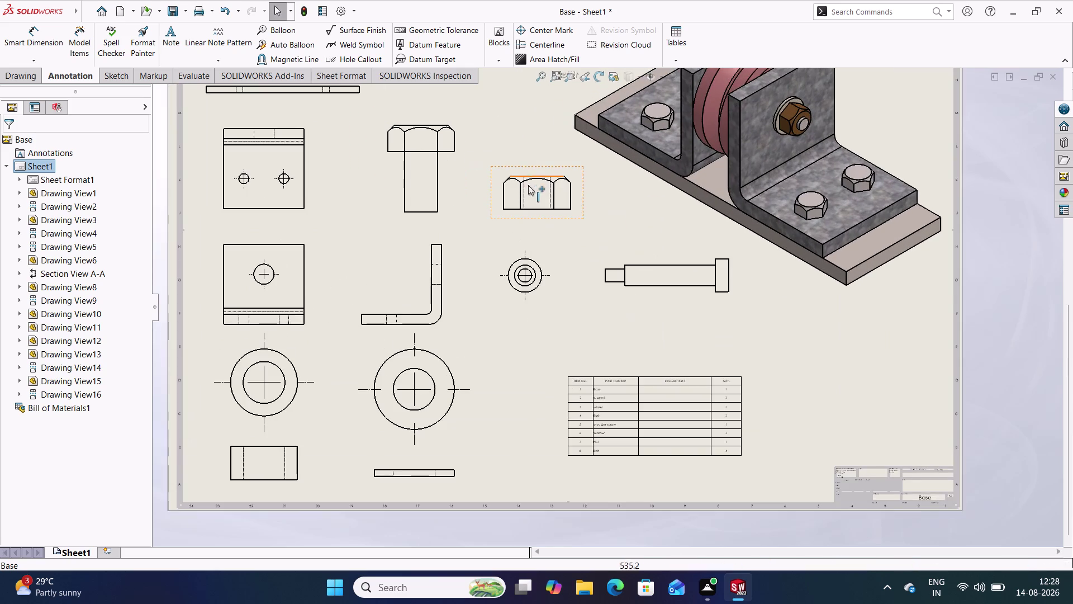
scroll(down, 3)
scroll(up, 3)
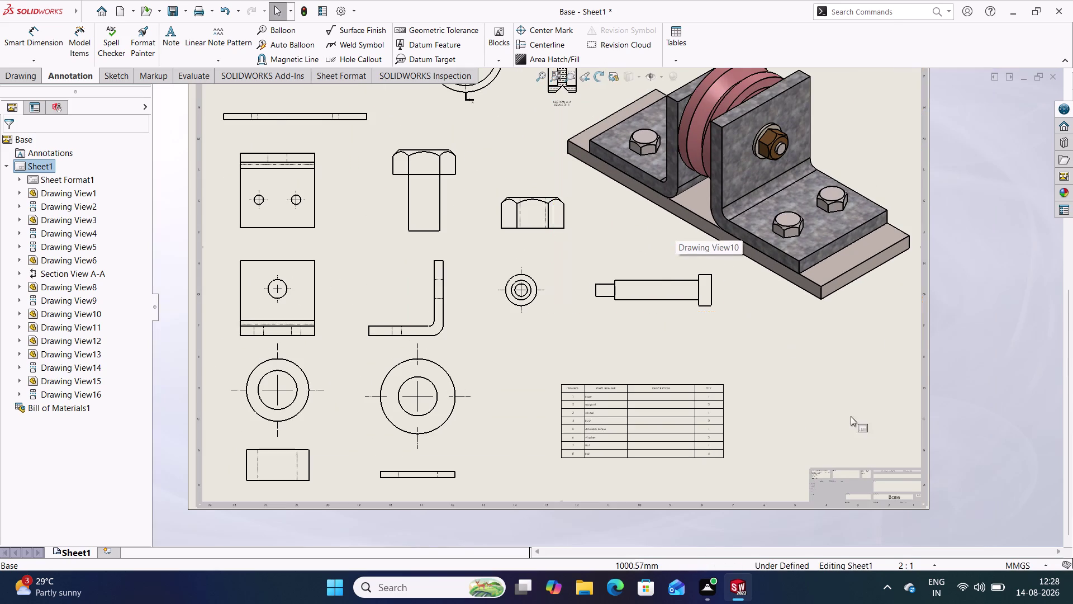
scroll(down, 3)
scroll(down, 3)
Bring up Save As for the Base drawing in the solid works folder.
scroll(up, 3)
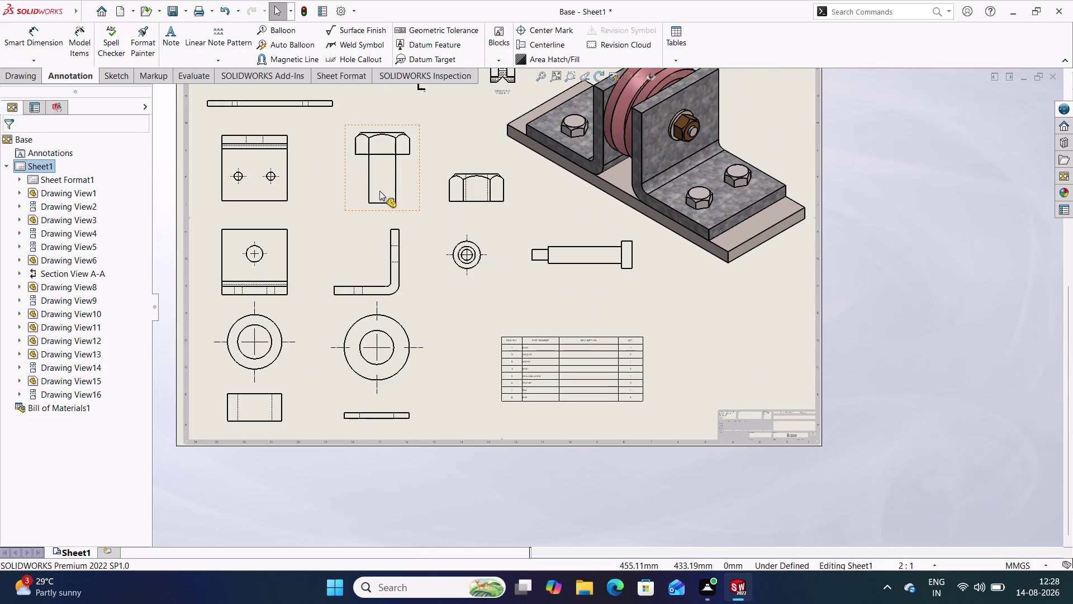
scroll(up, 3)
scroll(down, 3)
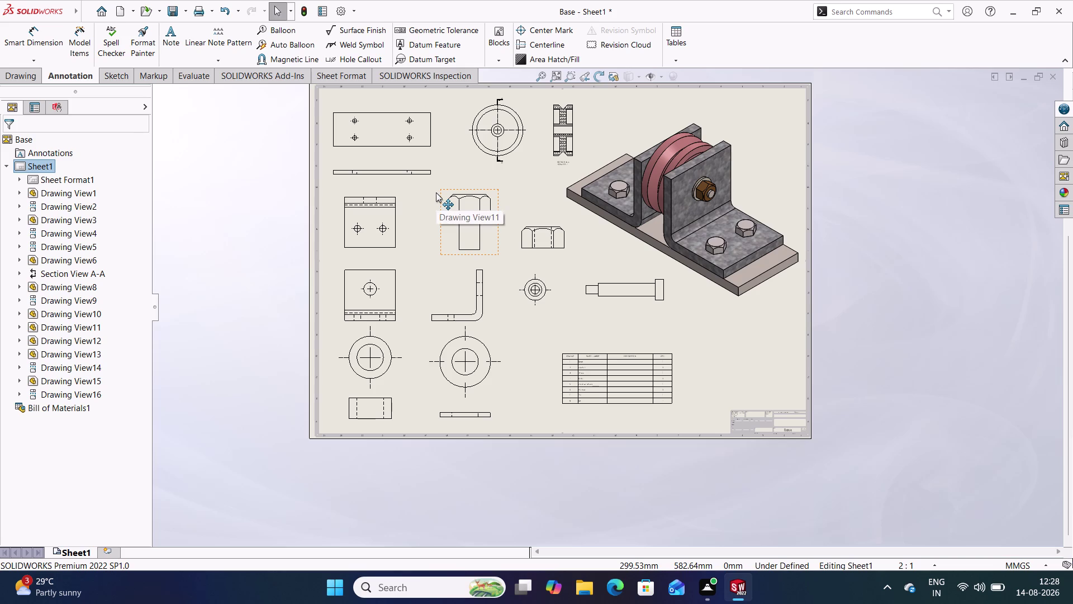
key(ctrl+s)
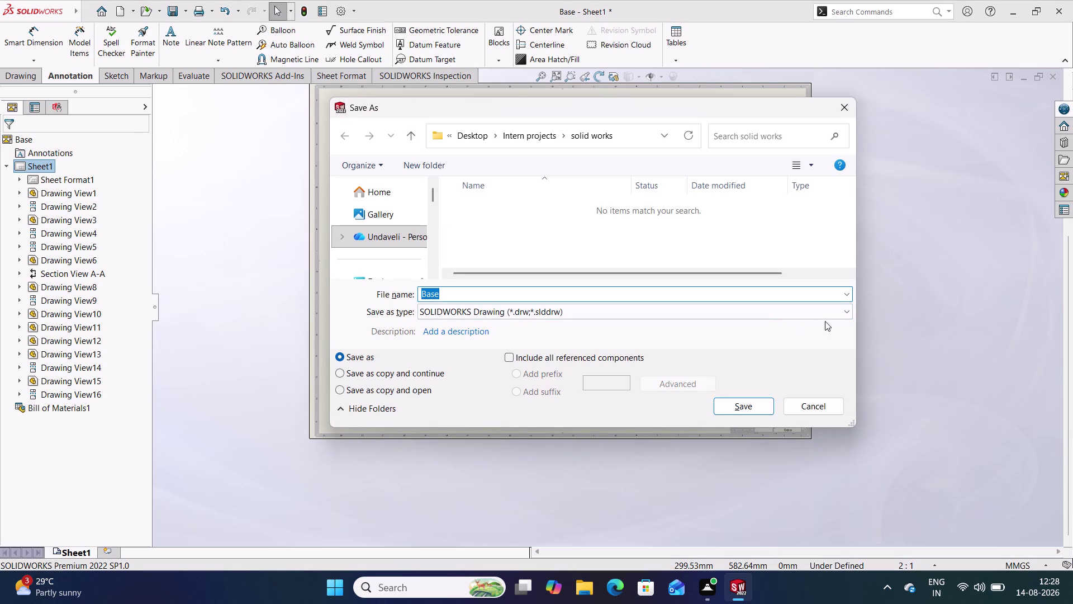
Save the drawing as a PDF over the existing 'Wheel support assembly' file.
click(845, 310)
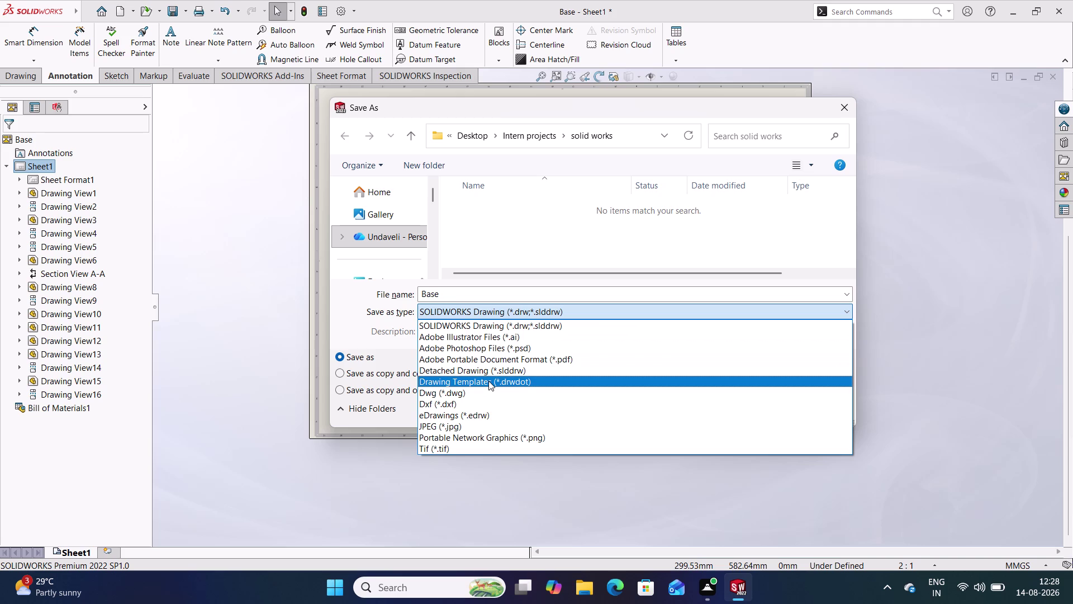
click(513, 362)
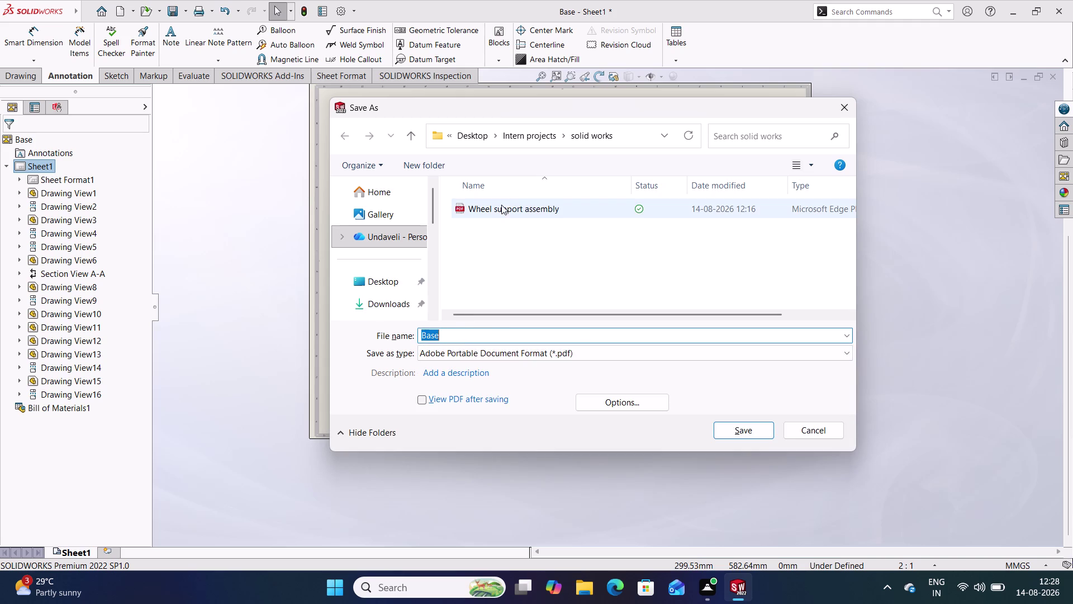
click(499, 210)
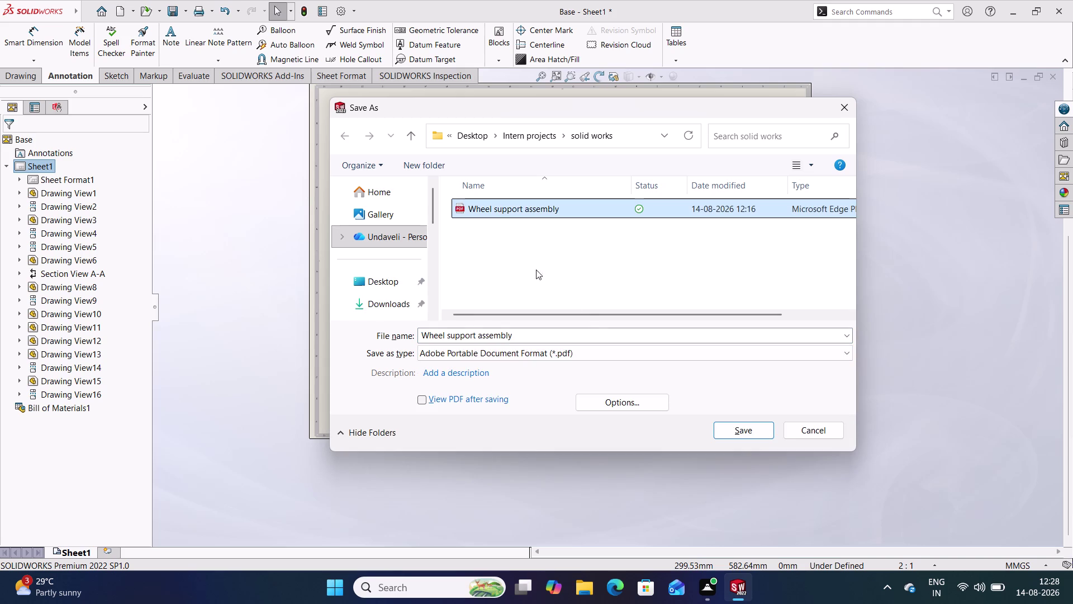
click(730, 431)
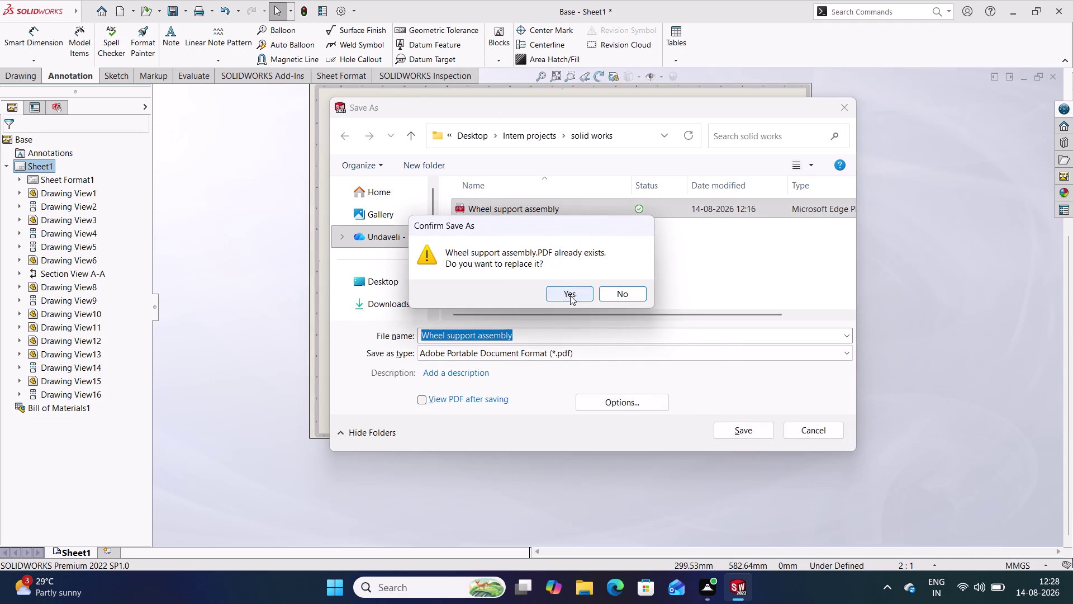
click(570, 295)
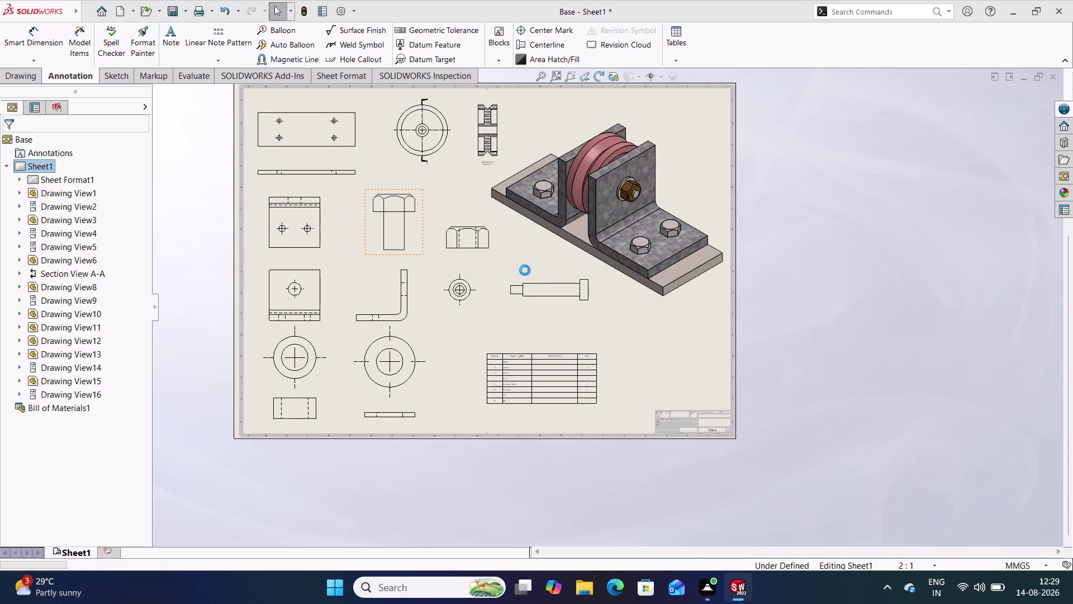
Zoom around the sheet to check it, then bring up Save As for Base again.
scroll(down, 3)
scroll(down, 3)
scroll(down, 3)
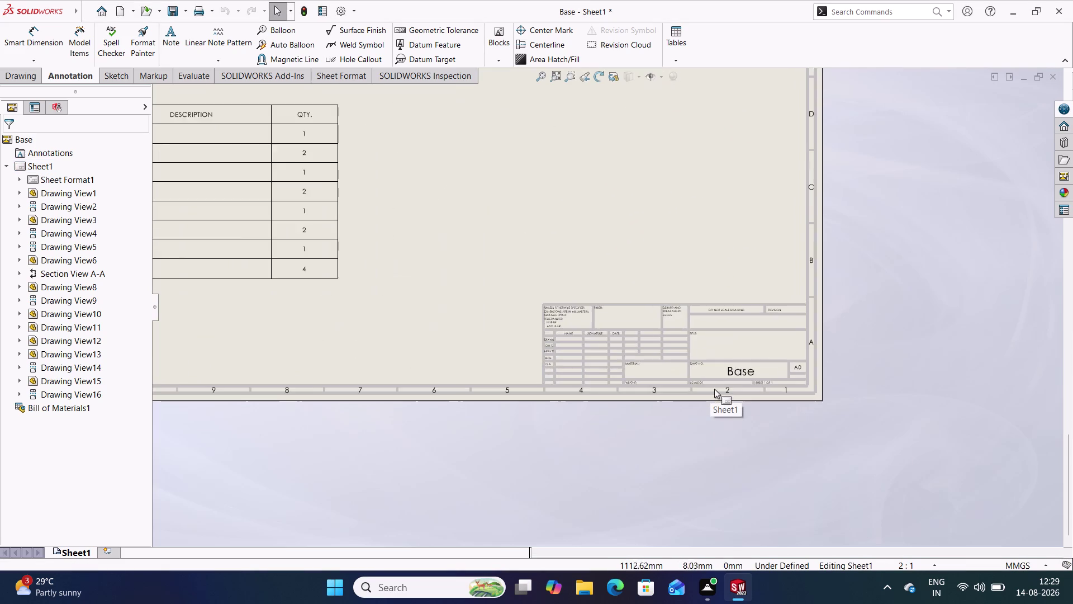
scroll(up, 3)
scroll(up, 3)
scroll(up, 3)
scroll(down, 3)
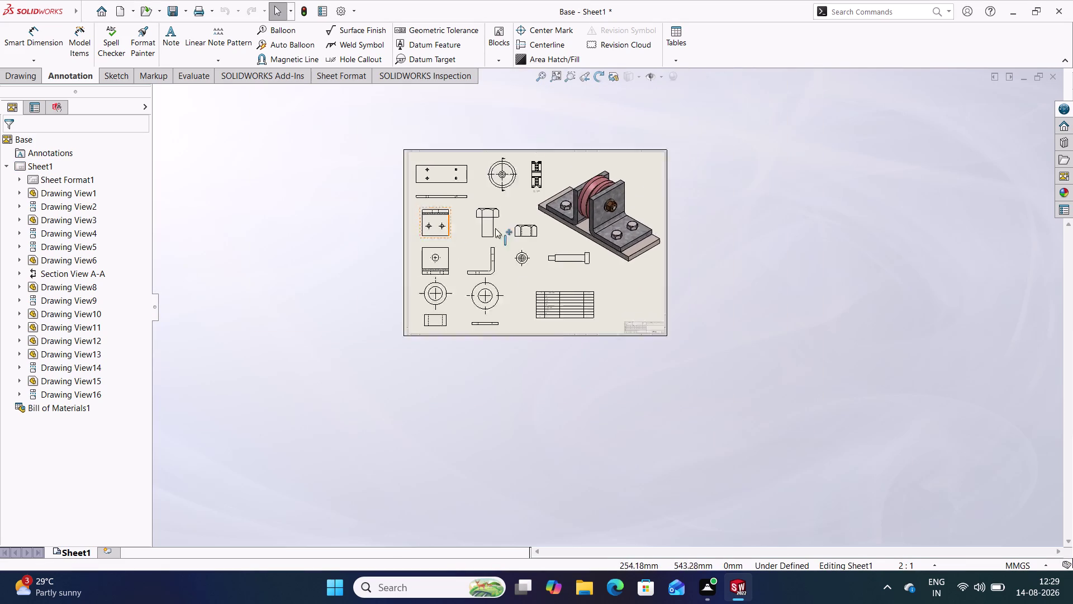
scroll(down, 3)
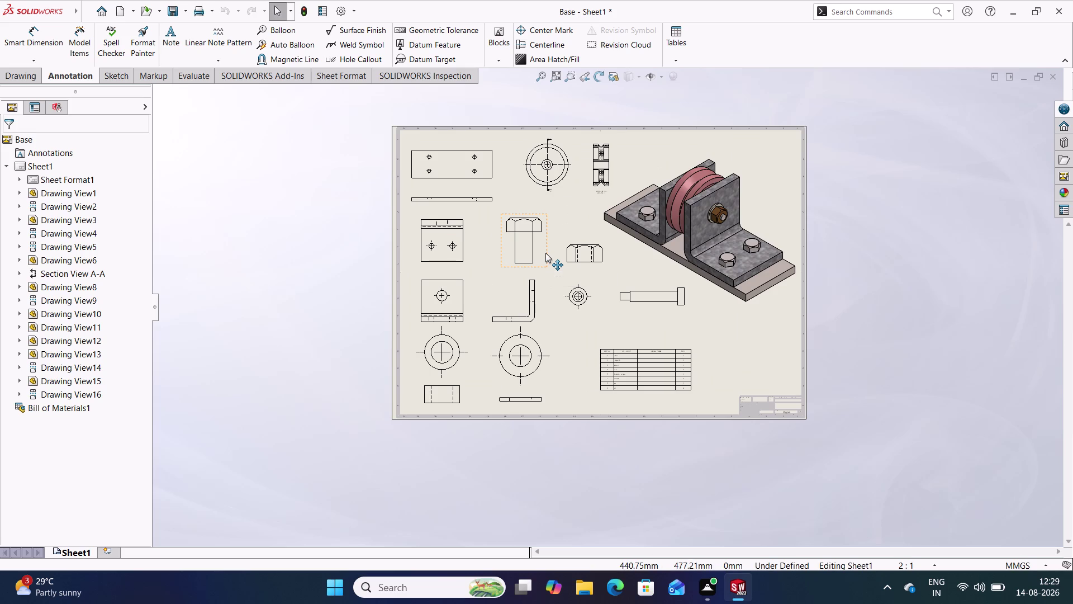
key(ctrl+s)
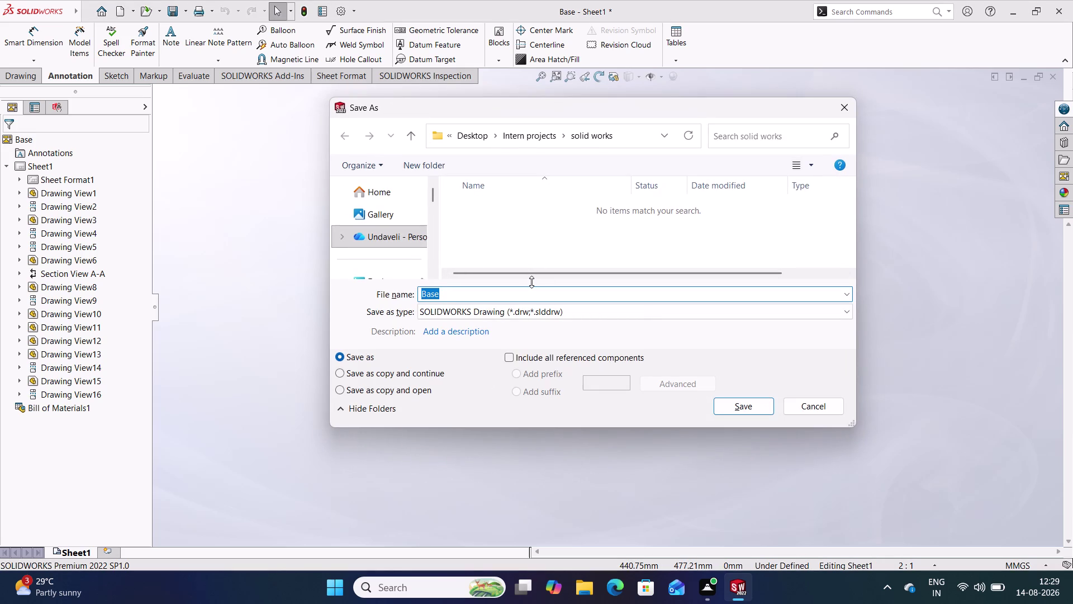
Browse to Desktop > Intern projects > solid works as the save location.
scroll(down, 3)
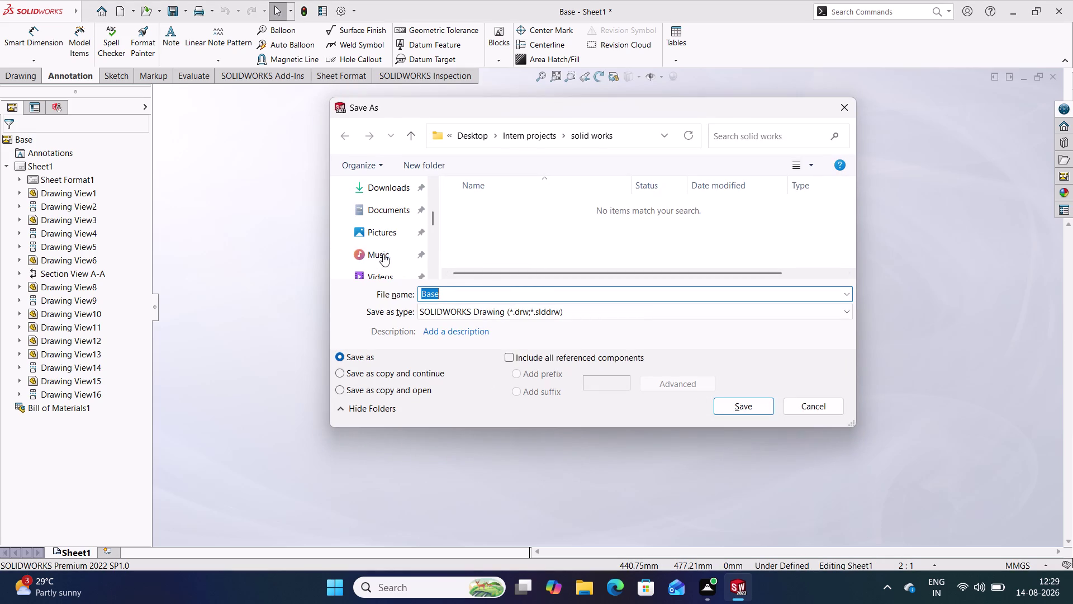
scroll(up, 3)
click(382, 211)
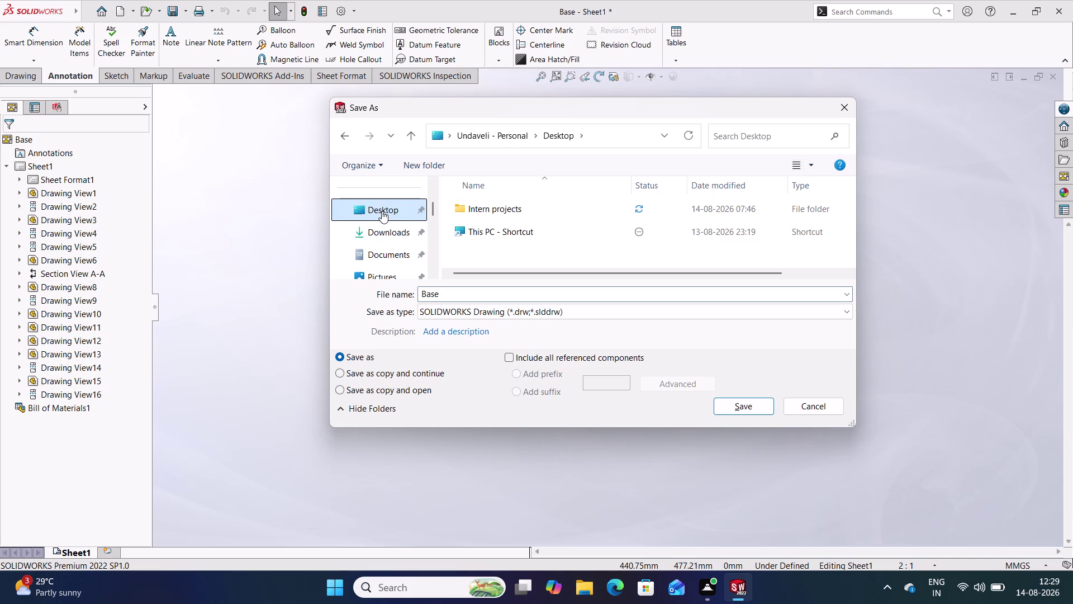
double_click(501, 213)
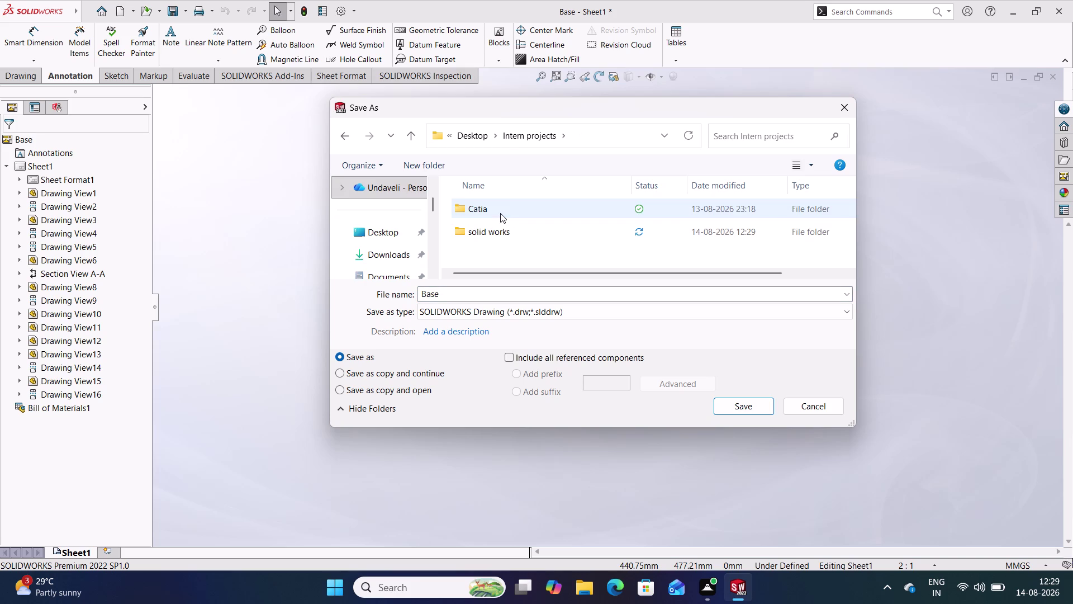
double_click(492, 228)
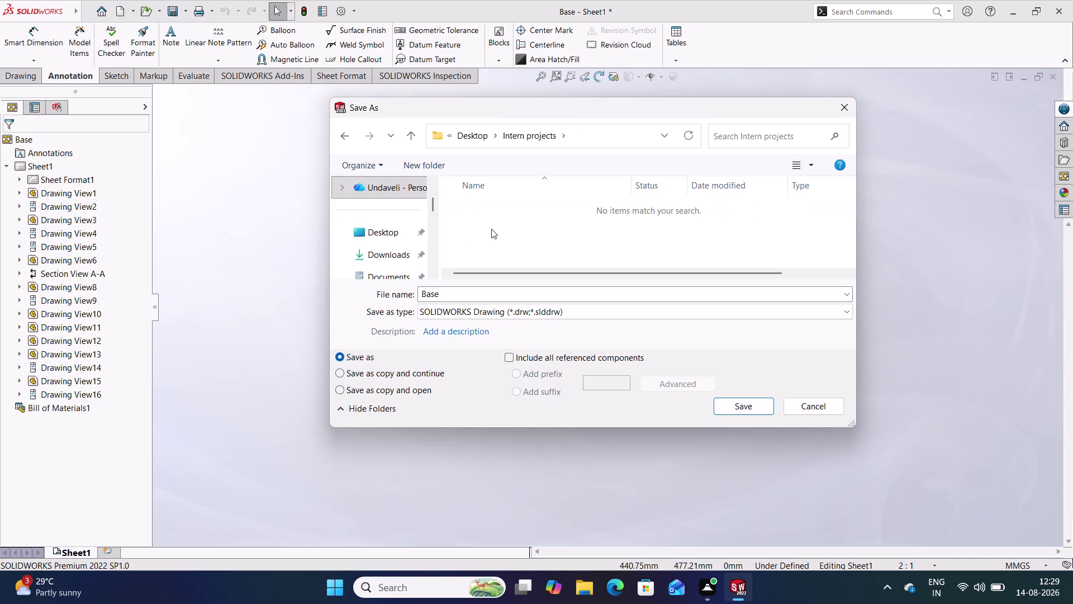
Name the file 'Wheel support assembly', removing the suggested extension.
drag(458, 293, 417, 293)
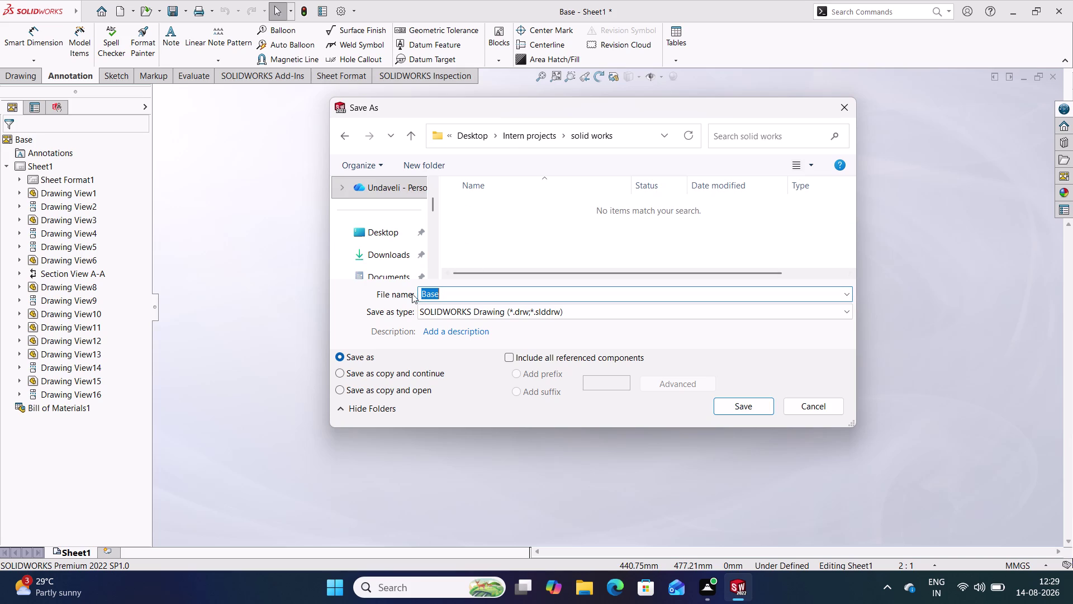
drag(417, 293, 405, 293)
text(wh)
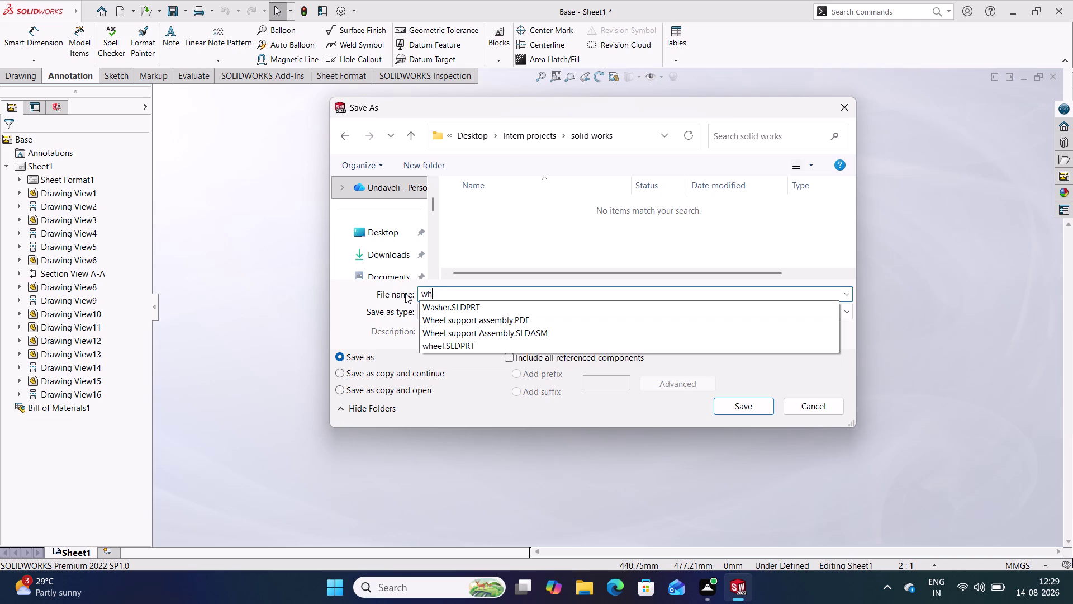
text(eel su)
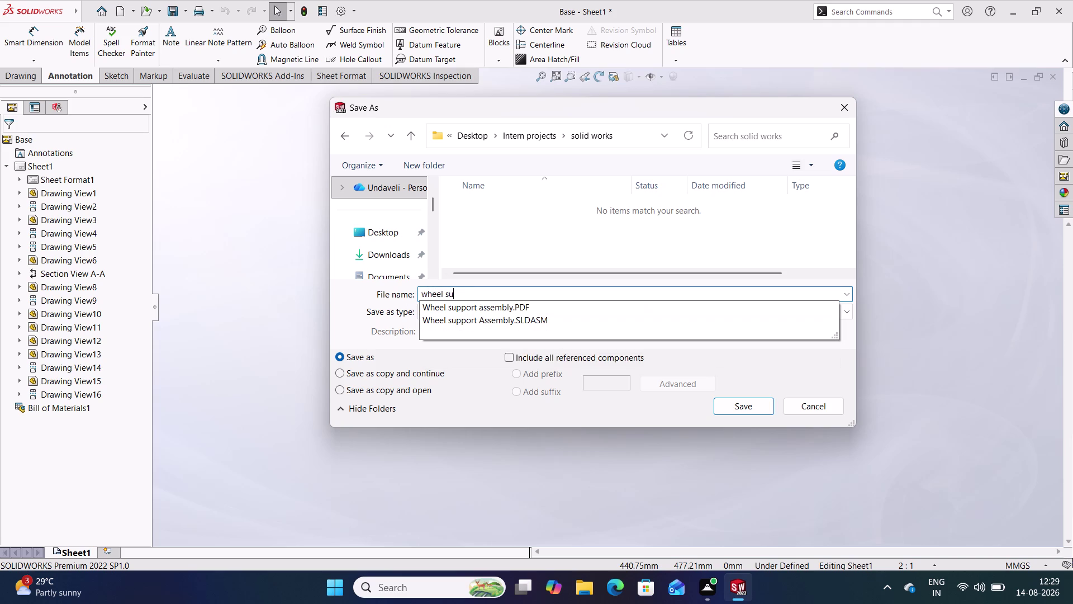
text(pport)
key(space)
click(436, 304)
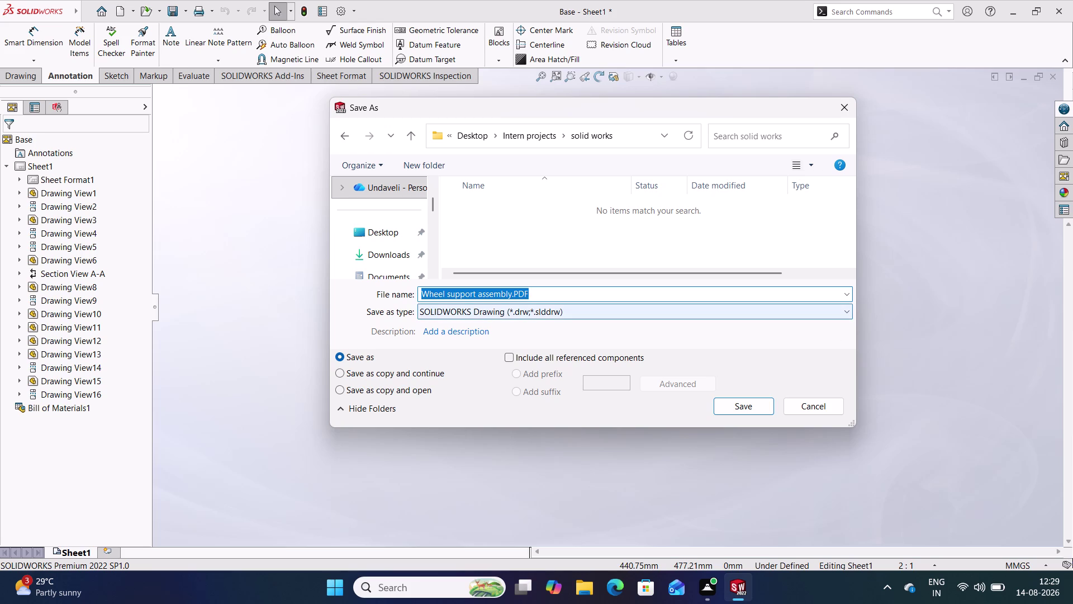
click(554, 297)
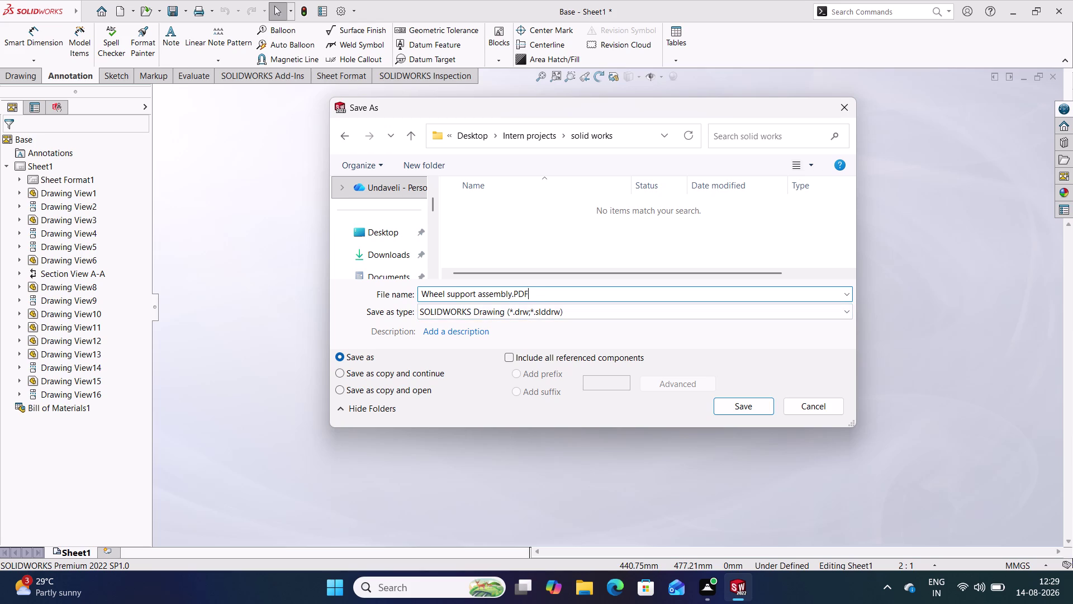
key(BackSpace)
key(BackSpace)
key(BackSpace)
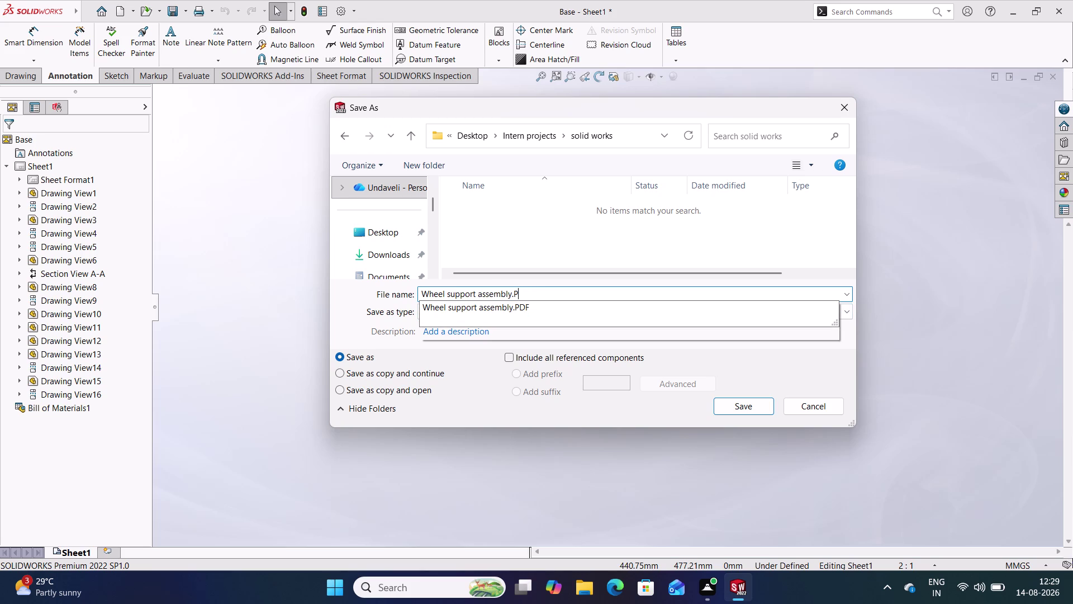
key(BackSpace)
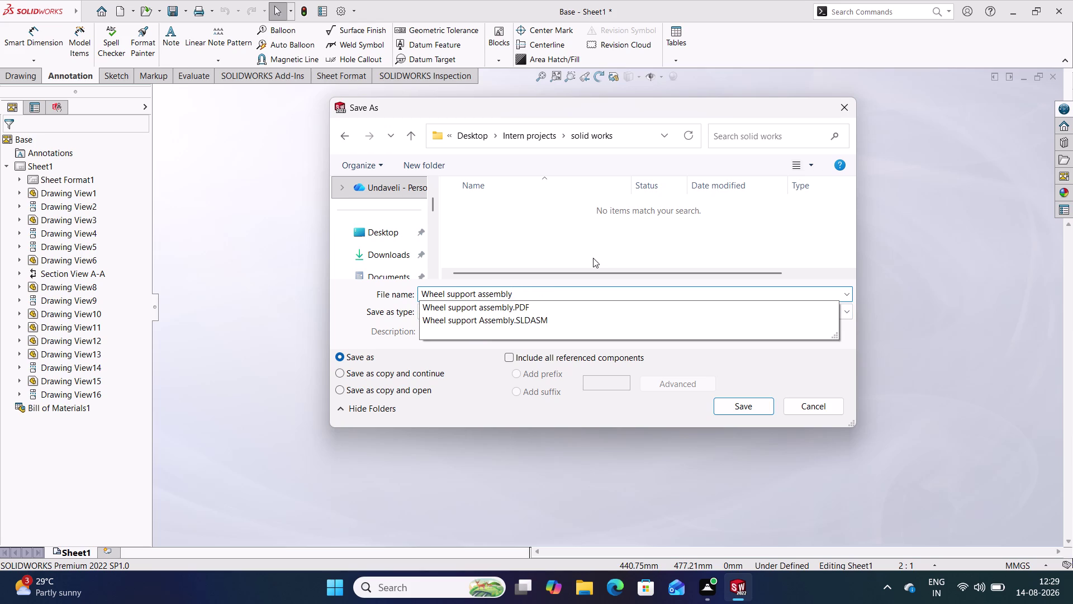
click(599, 232)
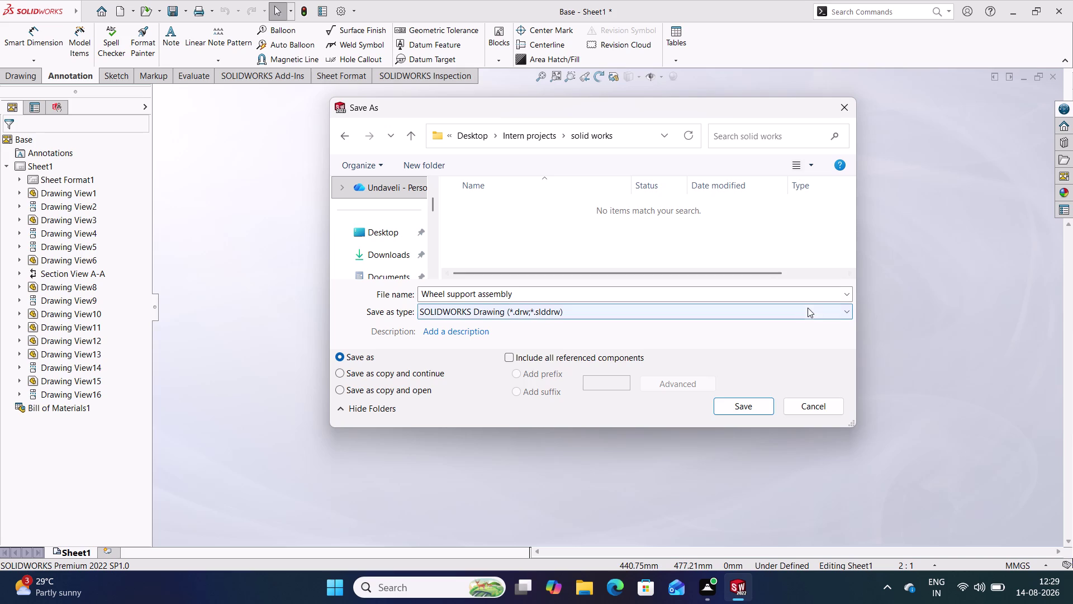
Set the file type to PDF and save the drawing.
click(832, 311)
click(586, 360)
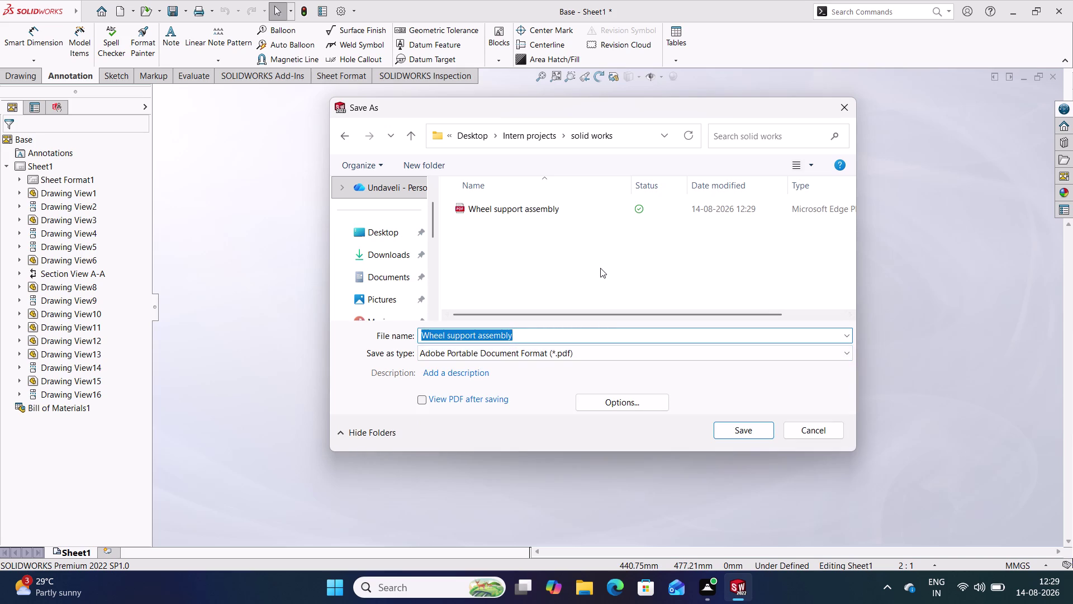
click(736, 432)
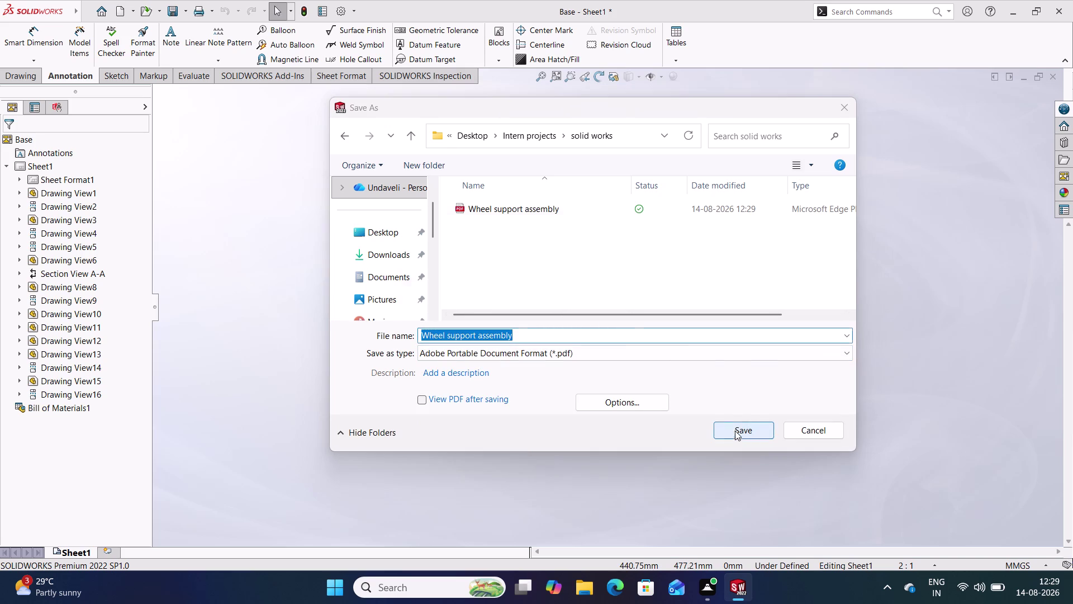
click(577, 297)
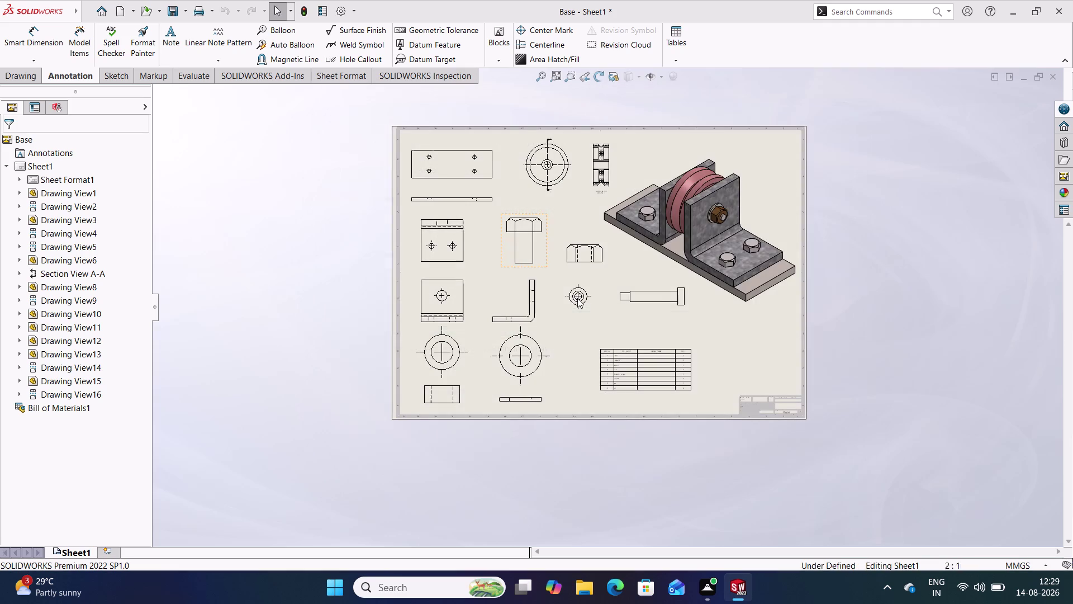
scroll(down, 3)
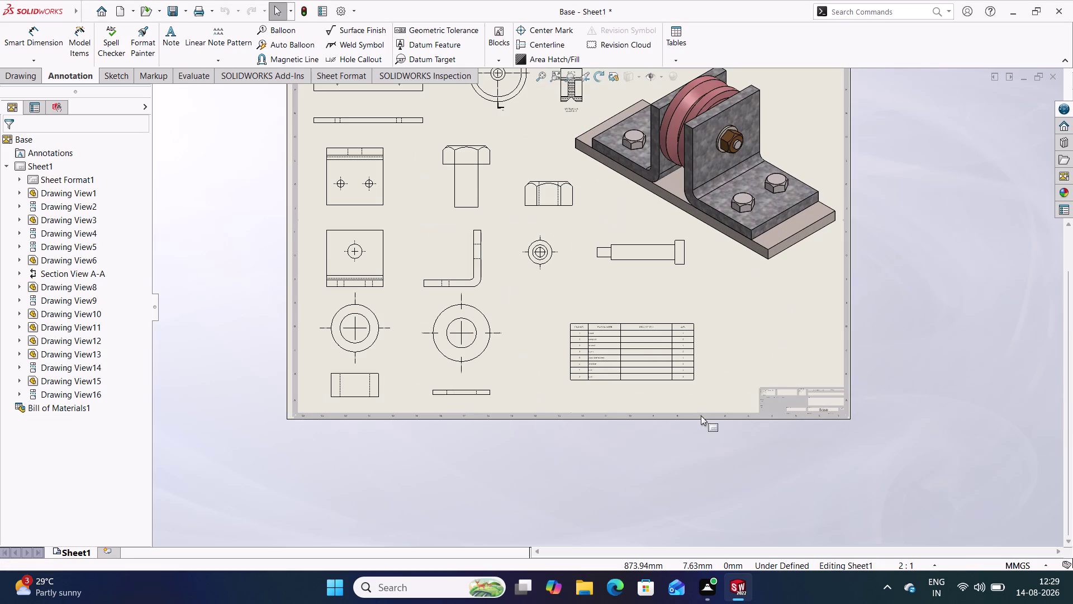
scroll(down, 3)
scroll(down, 3)
scroll(down, 3)
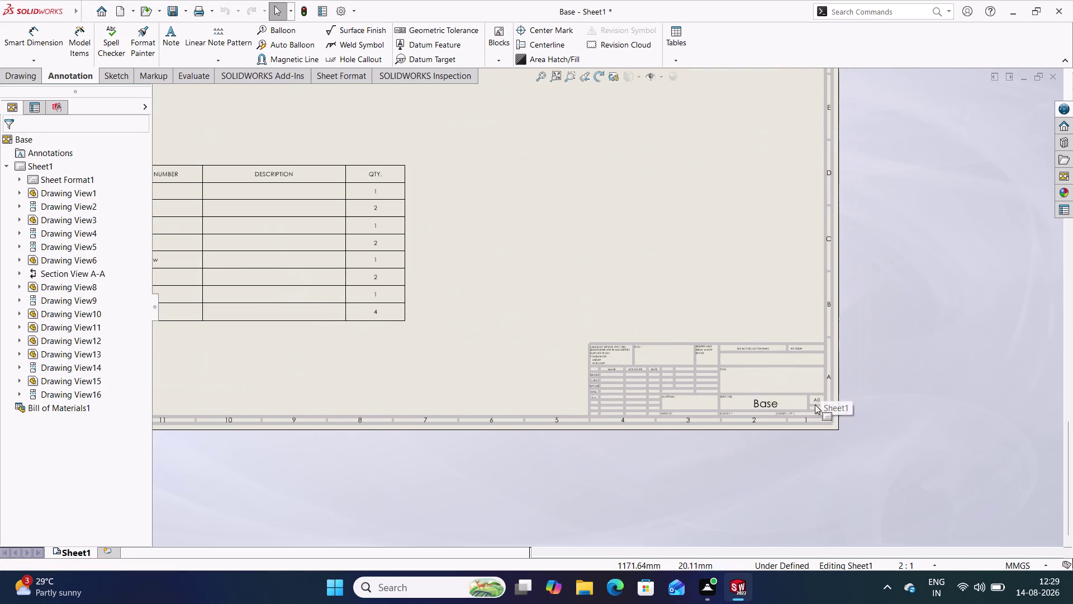
click(761, 404)
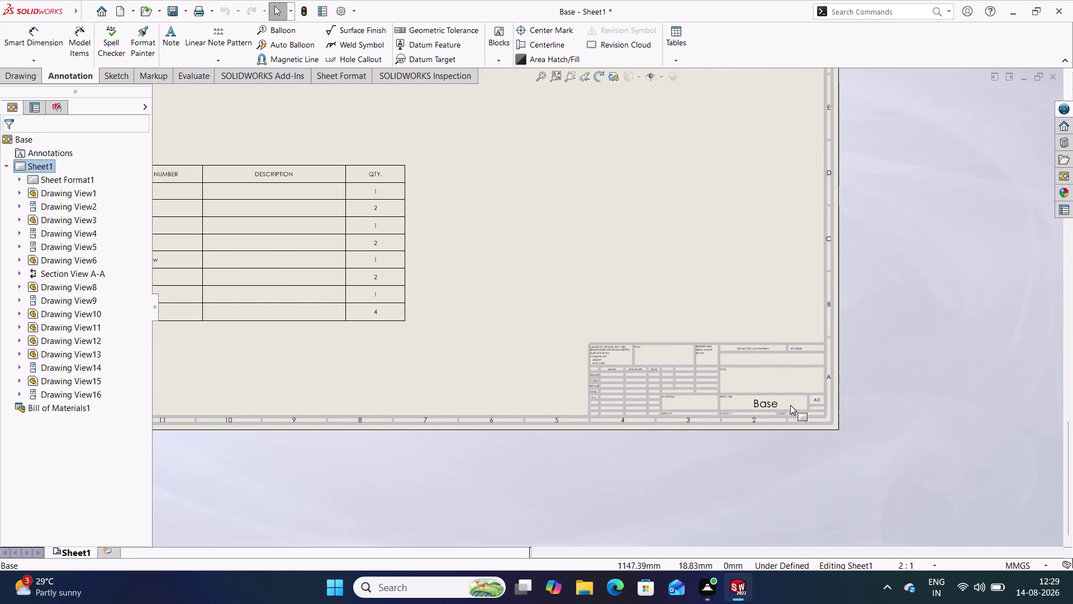
scroll(up, 3)
scroll(up, 3)
scroll(up, 3)
scroll(down, 3)
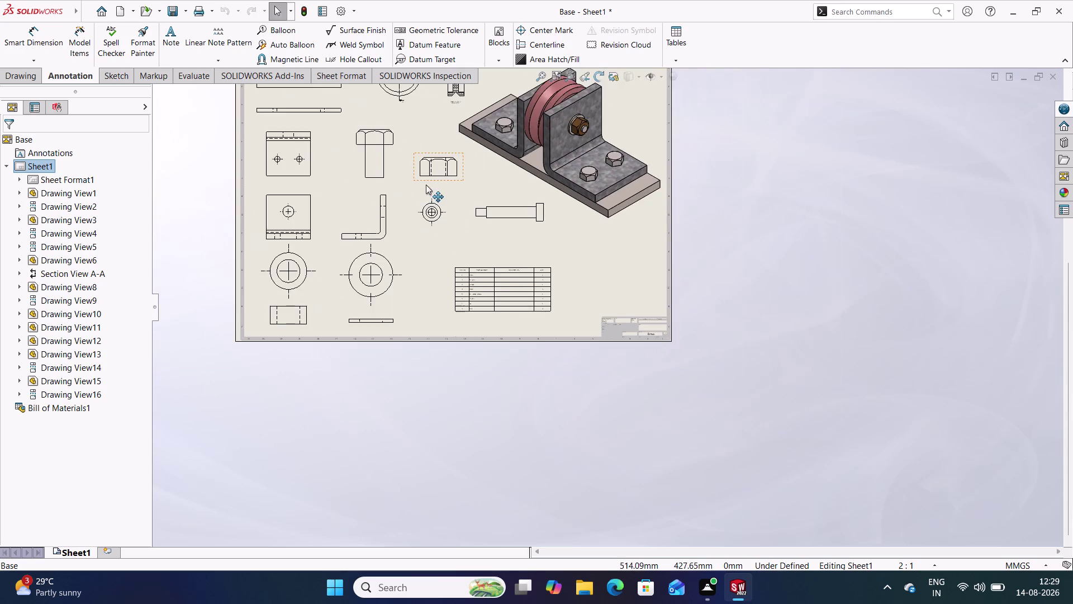
scroll(down, 3)
scroll(up, 3)
scroll(down, 3)
scroll(down, 3)
scroll(down, 3)
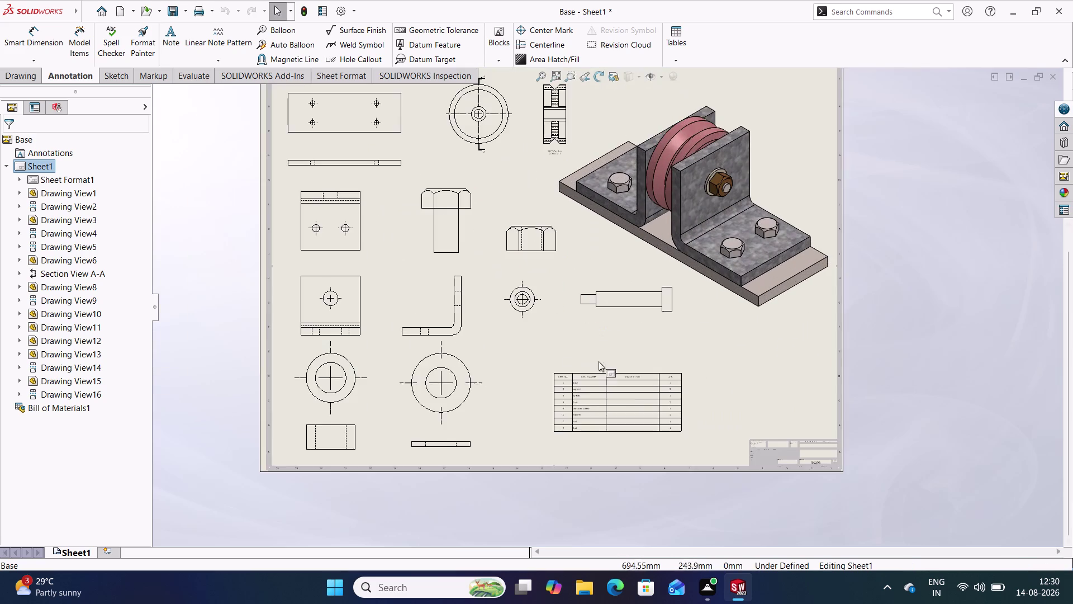
scroll(down, 3)
scroll(down, 3)
scroll(up, 3)
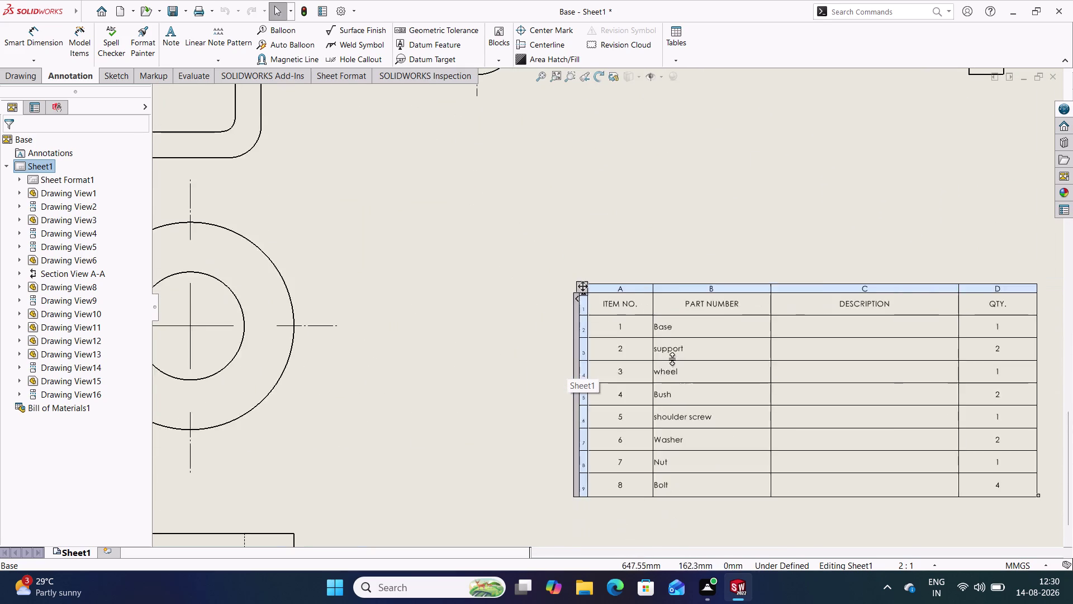
scroll(up, 3)
scroll(down, 3)
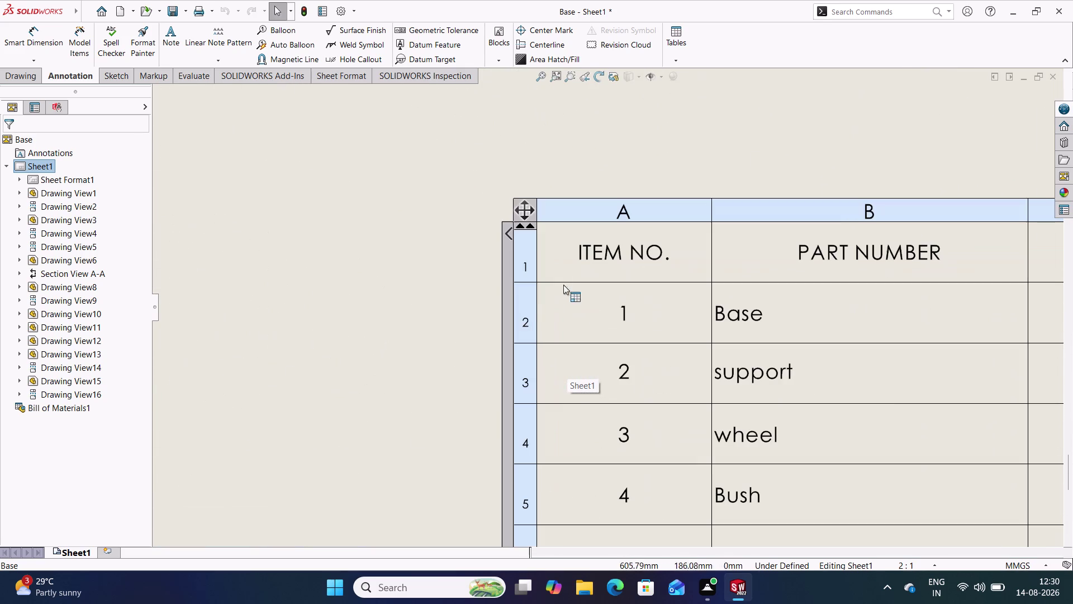
drag(524, 208, 392, 143)
scroll(up, 3)
scroll(up, 3)
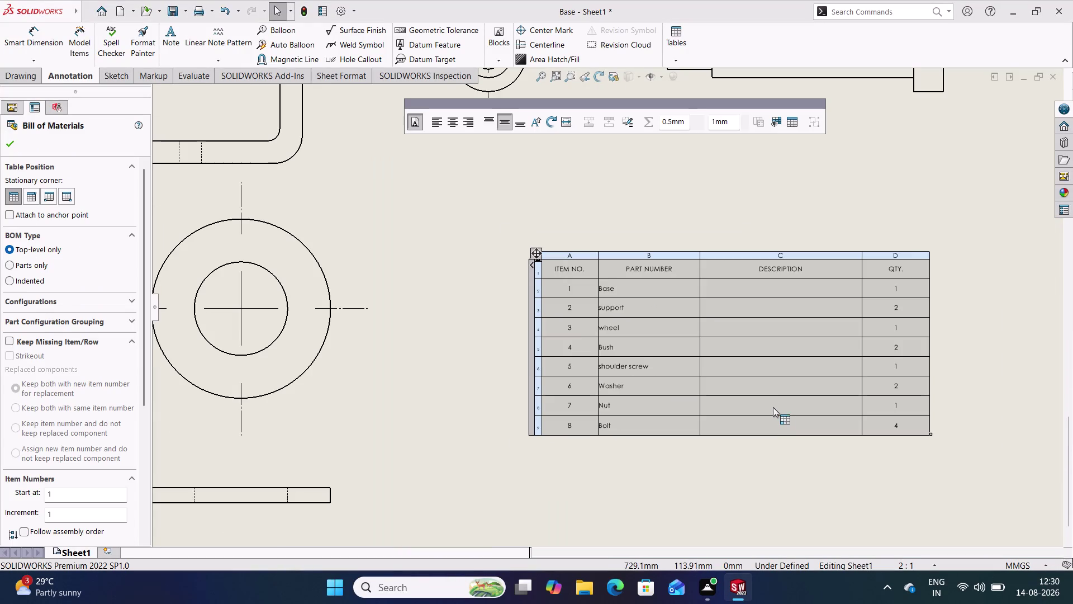
Drag the BOM table up-left, then settle it back down-right below the part views.
scroll(down, 3)
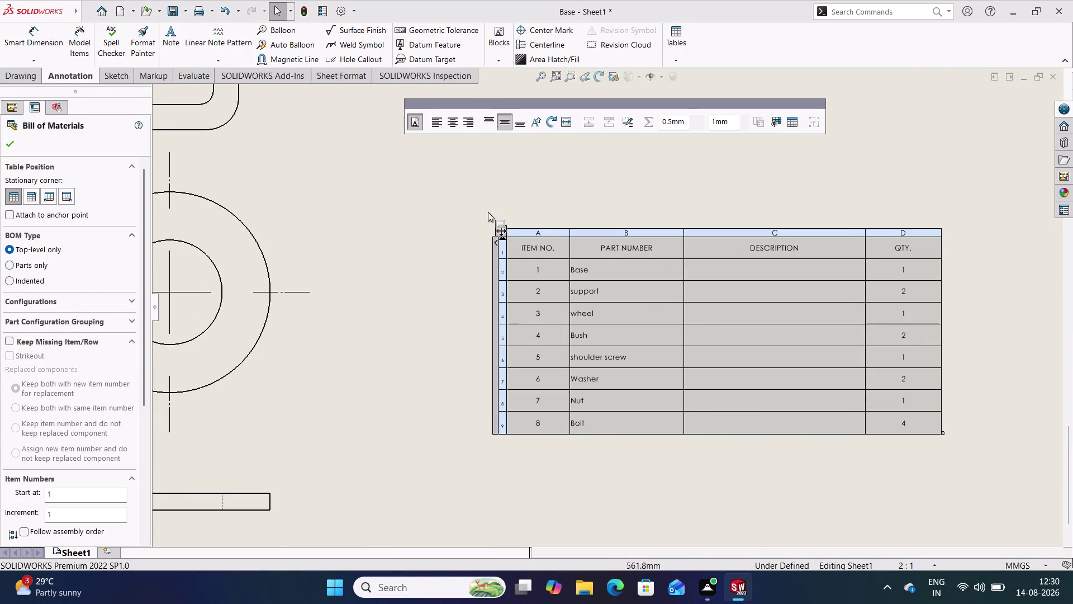
drag(500, 229, 461, 211)
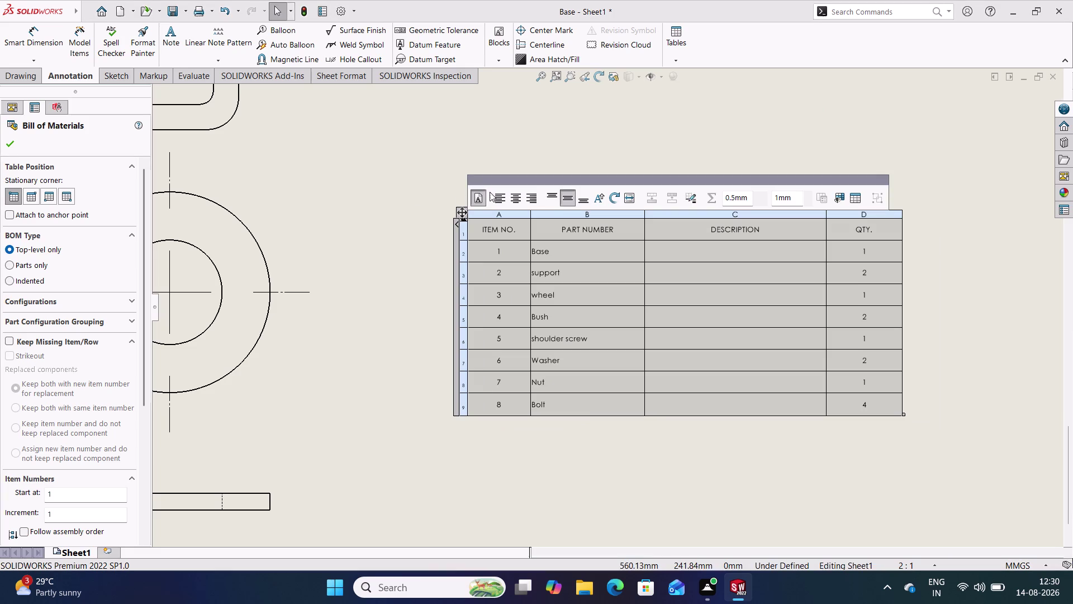
drag(461, 209, 449, 202)
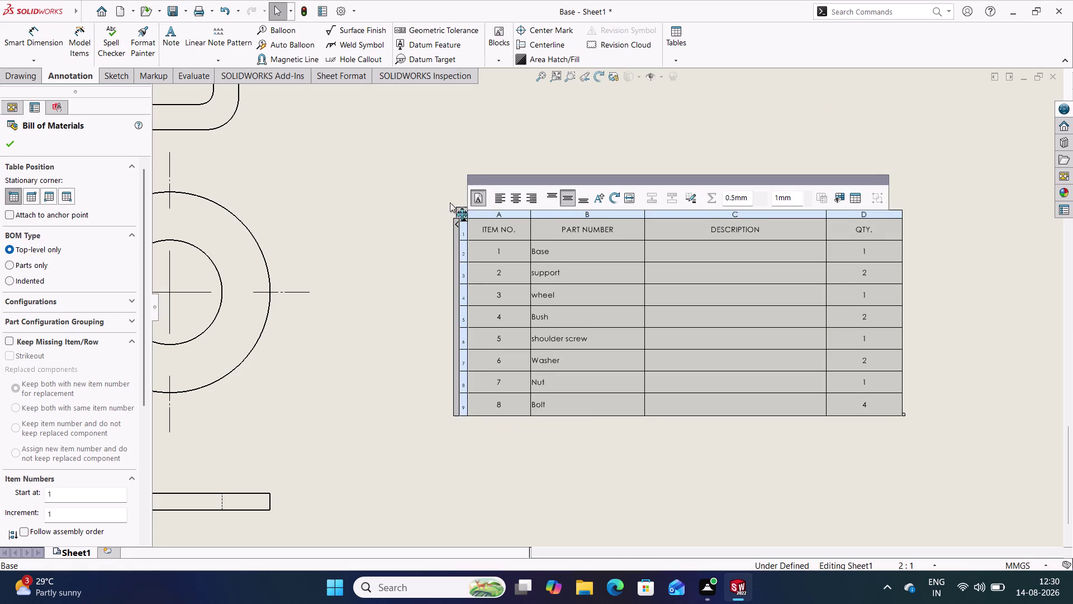
drag(450, 202, 428, 189)
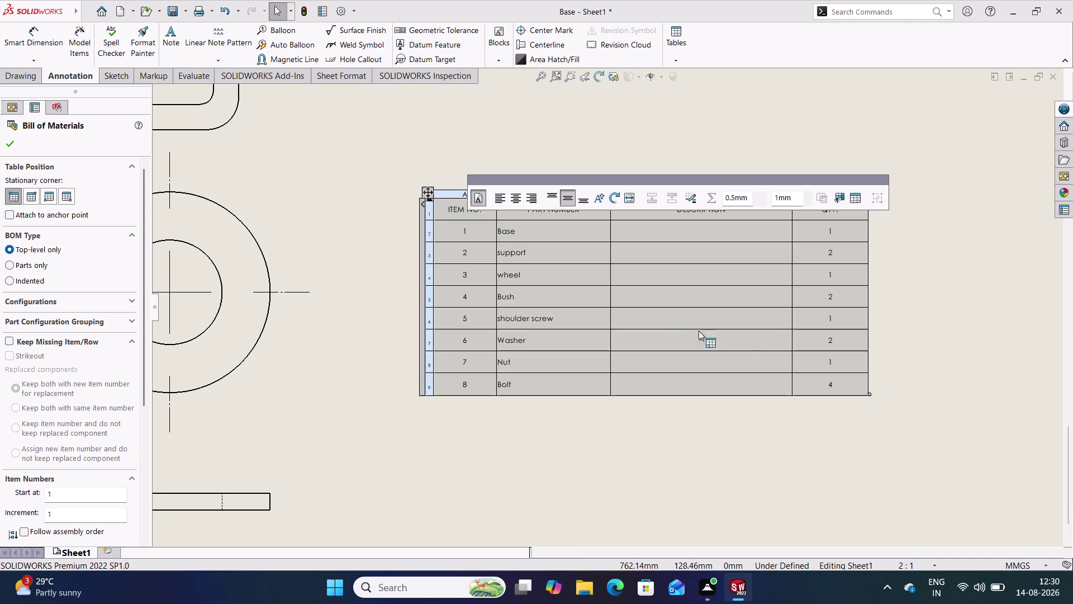
drag(422, 195, 414, 191)
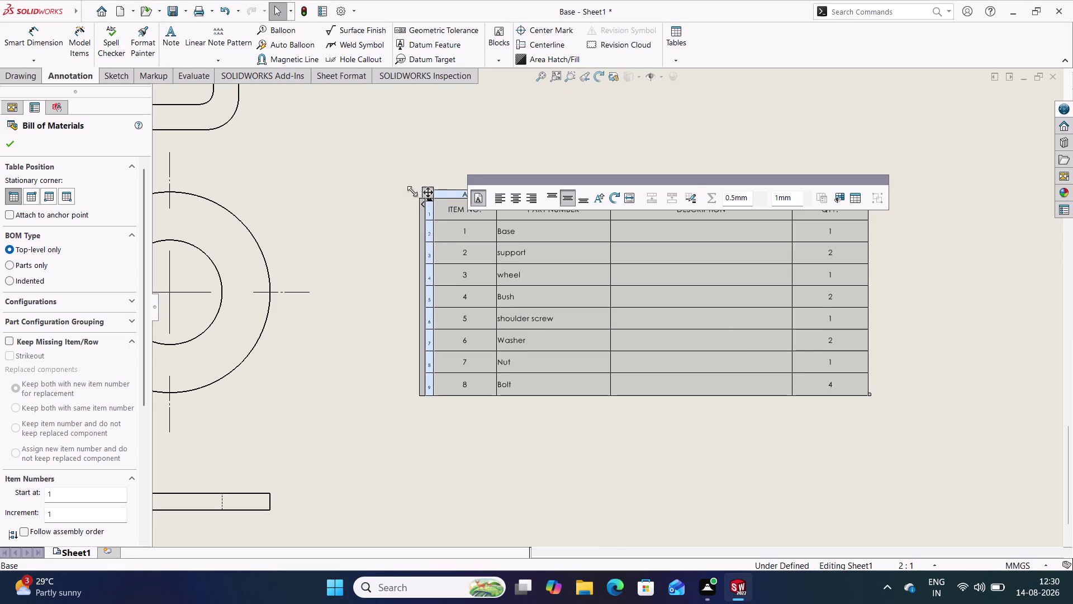
drag(414, 191, 401, 183)
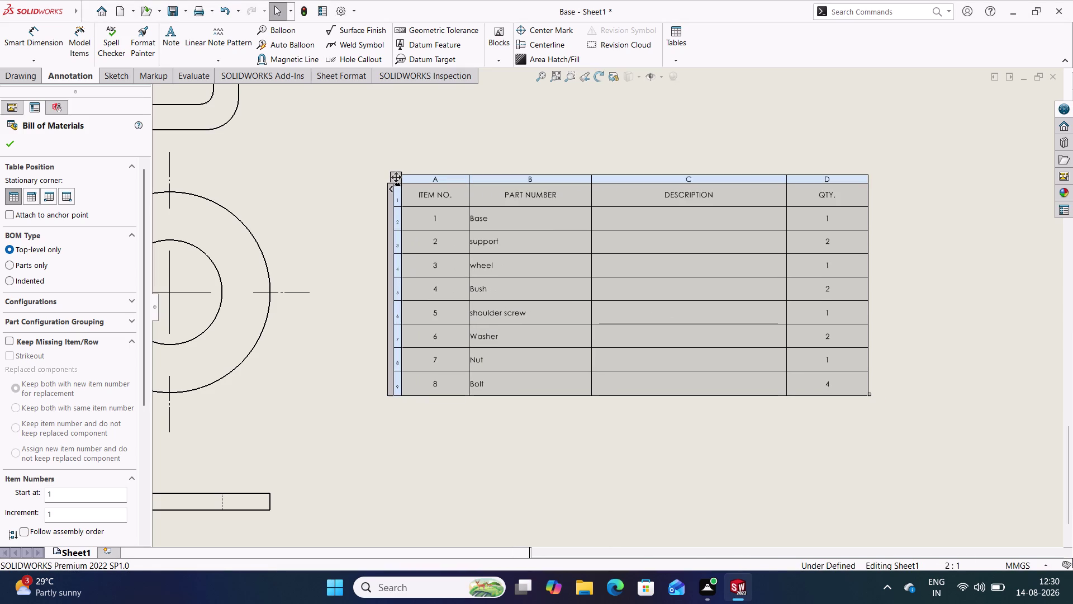
drag(396, 176, 414, 202)
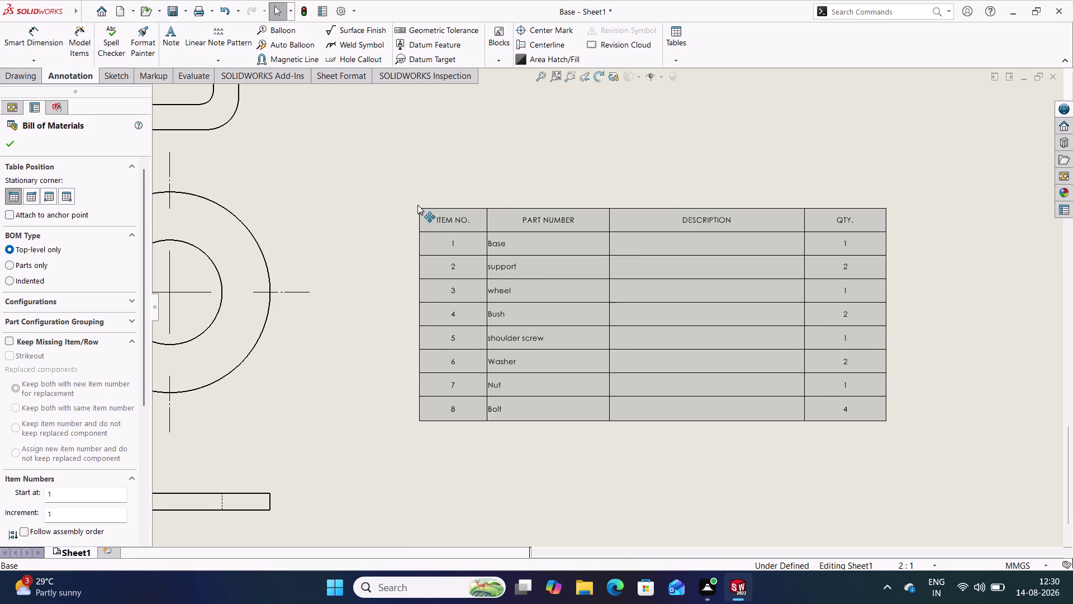
drag(414, 202, 473, 240)
Zoom out and back in to check the table's new spot on the sheet.
scroll(up, 3)
scroll(up, 3)
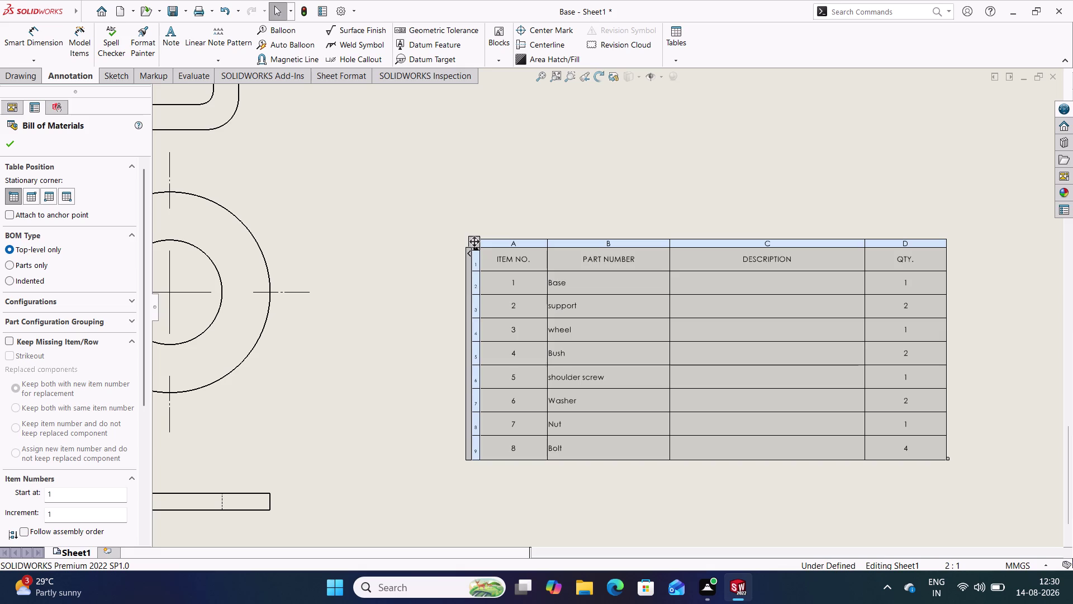
scroll(up, 3)
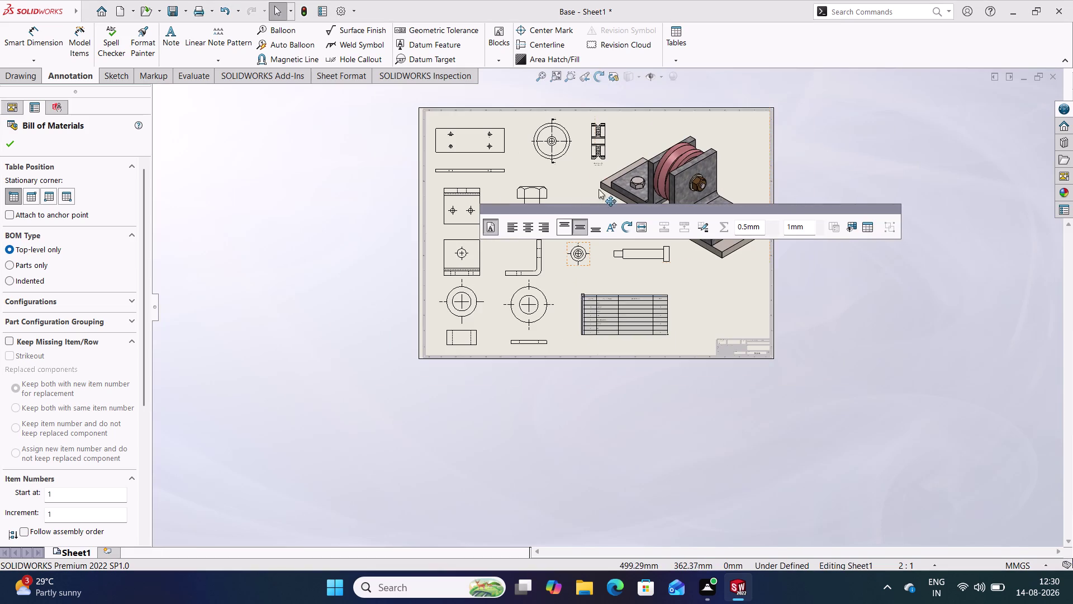
scroll(down, 3)
scroll(down, 3)
scroll(down, 3)
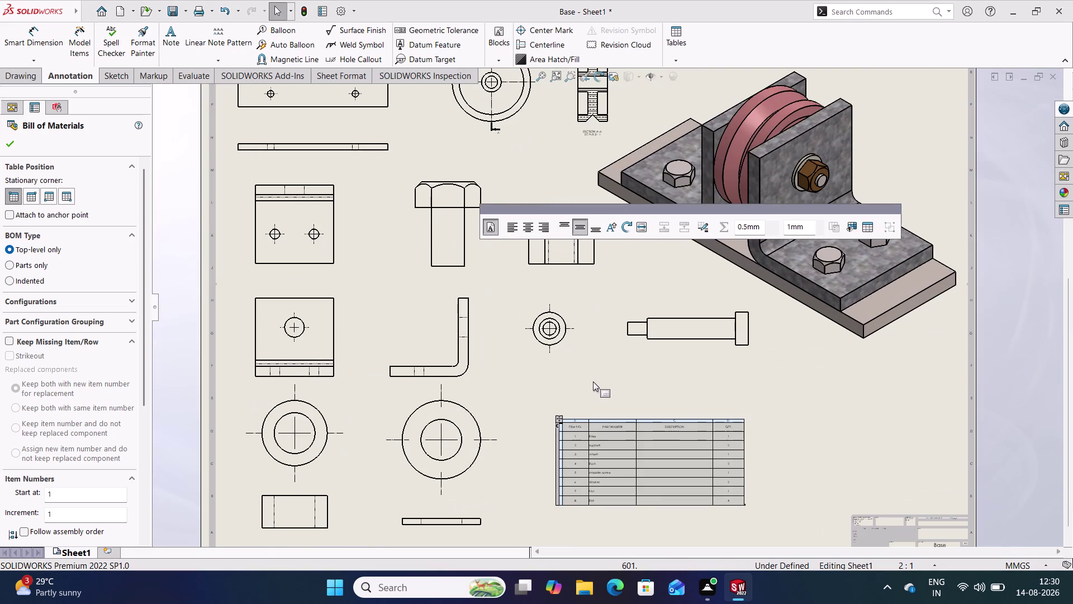